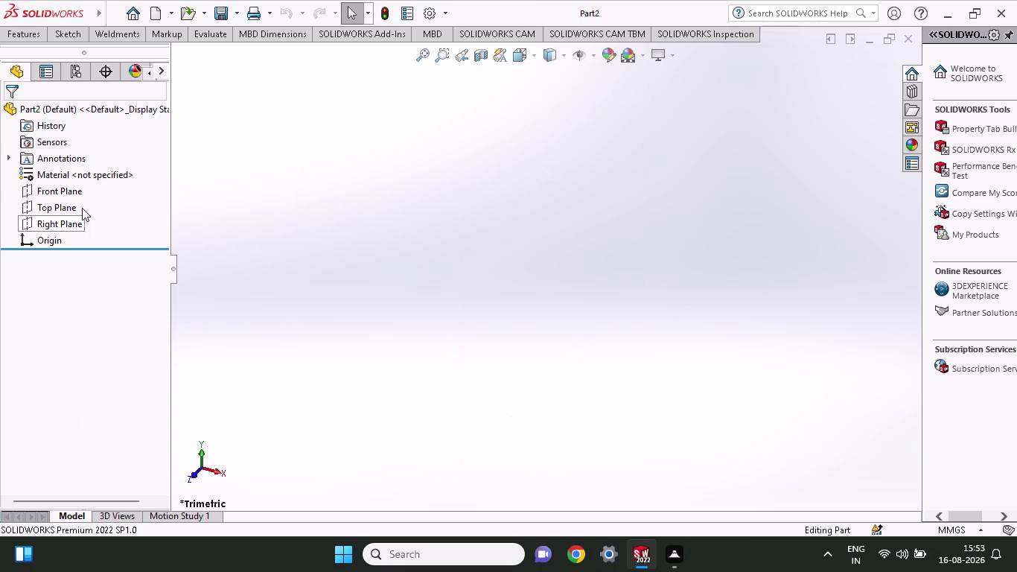
Start a new sketch on the Right Plane.
click(51, 221)
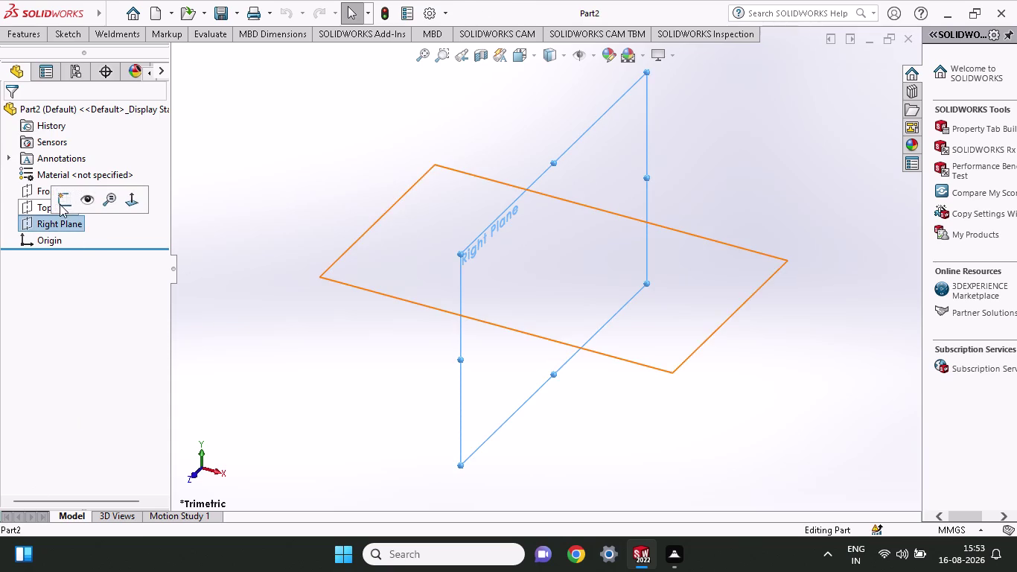
click(60, 204)
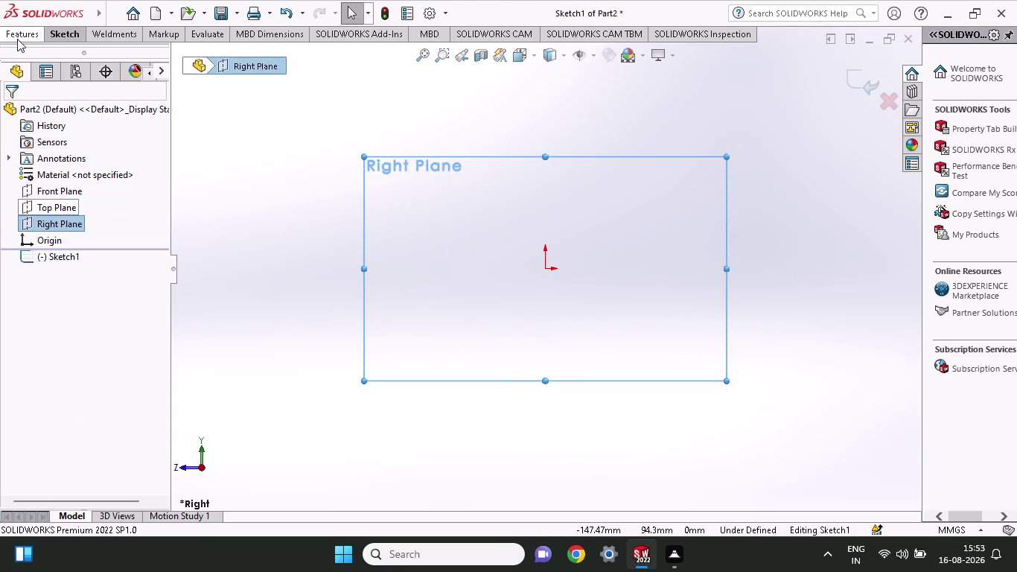
click(67, 37)
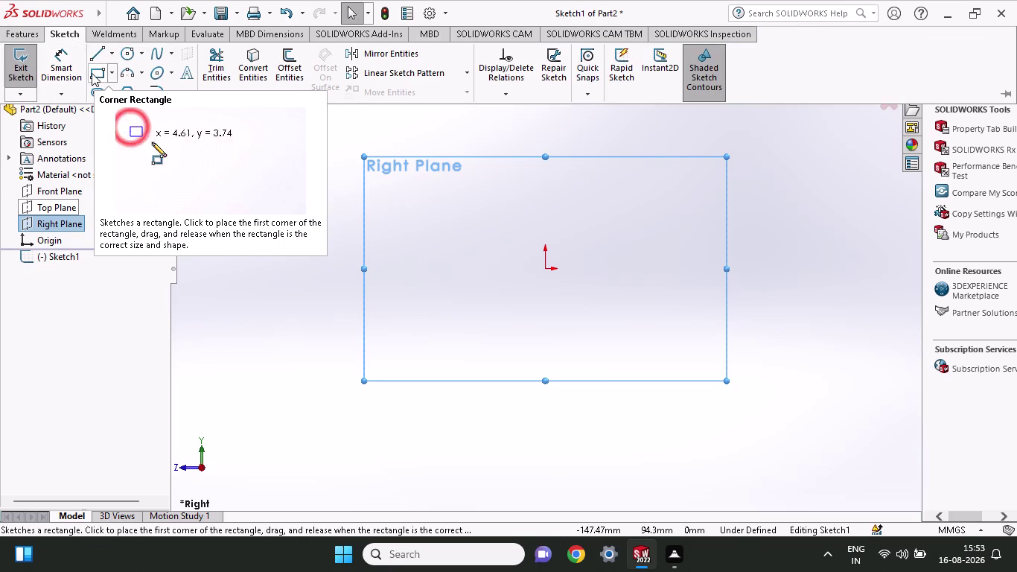
Draw a center rectangle from the origin out to a corner point.
click(91, 73)
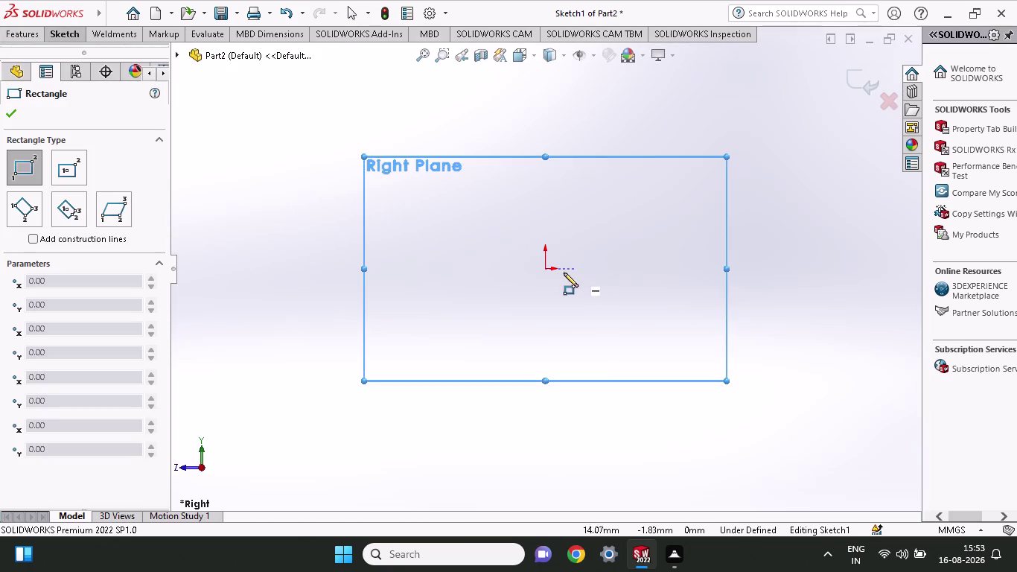
click(81, 36)
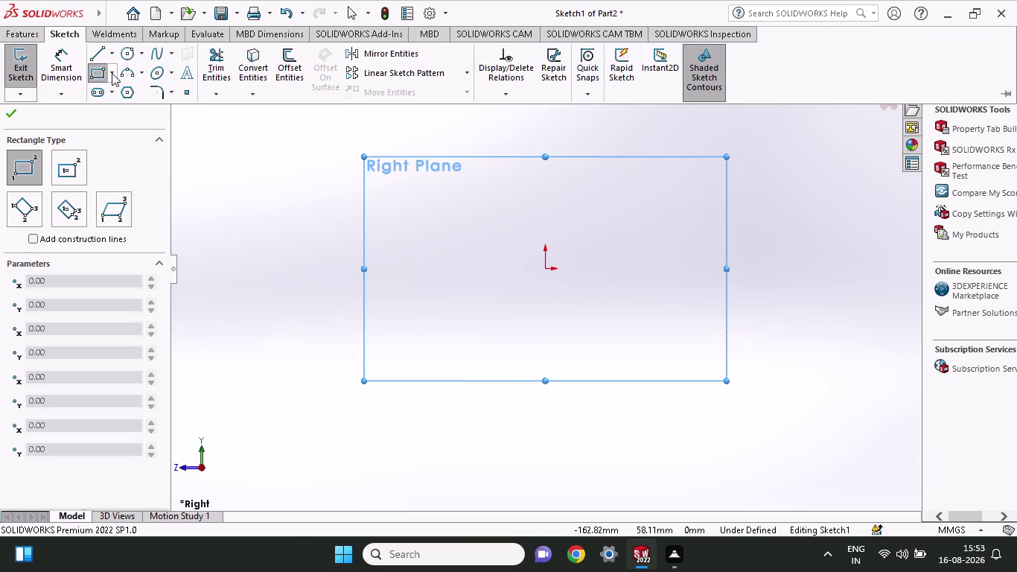
click(113, 74)
click(114, 105)
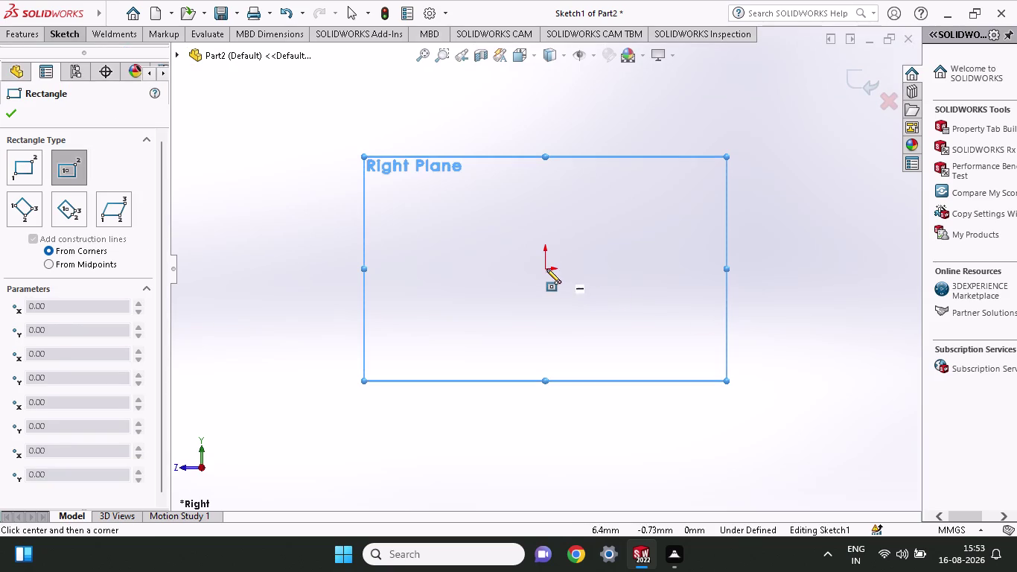
click(544, 268)
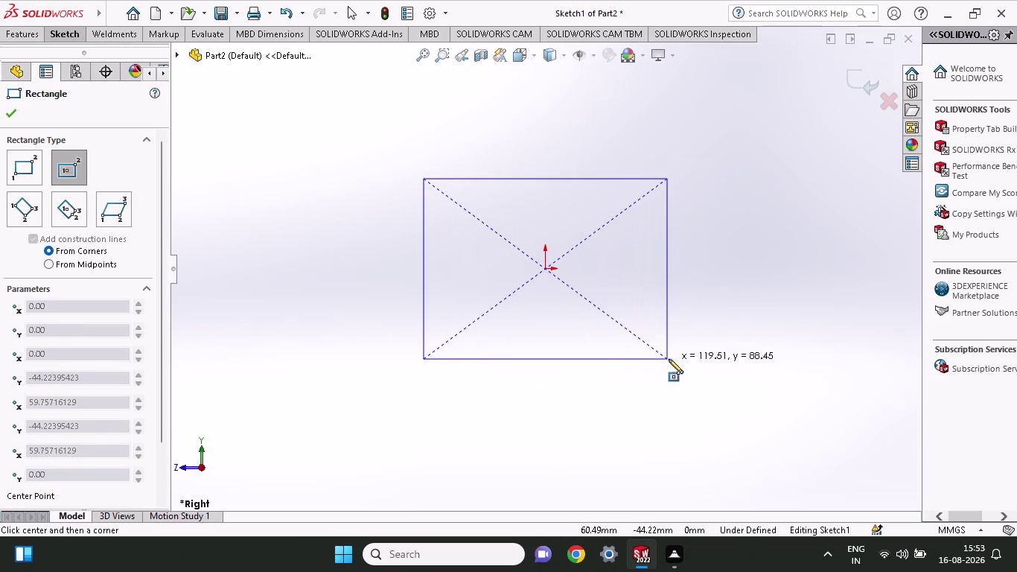
click(658, 387)
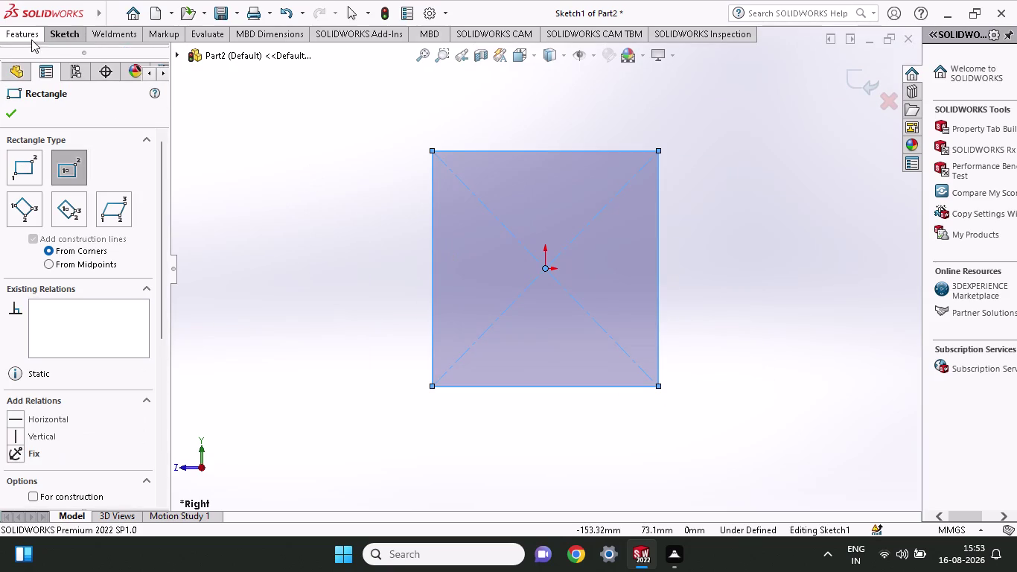
click(60, 37)
click(74, 68)
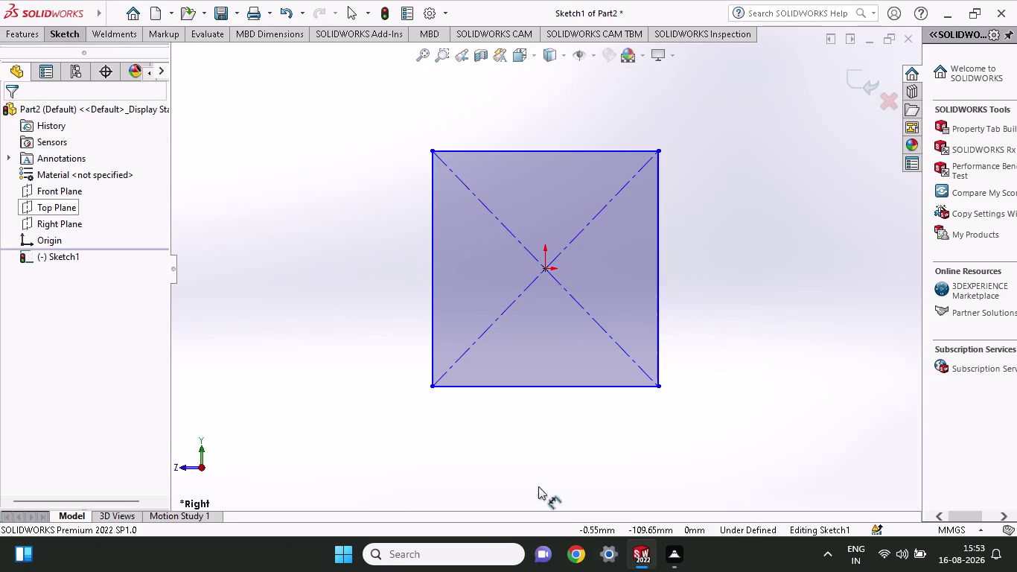
Dimension the rectangle's bottom edge to 46 mm and right edge to 54 mm.
click(542, 385)
click(543, 464)
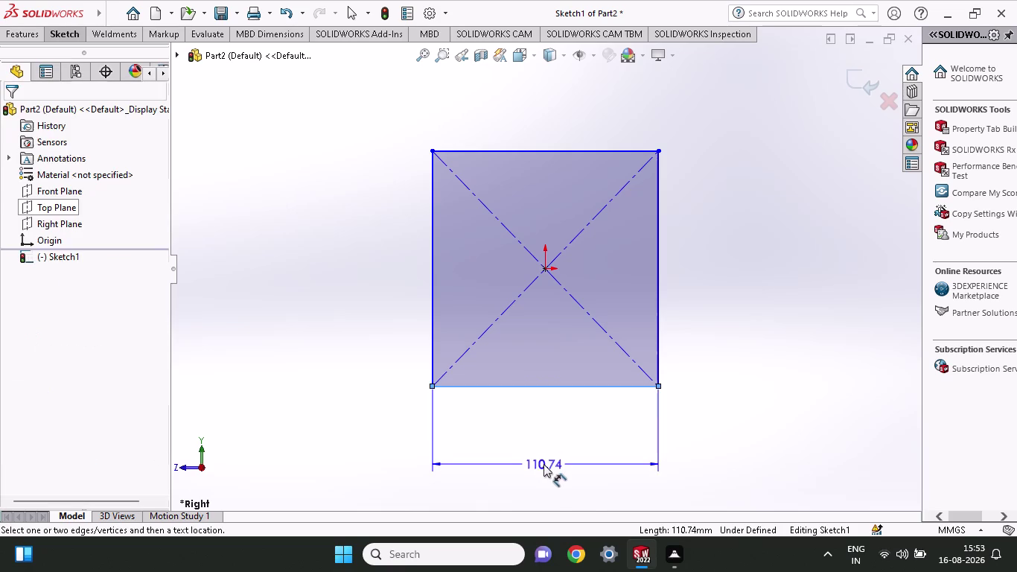
text(46)
key(Return)
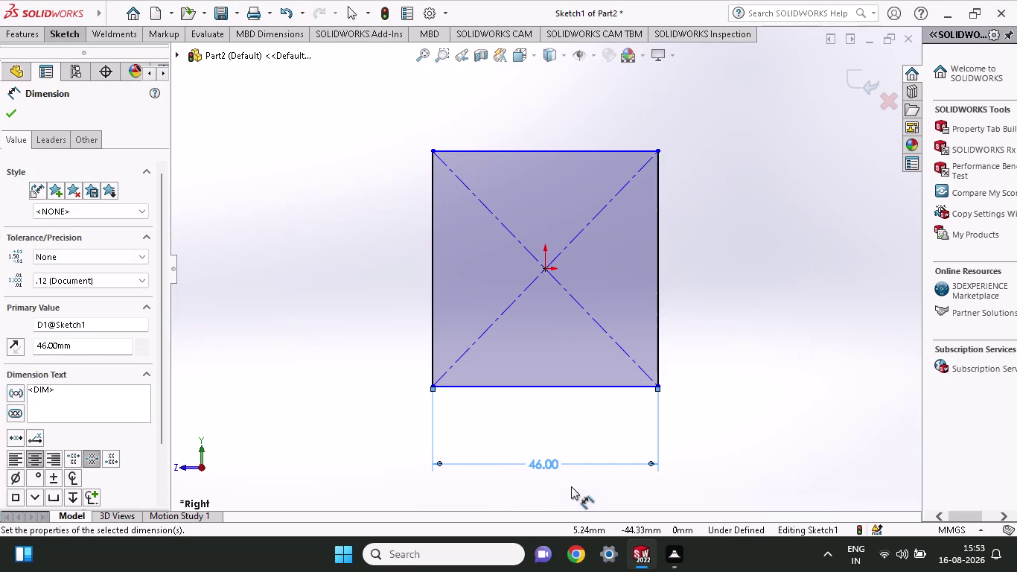
click(659, 263)
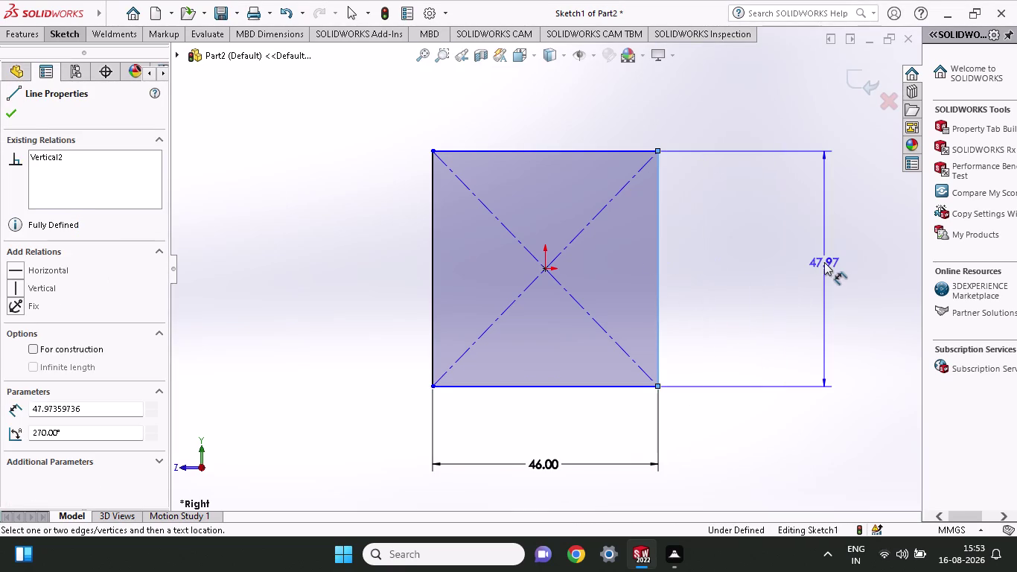
click(824, 262)
text(54)
key(Return)
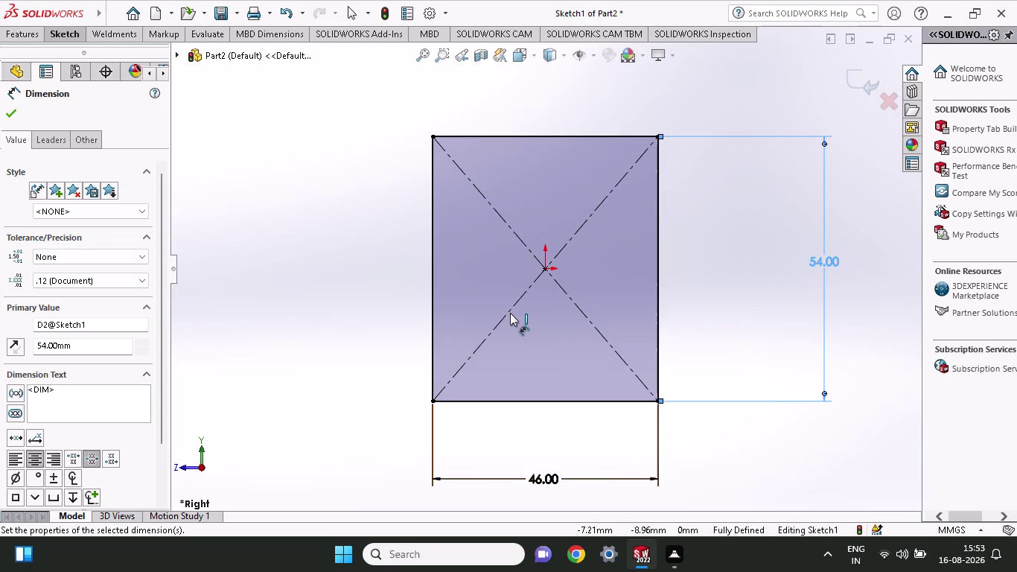
scroll(down, 3)
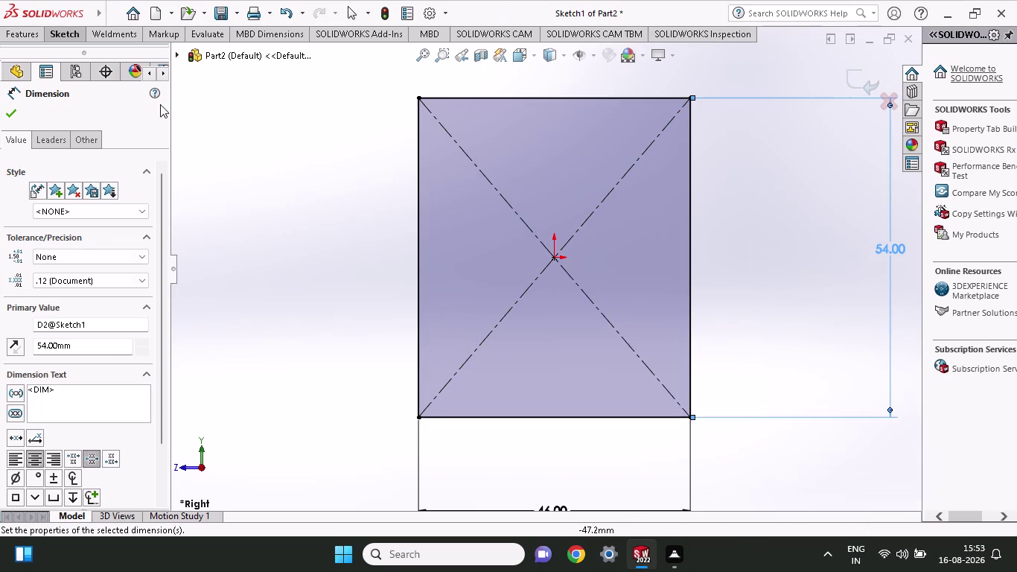
Draw a small corner rectangle from the big rectangle's bottom-left corner inward.
click(53, 30)
click(108, 73)
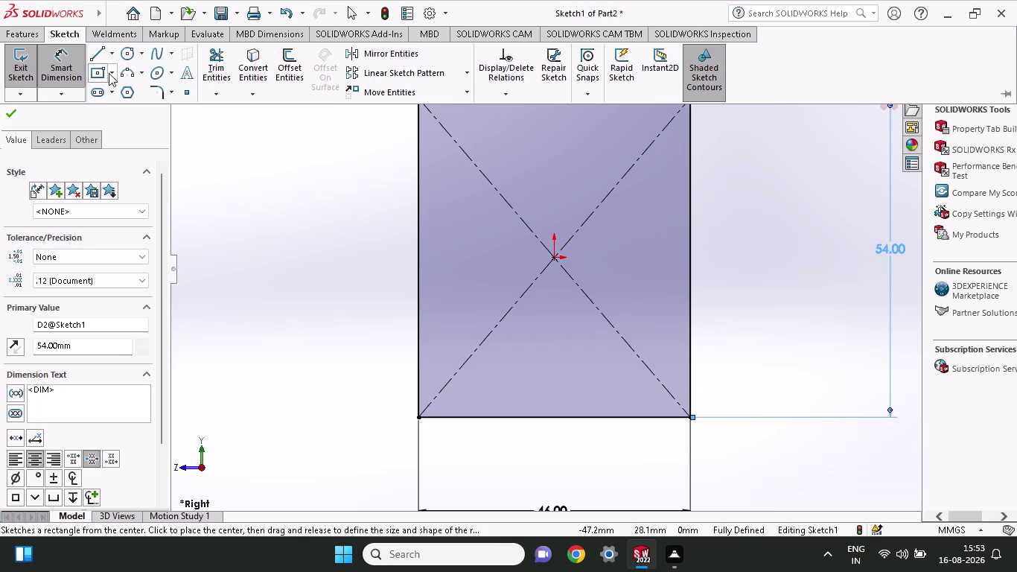
click(110, 97)
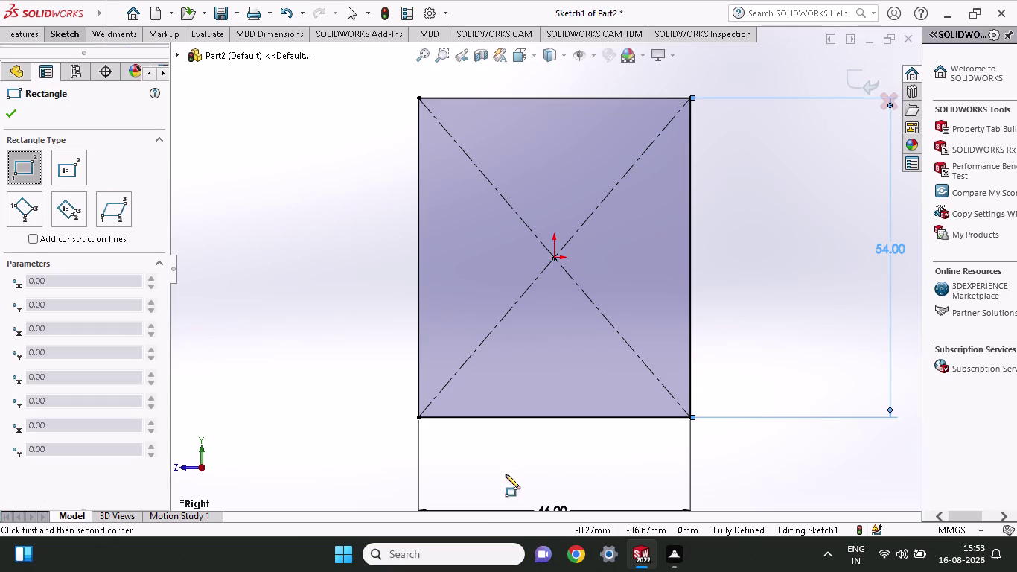
click(420, 377)
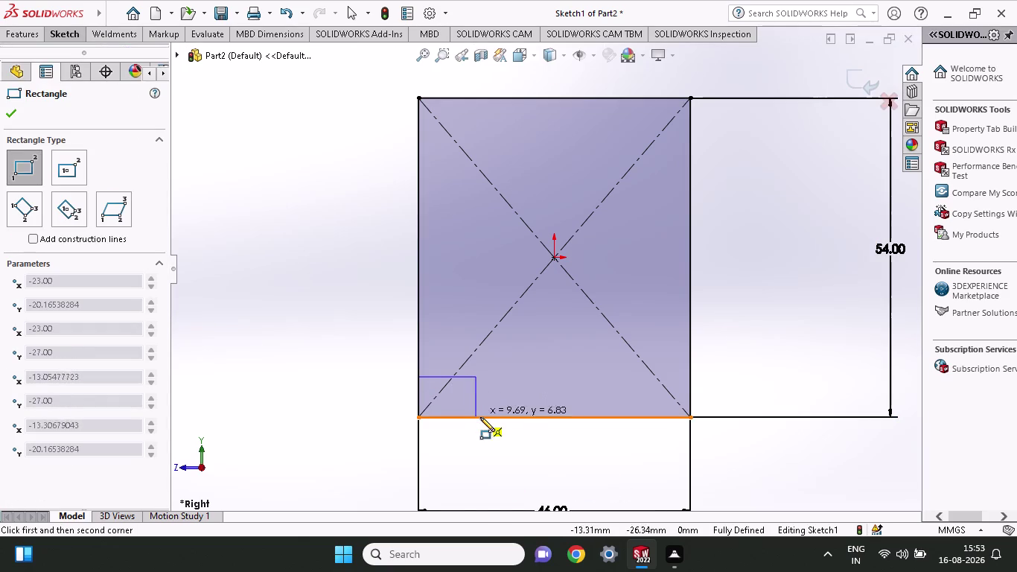
click(490, 418)
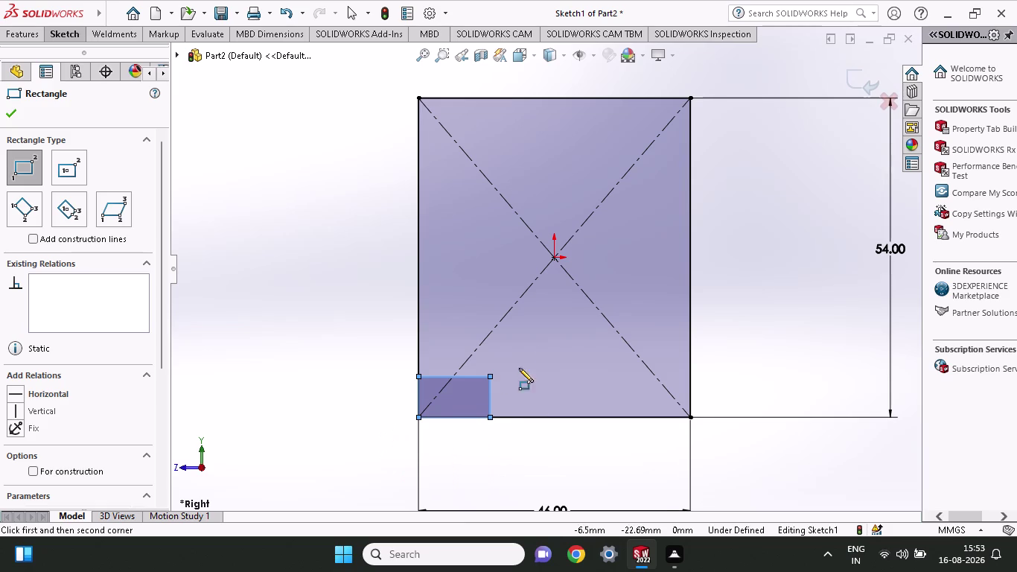
Start Smart Dimension, then cancel the unwanted stray dimension.
click(59, 34)
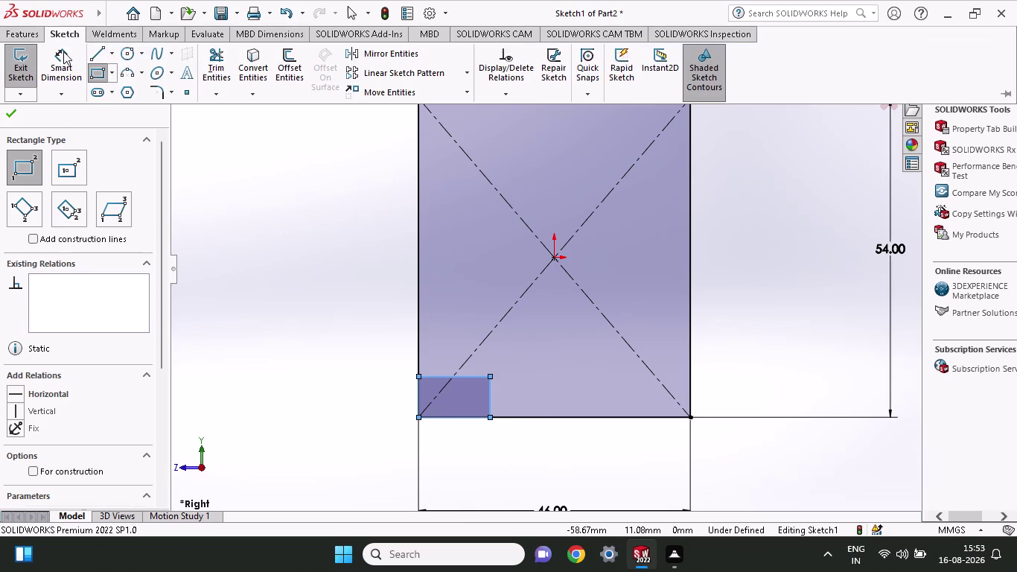
click(76, 71)
drag(465, 417, 467, 426)
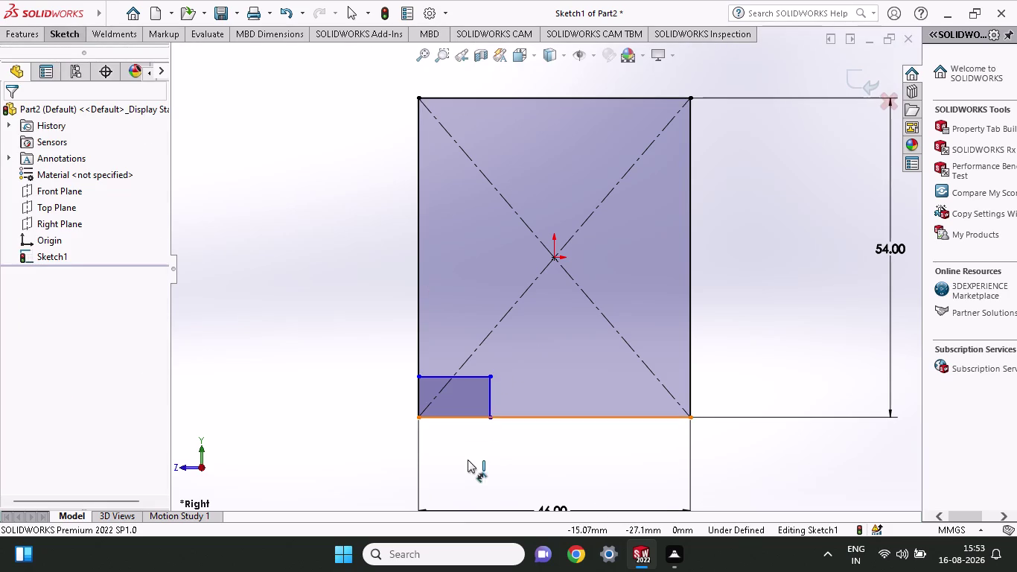
right_click(470, 447)
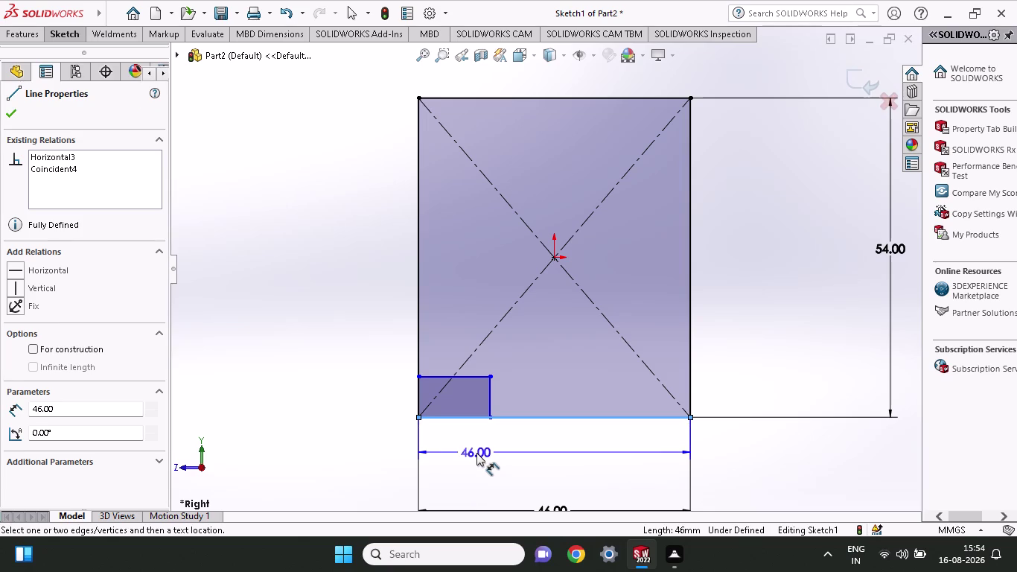
key(Escape)
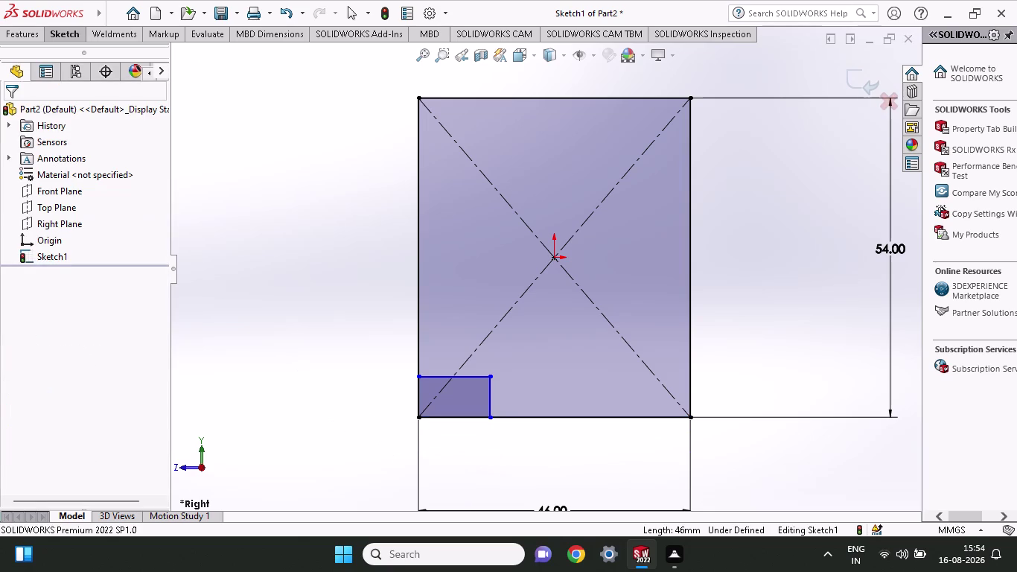
Dimension the small rectangle's width to 9 mm.
click(80, 40)
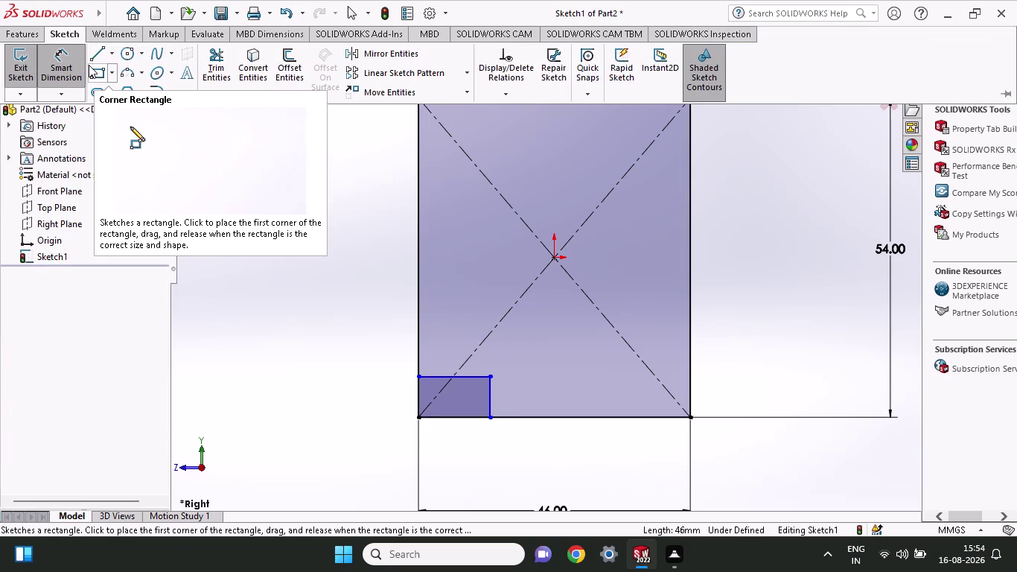
click(56, 73)
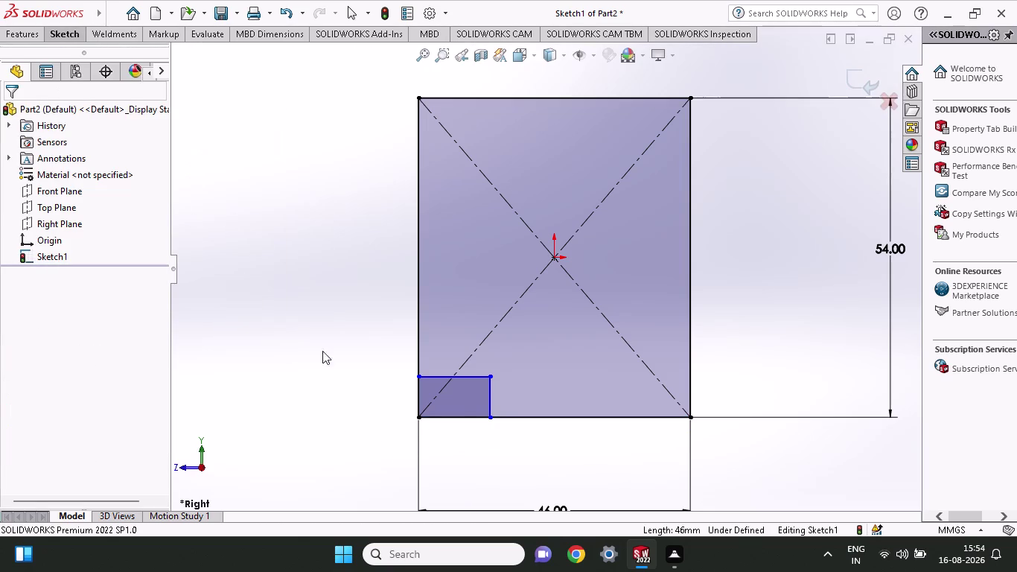
click(71, 40)
click(63, 64)
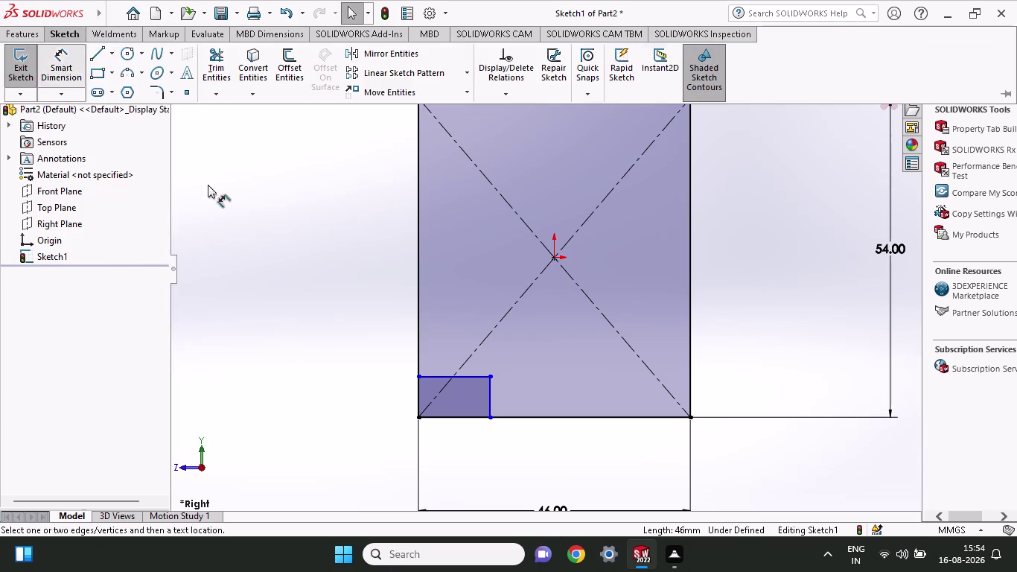
click(420, 416)
click(490, 416)
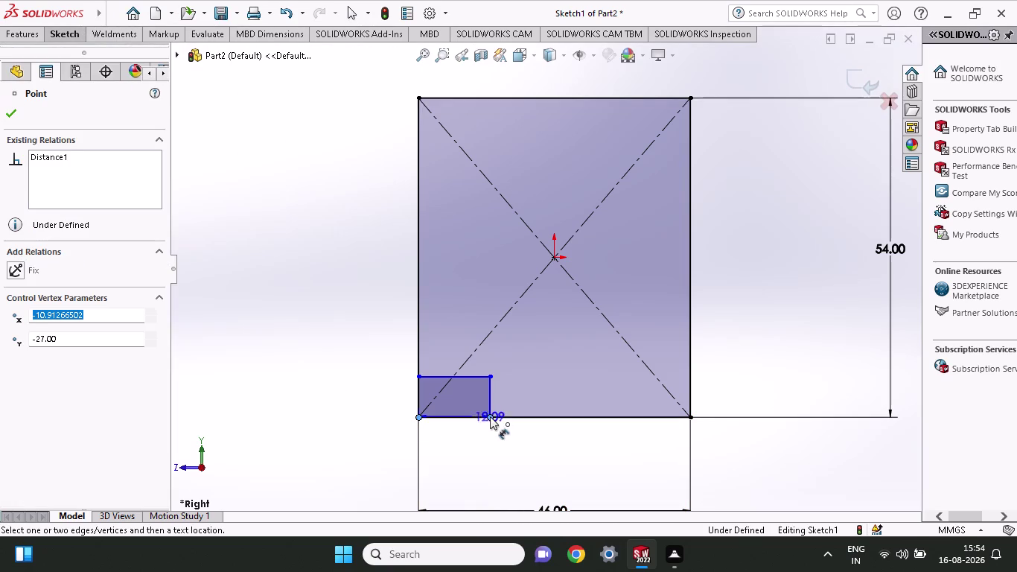
click(479, 494)
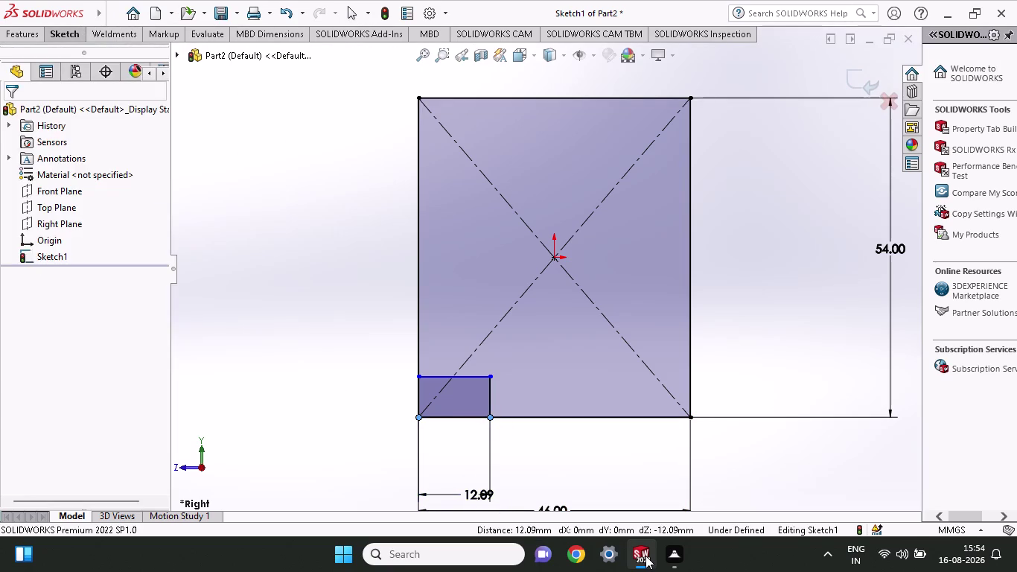
key(9)
key(Return)
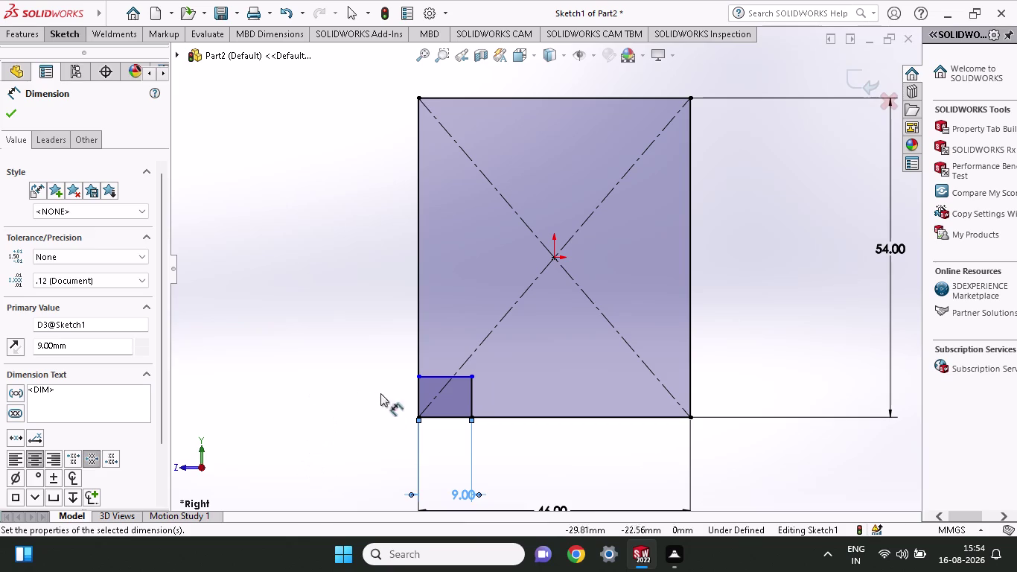
Dimension the small rectangle's height to 3 mm and zoom in on the corner.
click(416, 416)
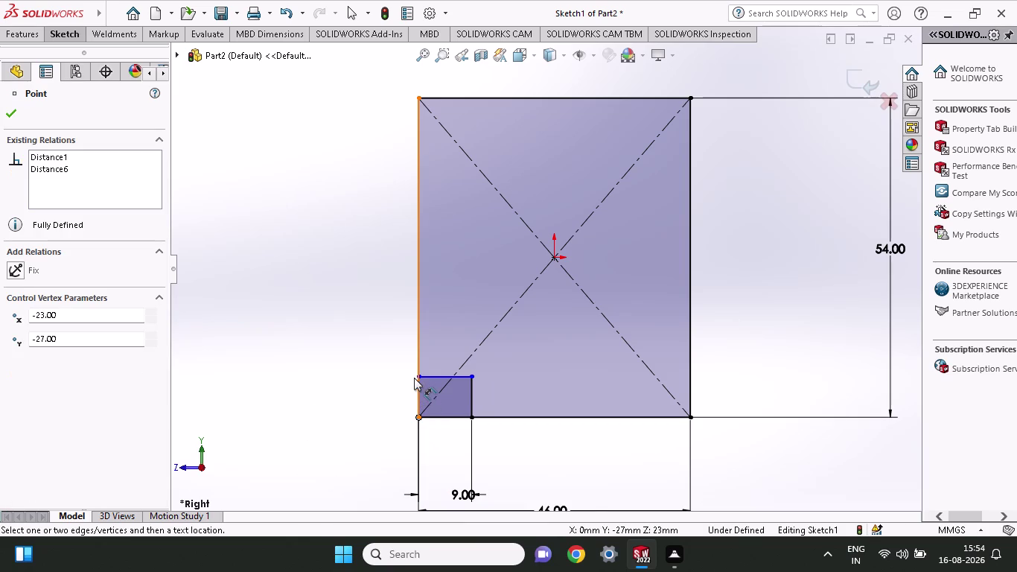
click(415, 374)
click(352, 402)
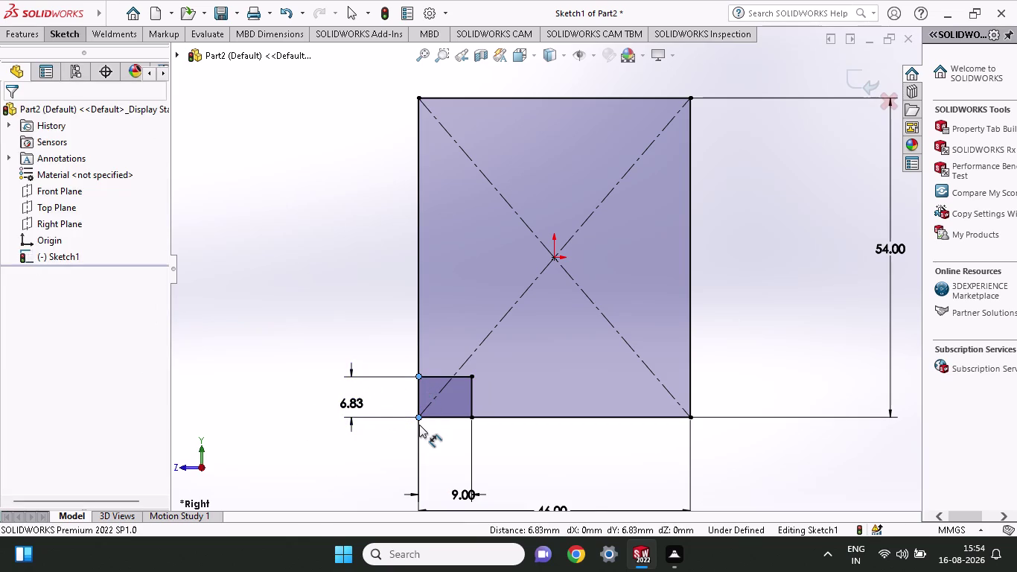
key(3)
key(Return)
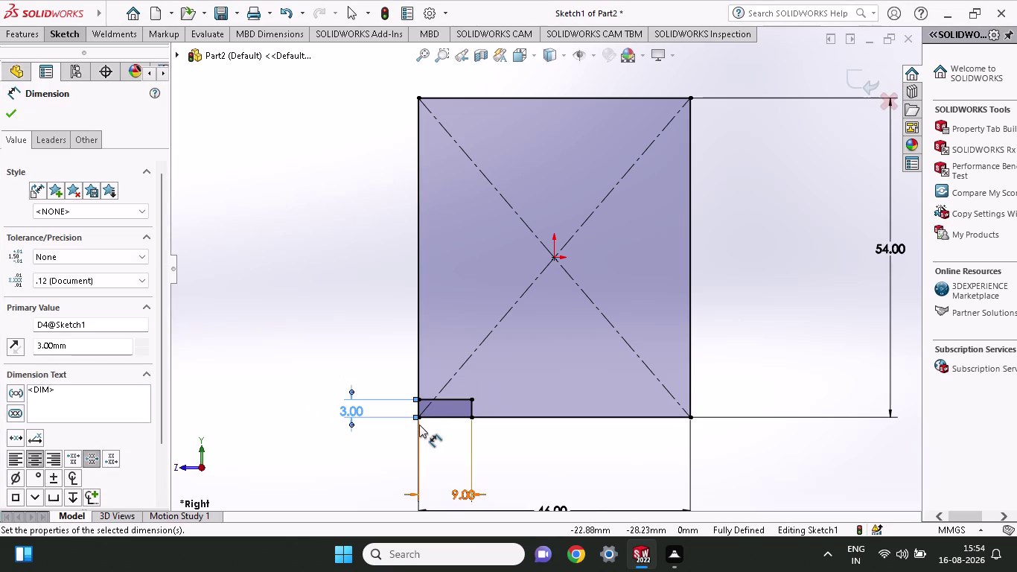
scroll(down, 3)
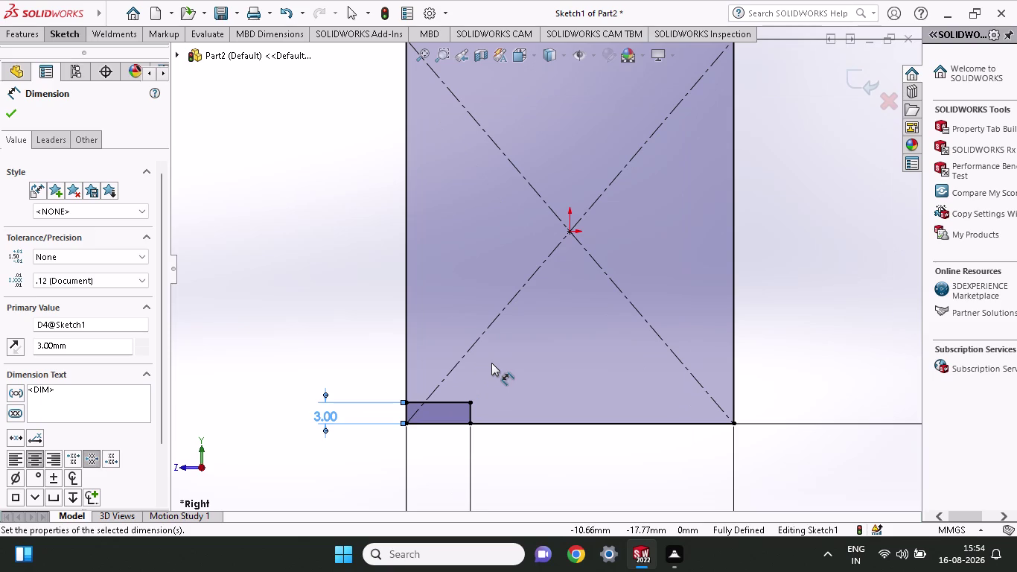
scroll(down, 3)
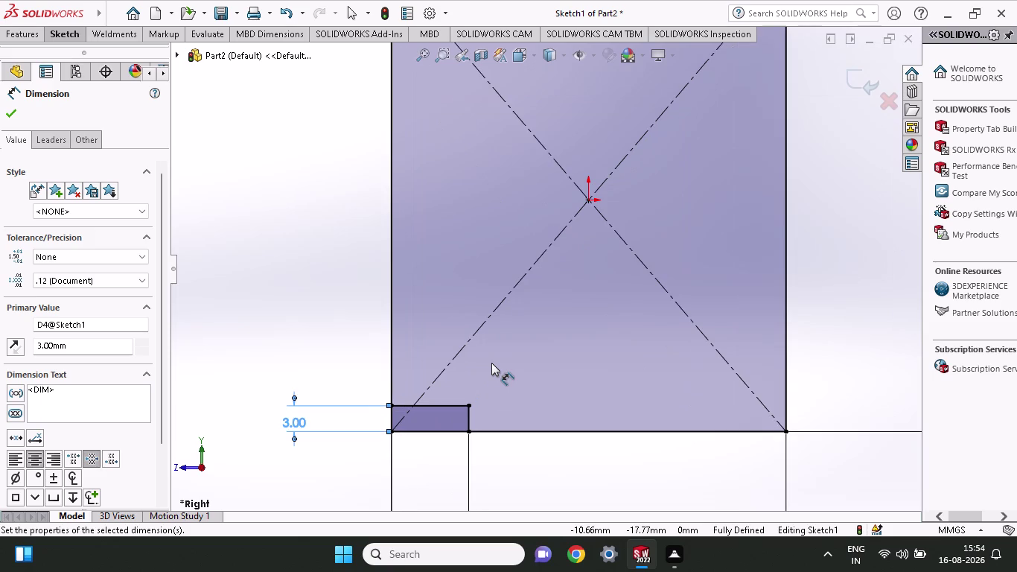
scroll(down, 3)
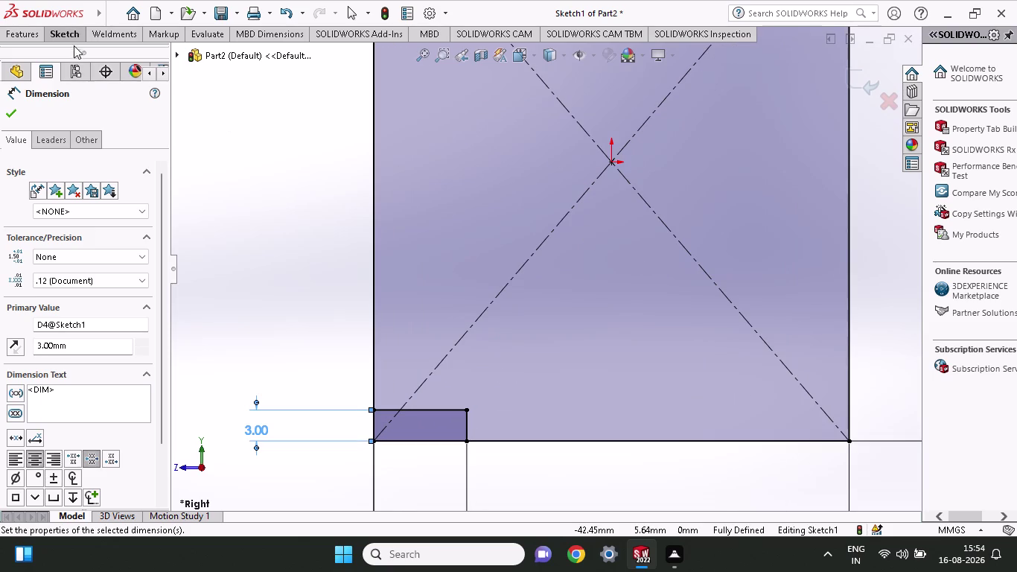
Begin a line on the small rectangle, then abandon that attempt.
click(70, 34)
click(102, 59)
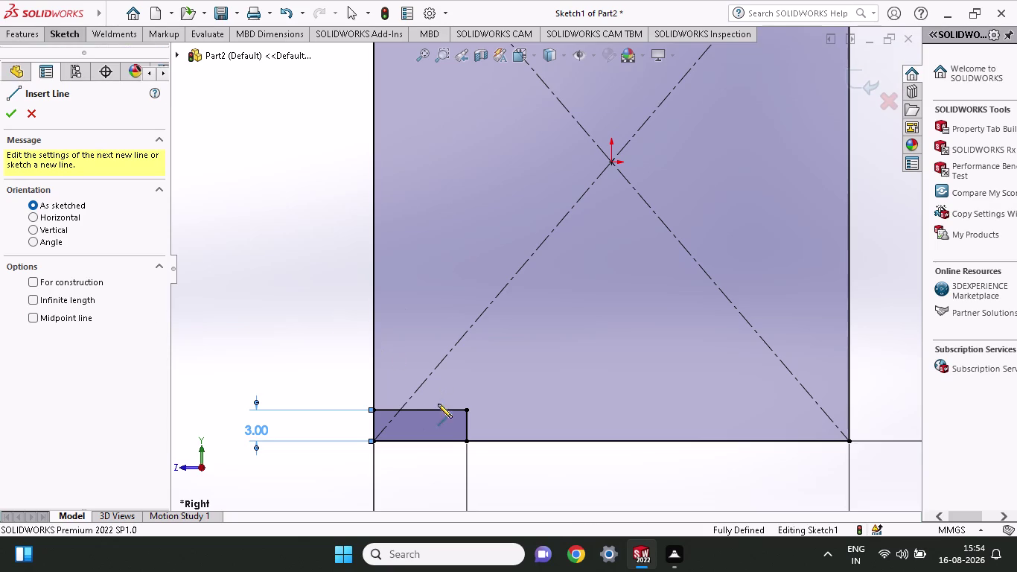
click(418, 409)
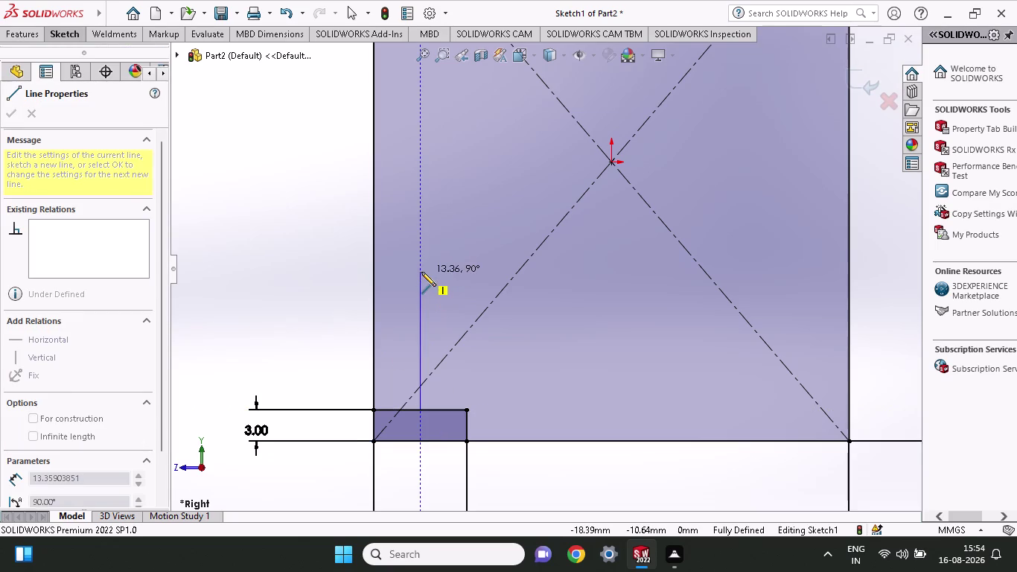
scroll(up, 3)
scroll(up, 3)
right_click(514, 198)
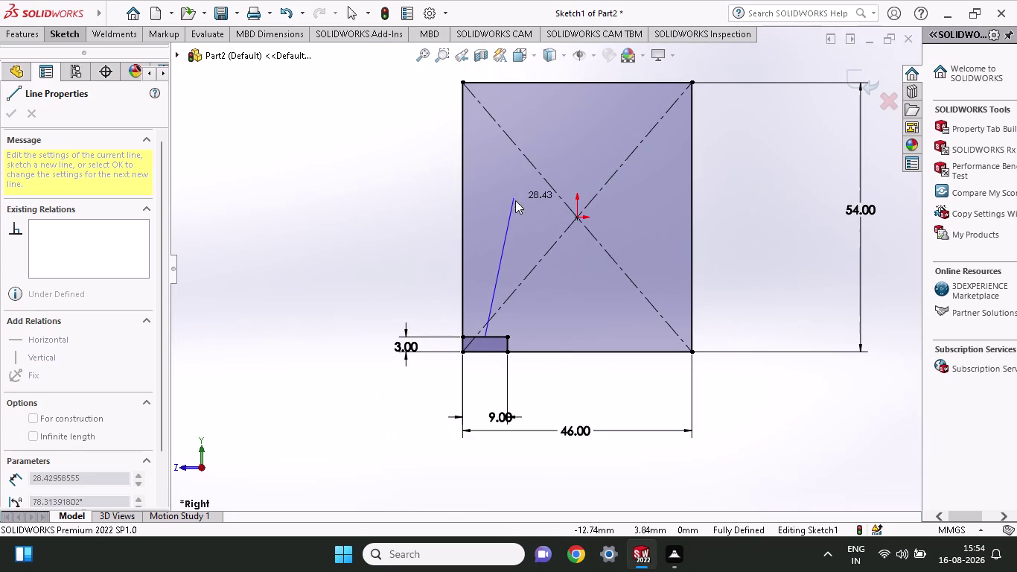
click(531, 199)
right_click(526, 228)
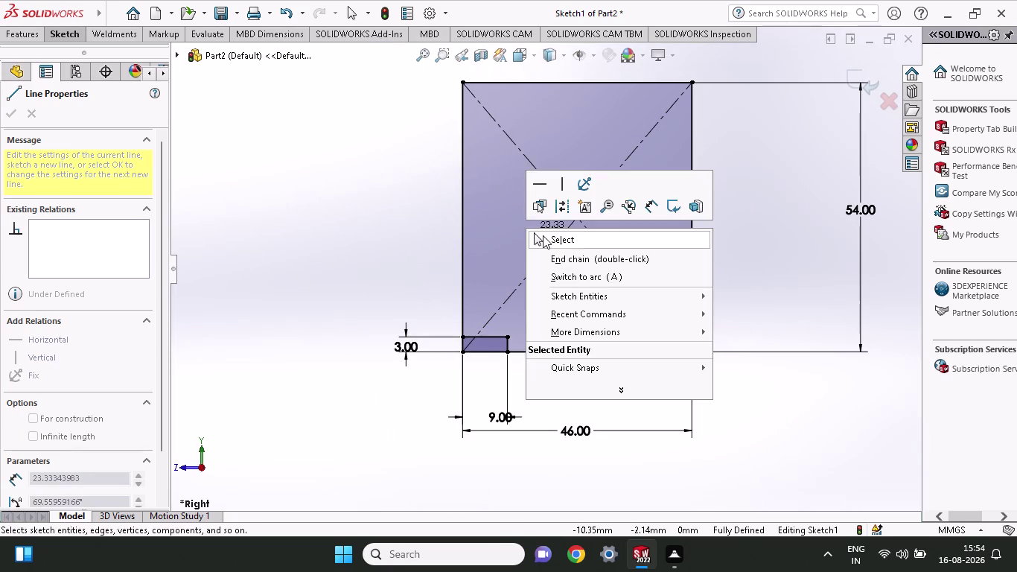
click(543, 235)
Draw a vertical shaft line up from the small rectangle and across to the head's left edge.
click(50, 29)
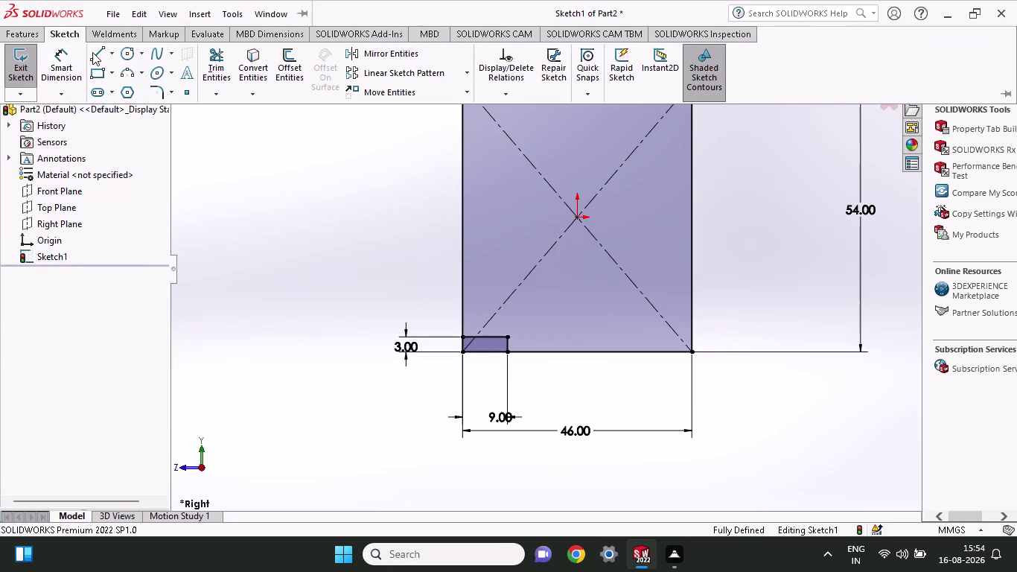
click(92, 52)
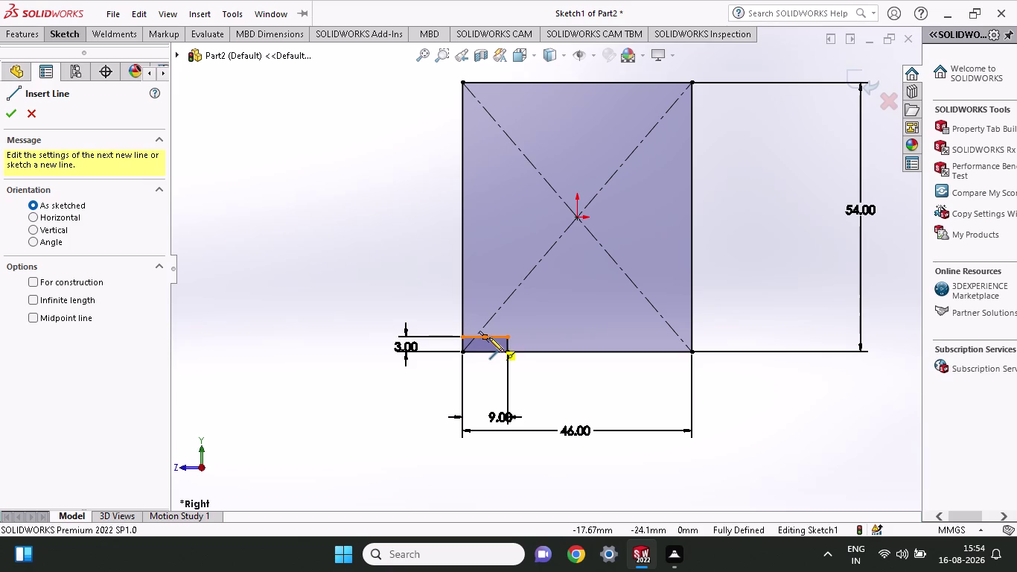
click(491, 336)
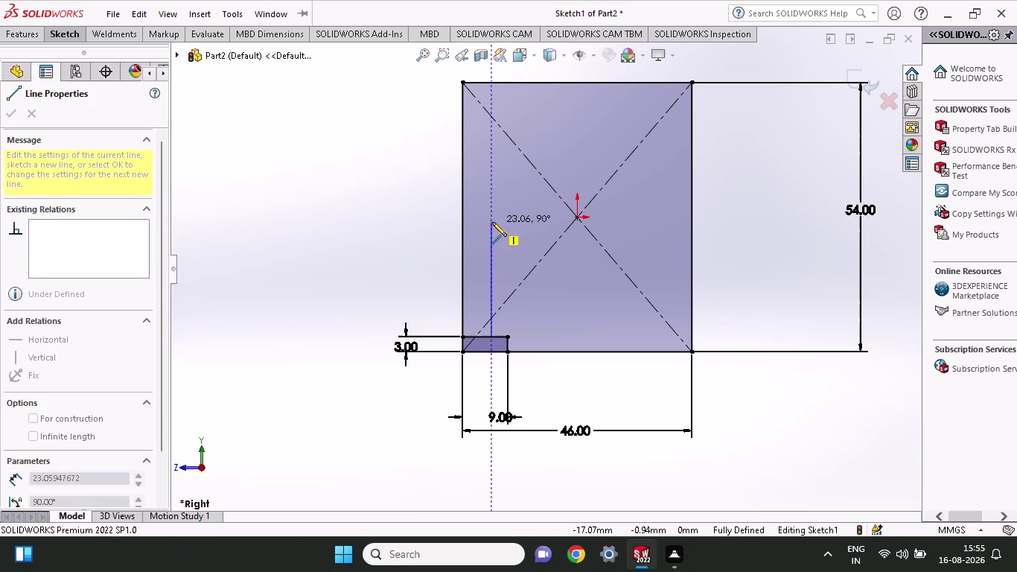
click(492, 221)
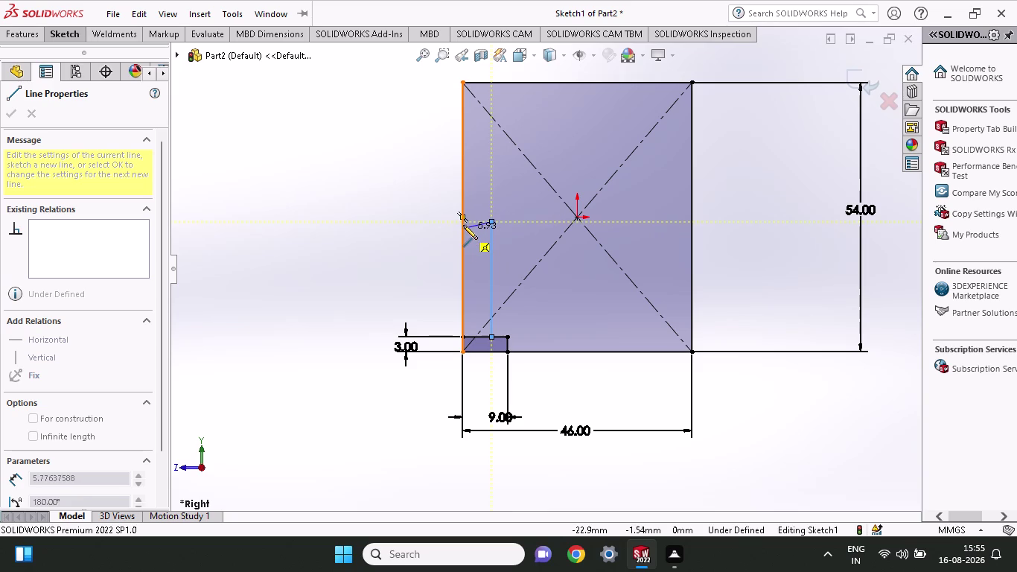
click(463, 225)
right_click(387, 232)
click(416, 244)
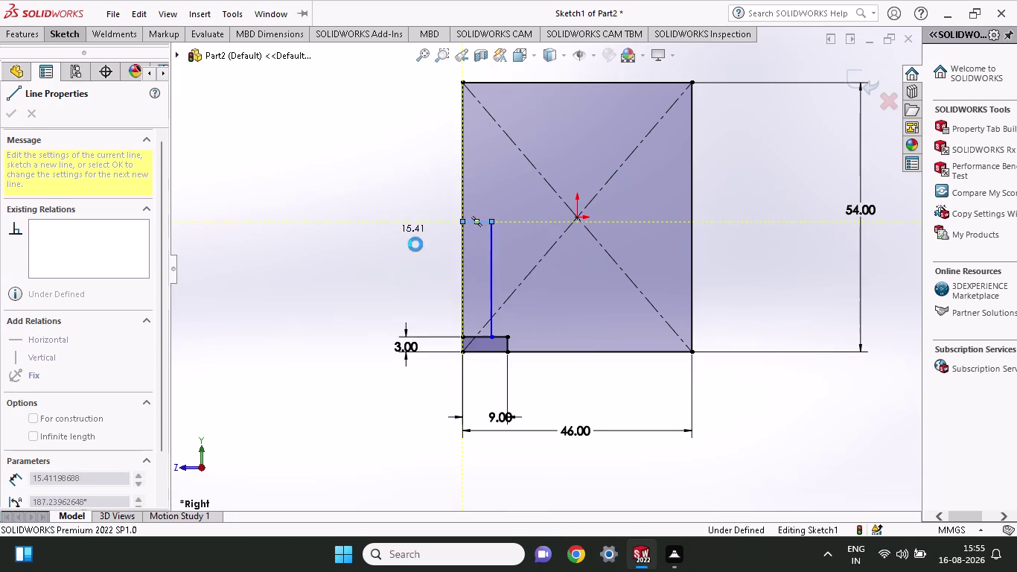
scroll(down, 3)
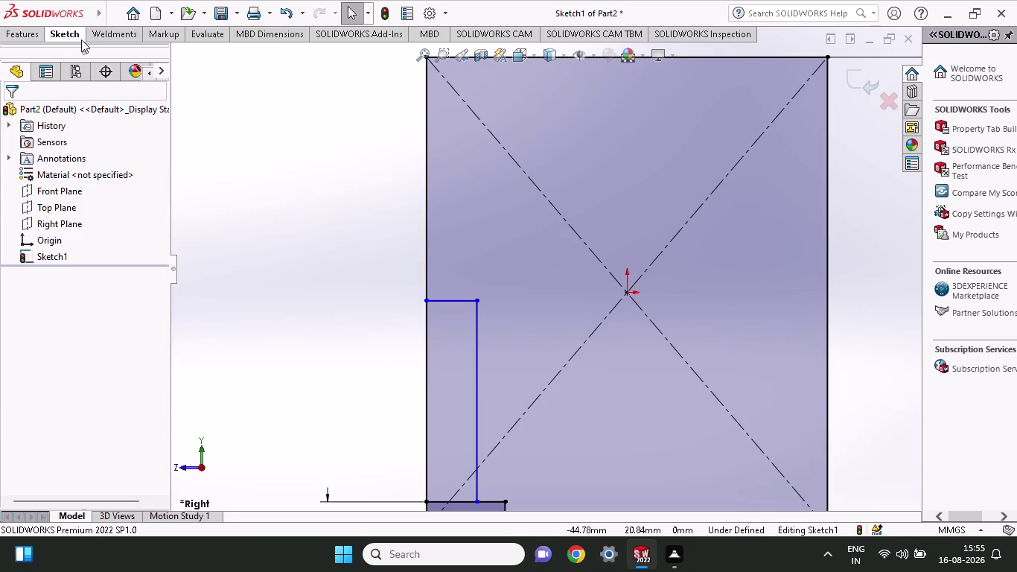
Trim away the excess head edge above the shaft.
click(81, 40)
click(209, 49)
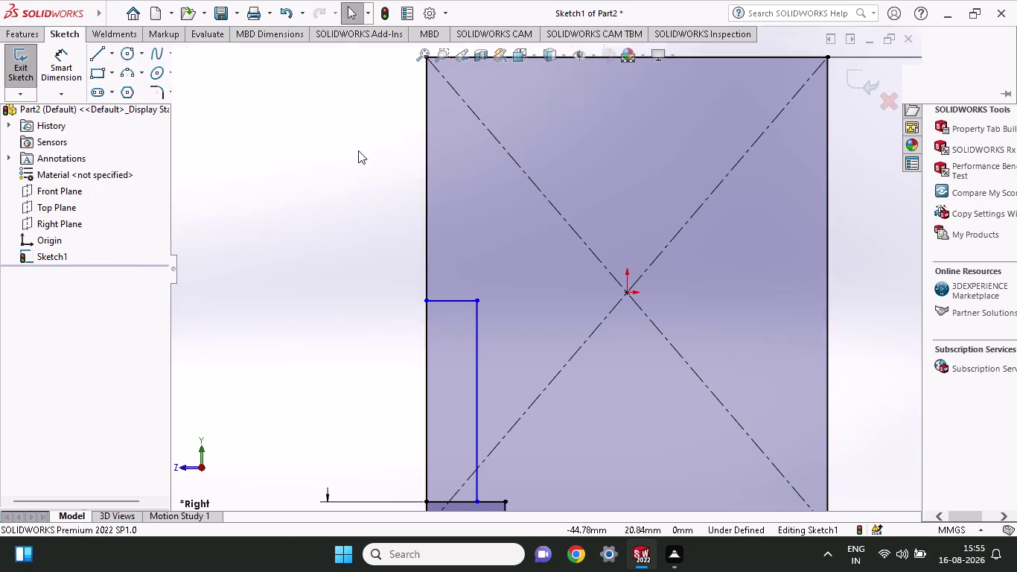
click(429, 214)
scroll(up, 3)
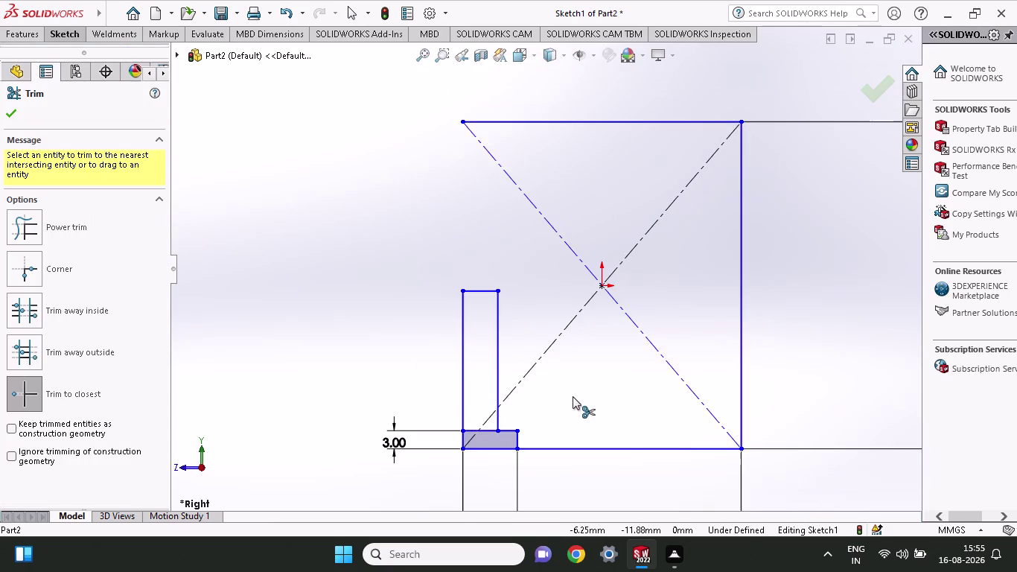
scroll(up, 3)
scroll(down, 3)
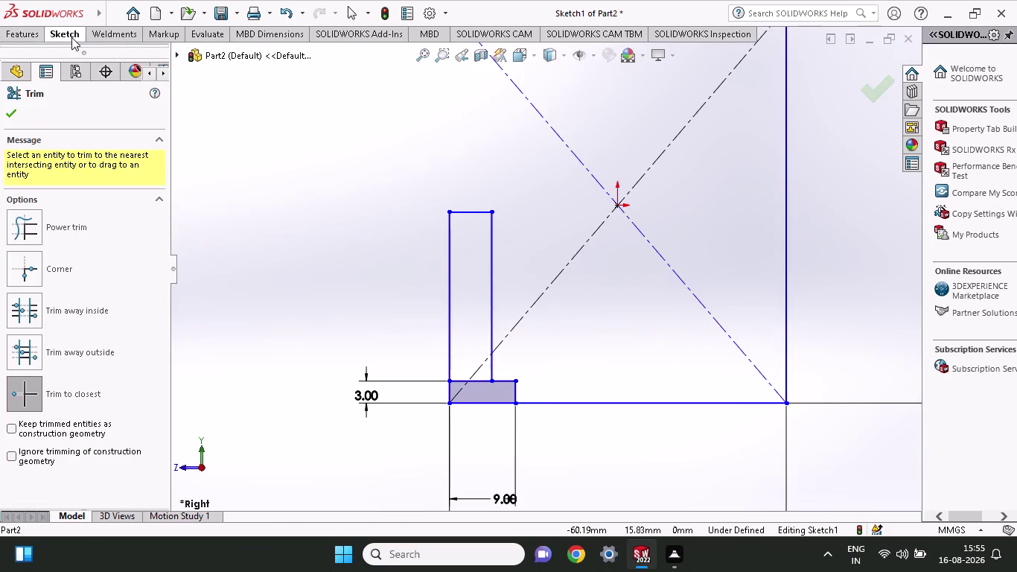
click(71, 37)
Dimension the gap between the shaft's right side and the small rectangle's end to 4 mm.
click(75, 68)
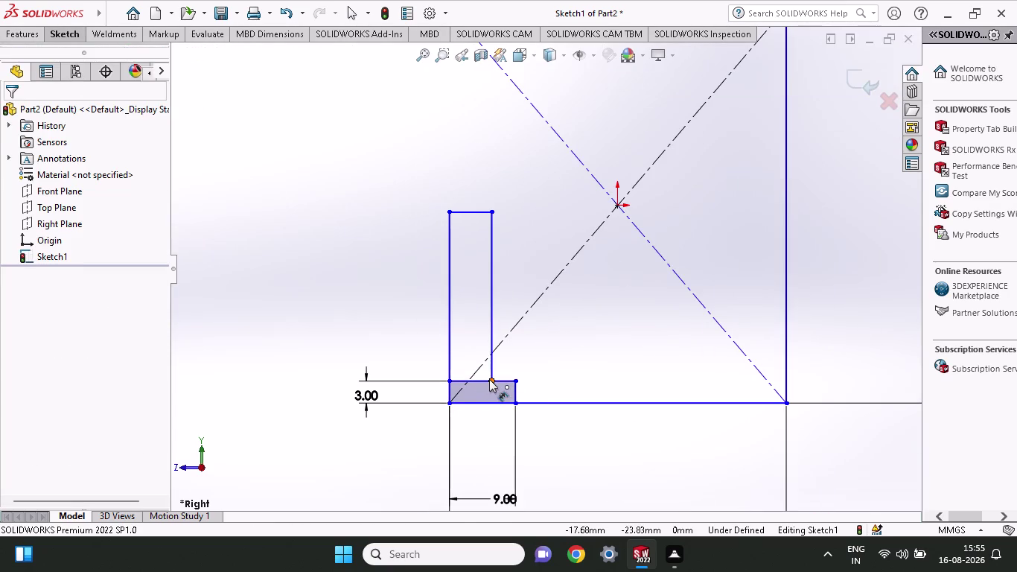
click(489, 379)
click(512, 379)
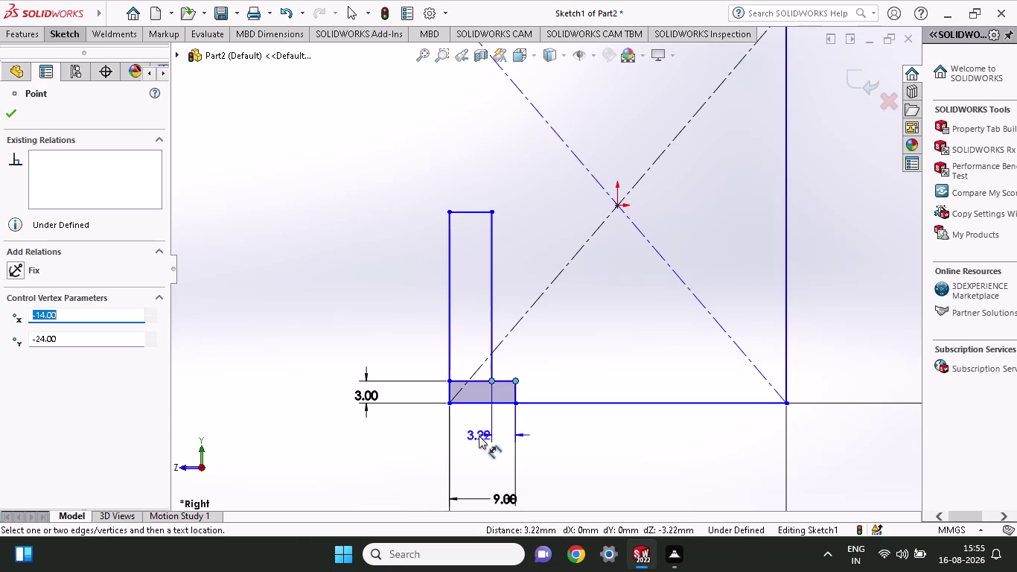
click(479, 435)
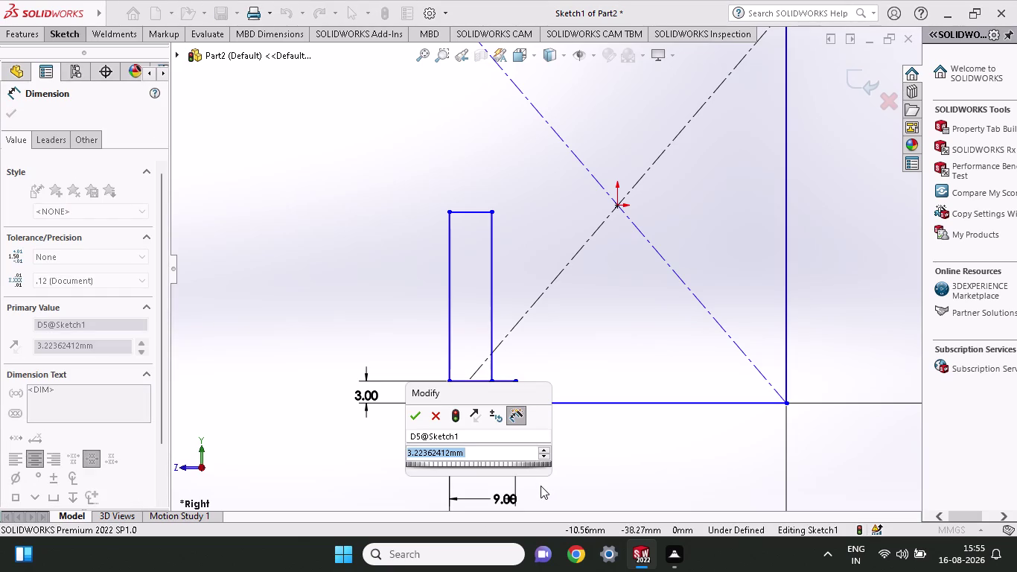
key(4)
key(Return)
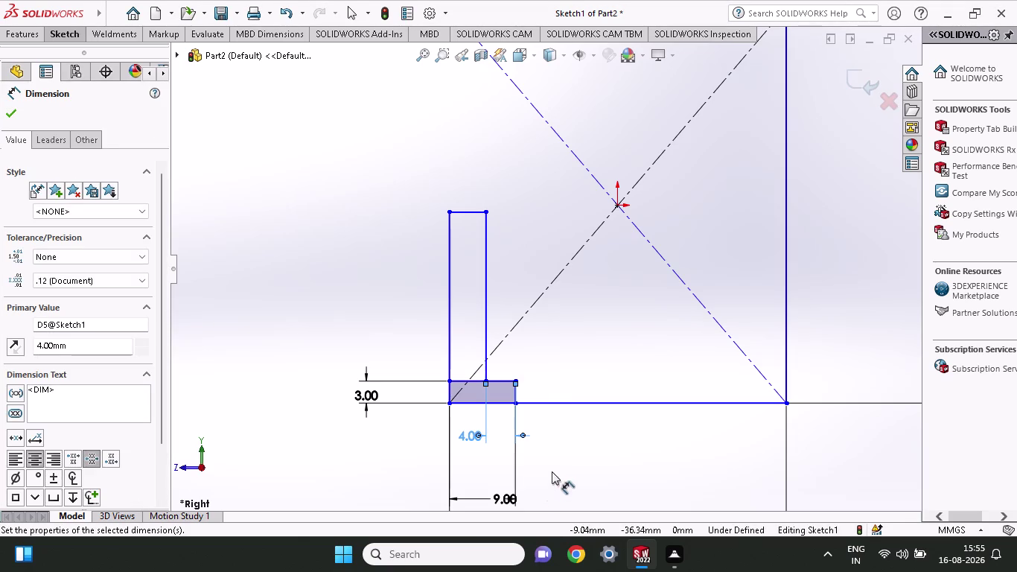
Zoom out to view the whole sketch and select the Rectangle tool.
scroll(up, 3)
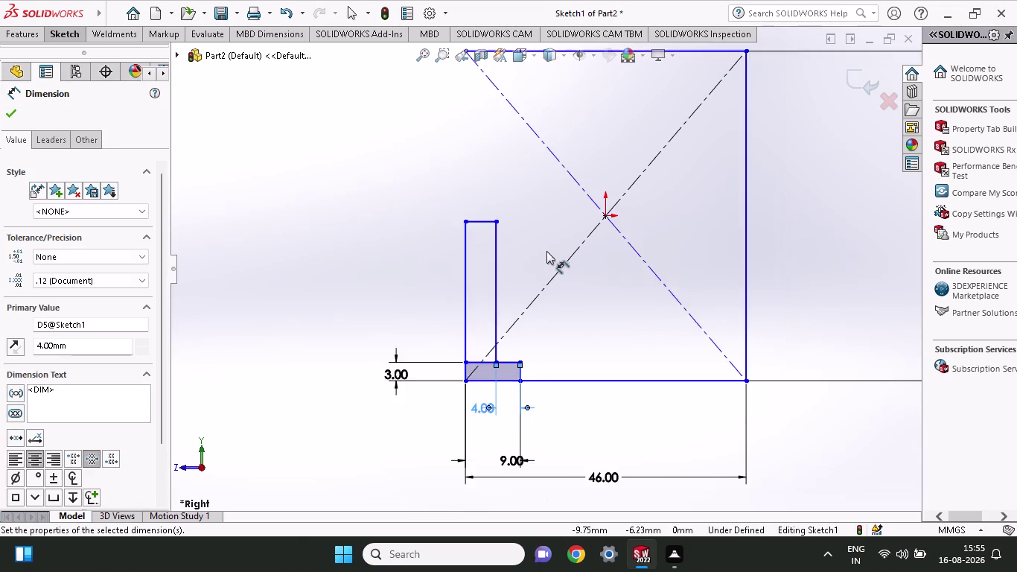
scroll(up, 3)
scroll(down, 3)
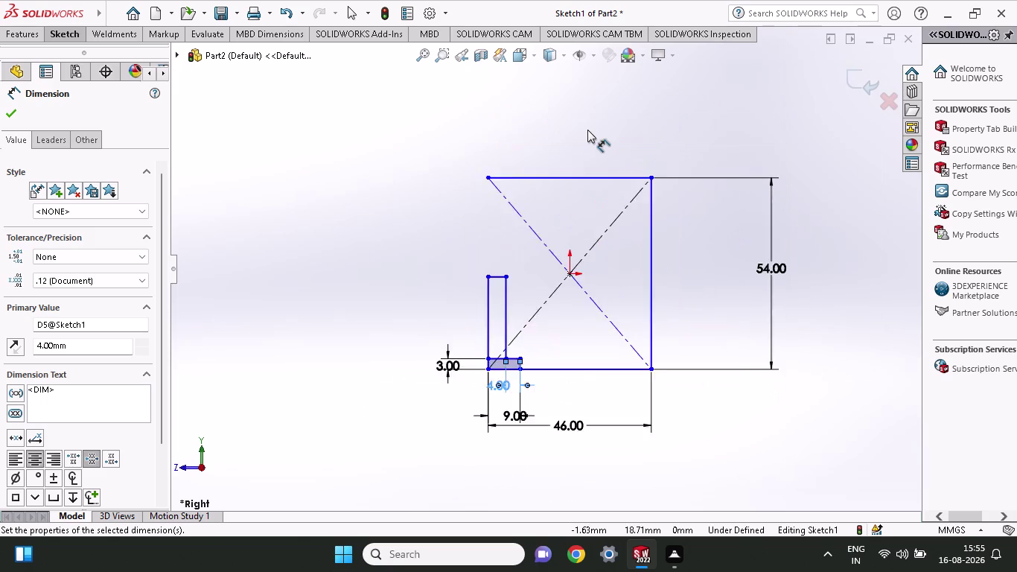
scroll(down, 3)
scroll(down, 3)
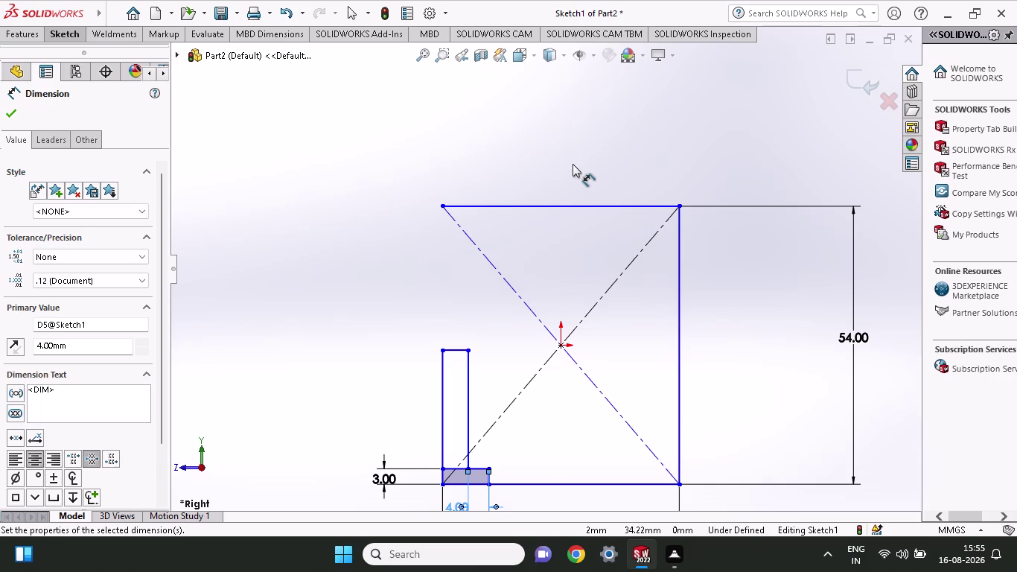
click(81, 34)
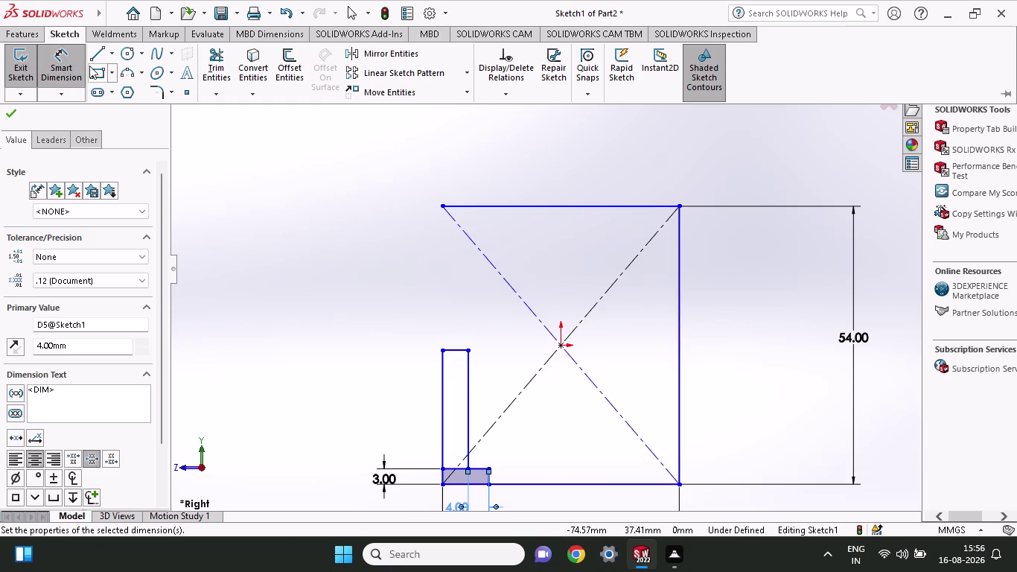
click(104, 80)
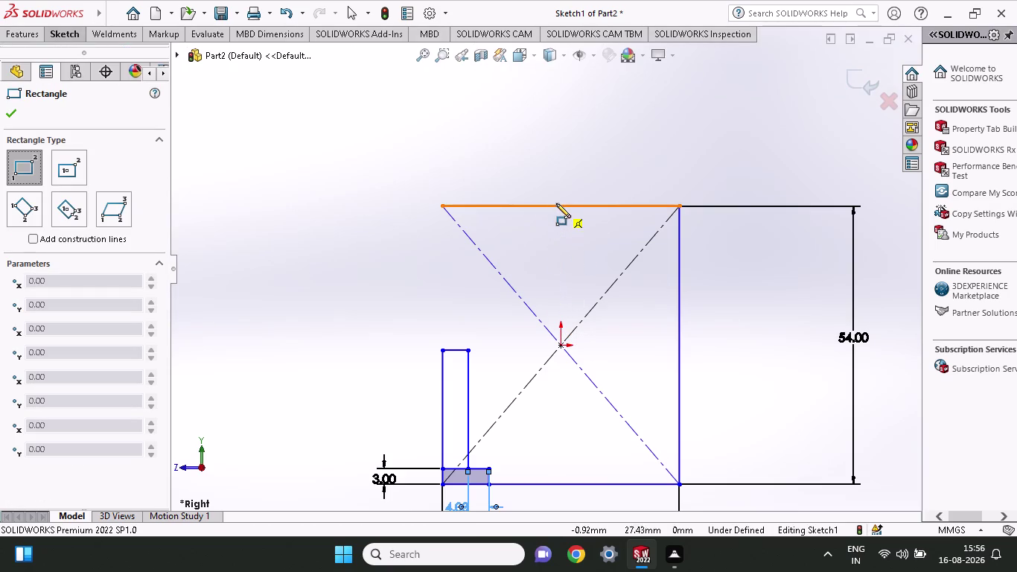
Sketch a small rectangle hanging from the head's top edge and close the Rectangle tool.
click(537, 206)
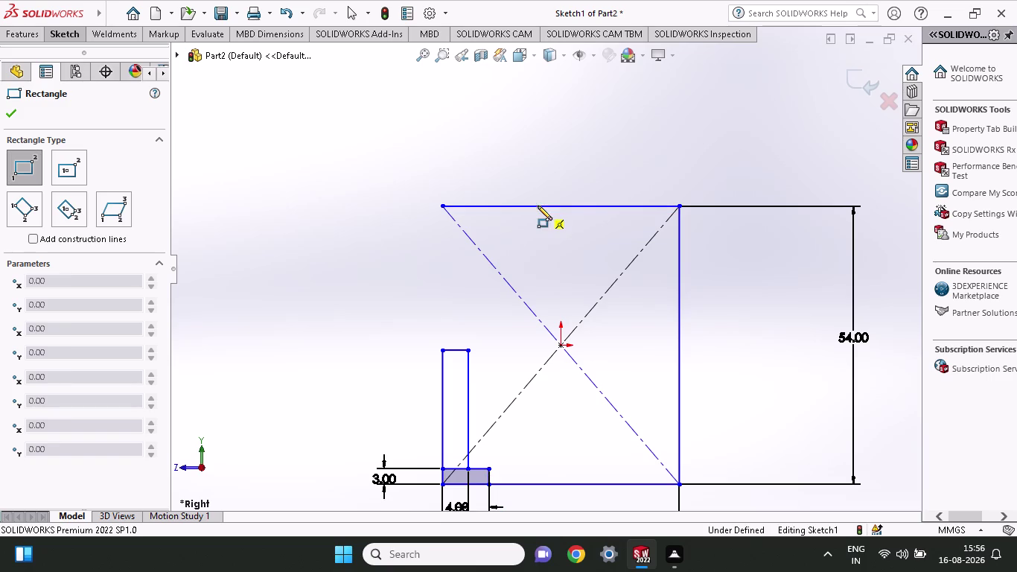
click(585, 233)
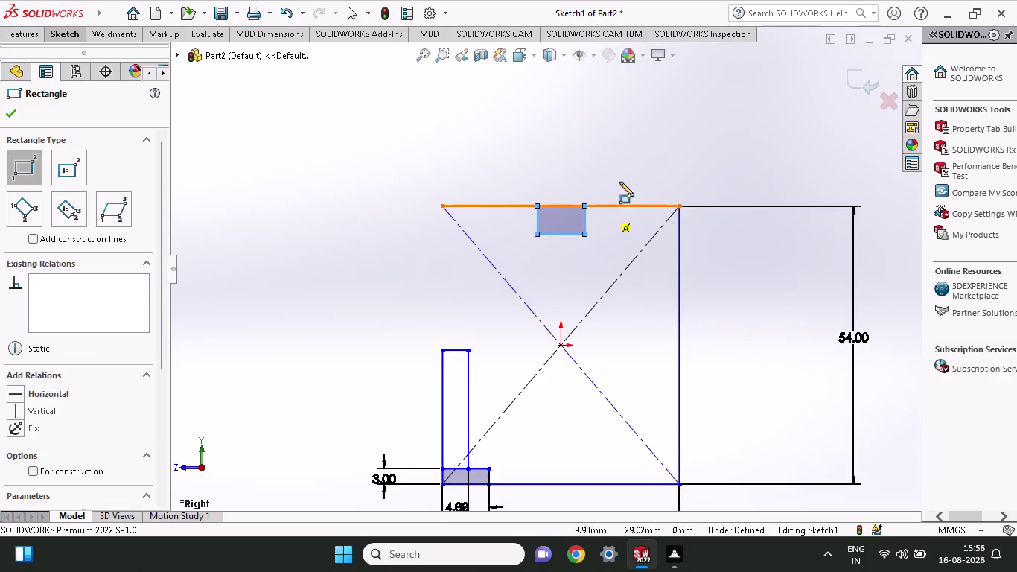
click(57, 39)
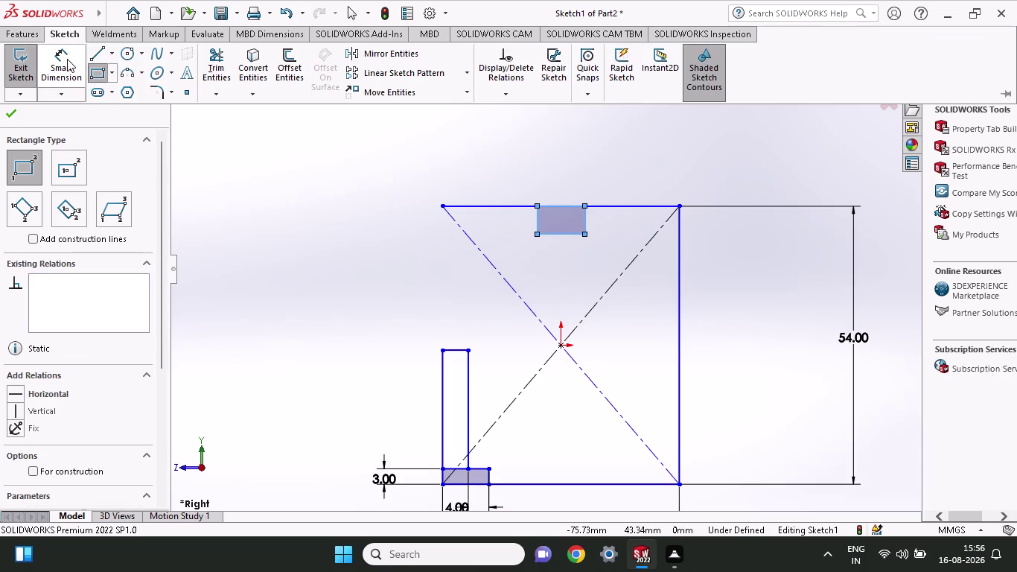
click(78, 64)
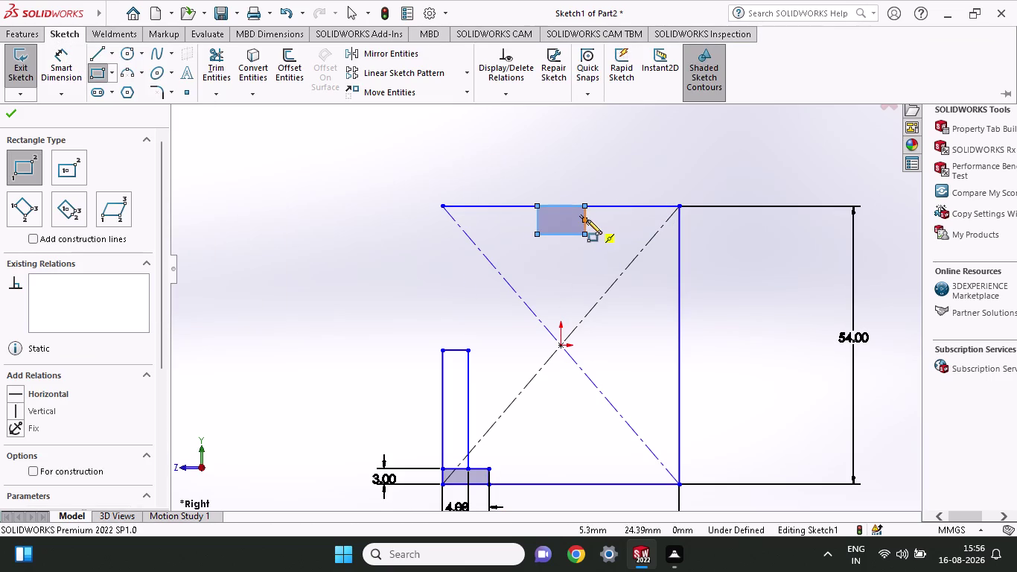
click(585, 237)
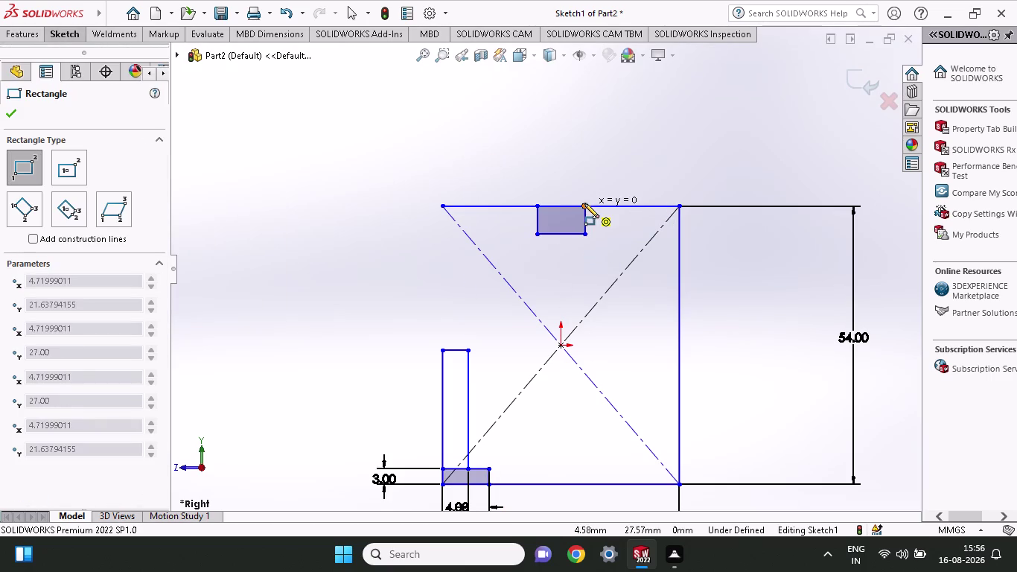
click(585, 204)
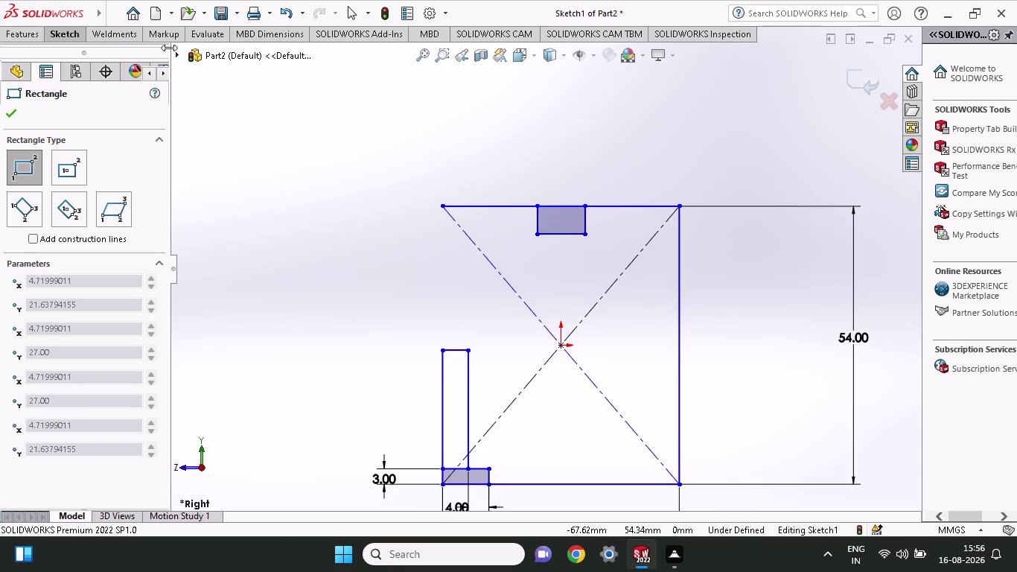
click(56, 38)
click(58, 60)
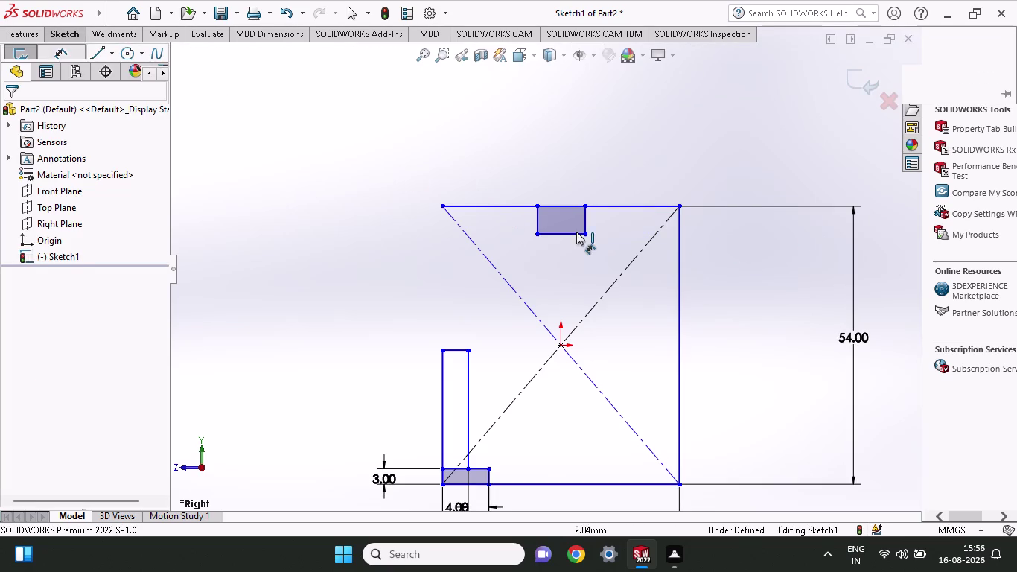
click(584, 224)
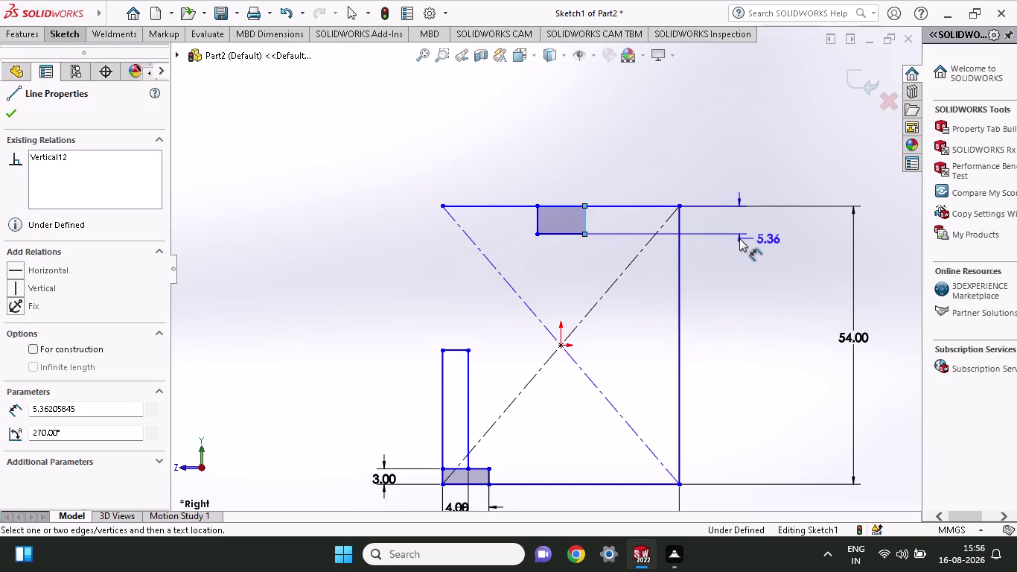
Set the top rectangle's depth to 4 mm.
click(740, 238)
key(4)
key(Return)
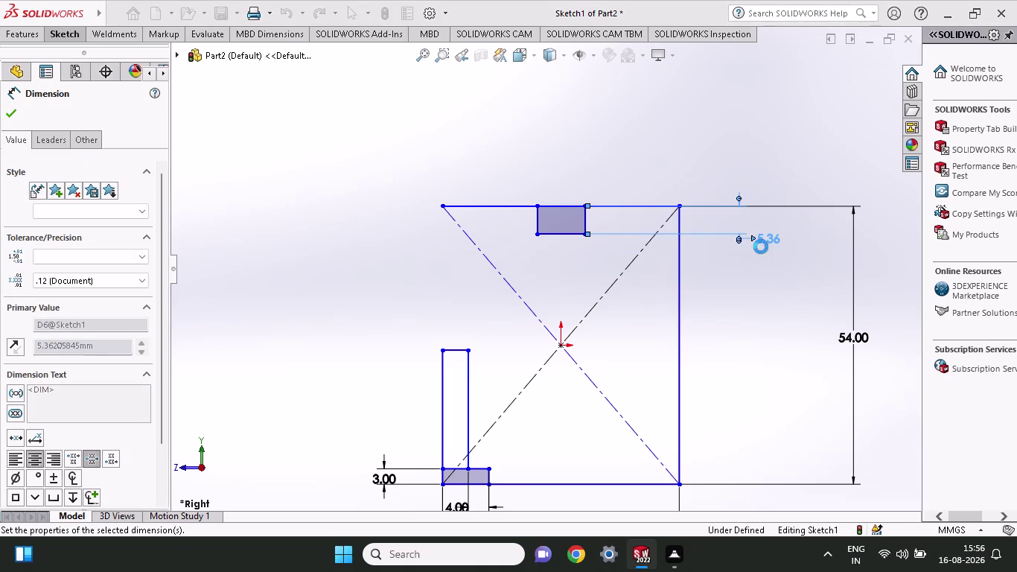
scroll(down, 3)
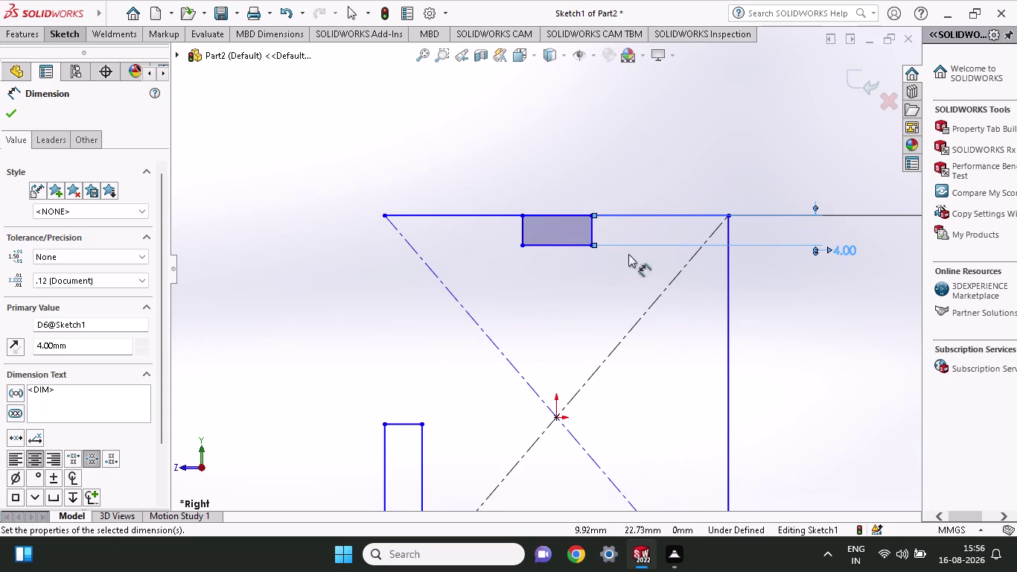
Dimension the right and left half-widths from the top centre point to 5 mm each.
click(557, 214)
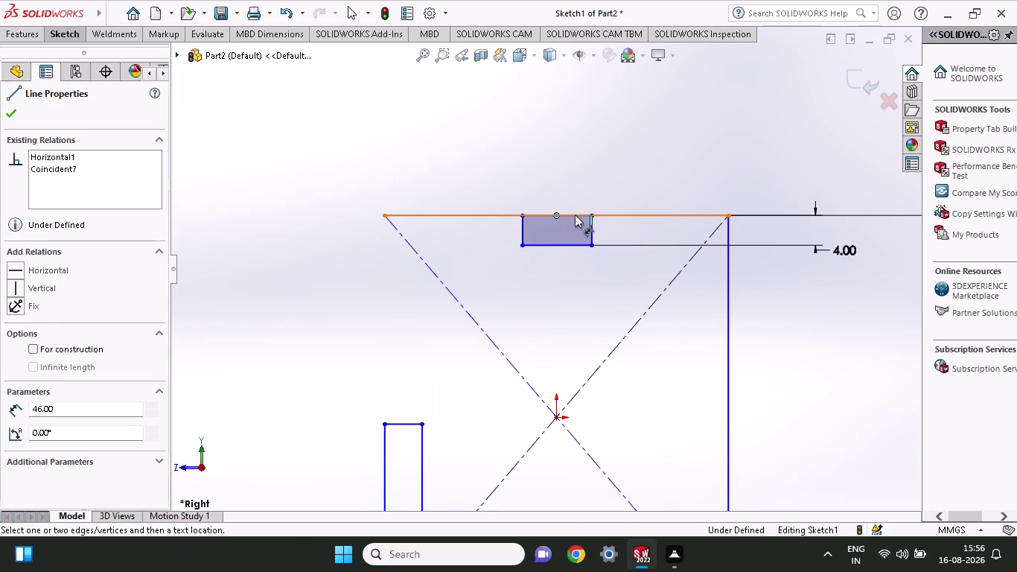
click(591, 214)
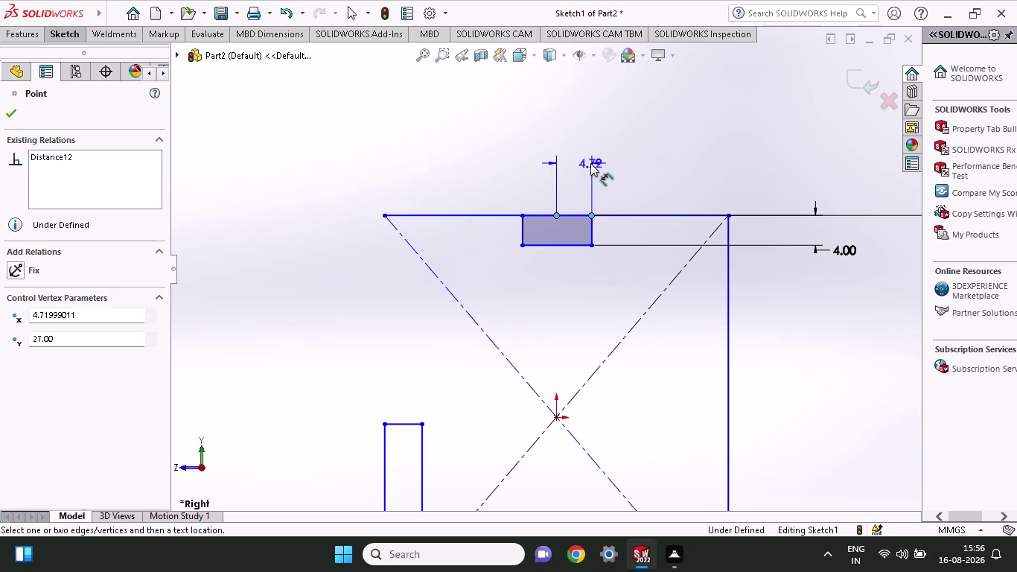
click(590, 155)
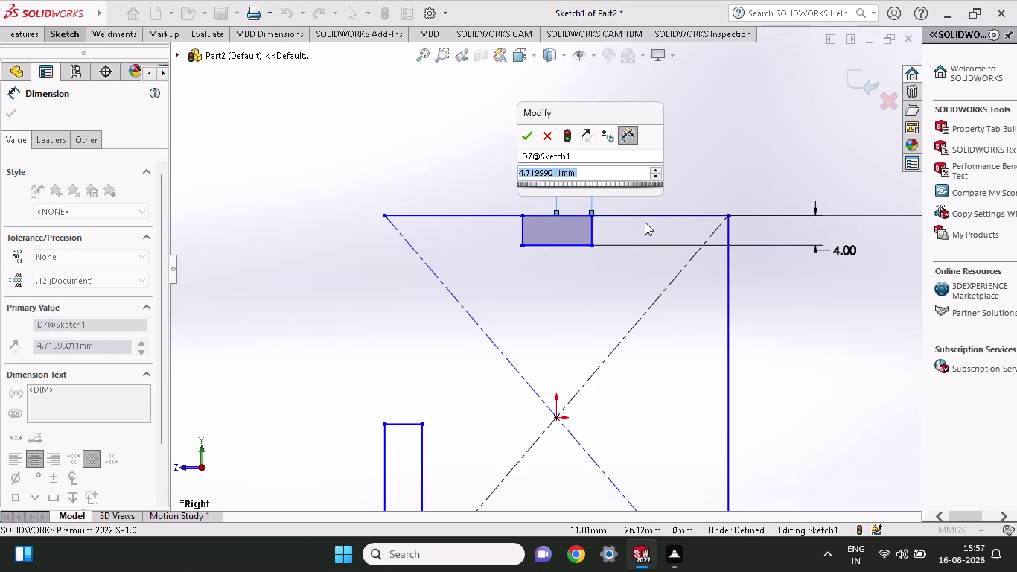
key(5)
key(Return)
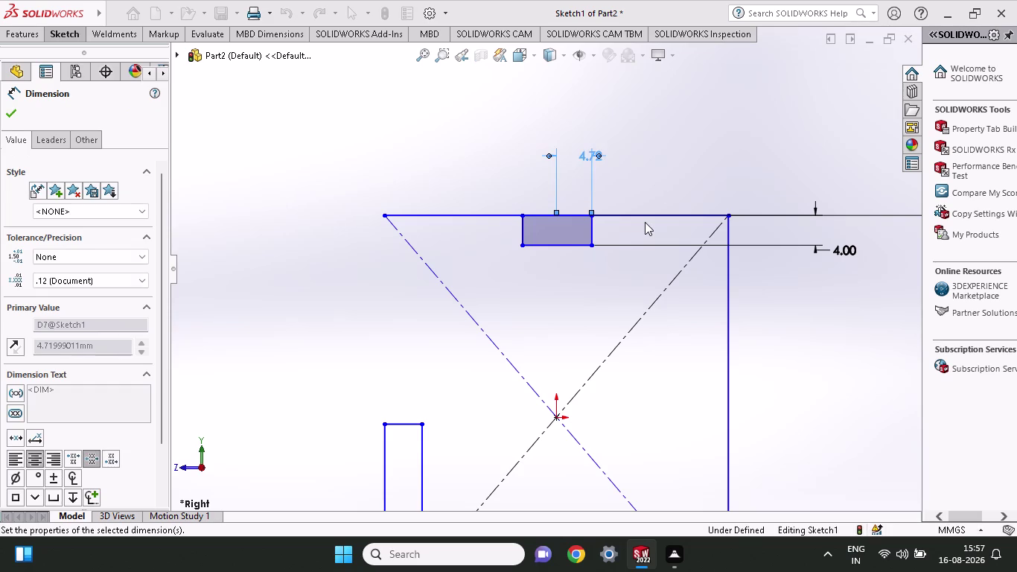
click(522, 215)
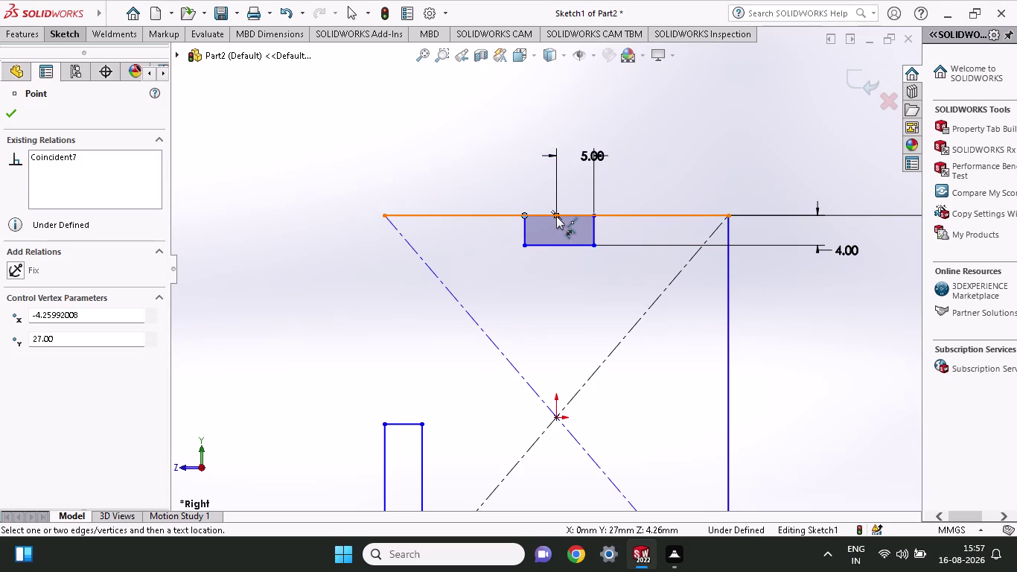
click(556, 215)
click(490, 152)
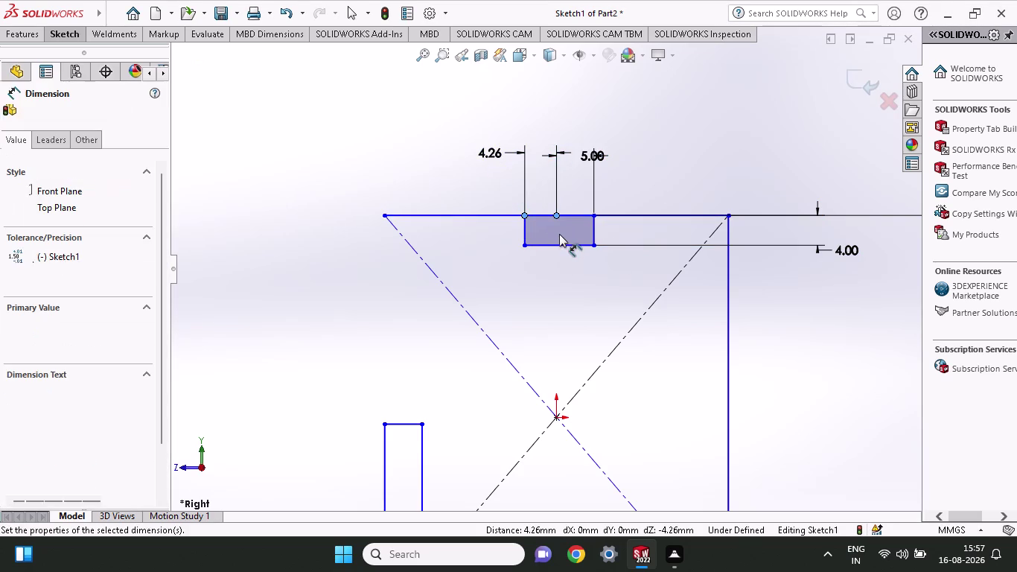
key(5)
key(Return)
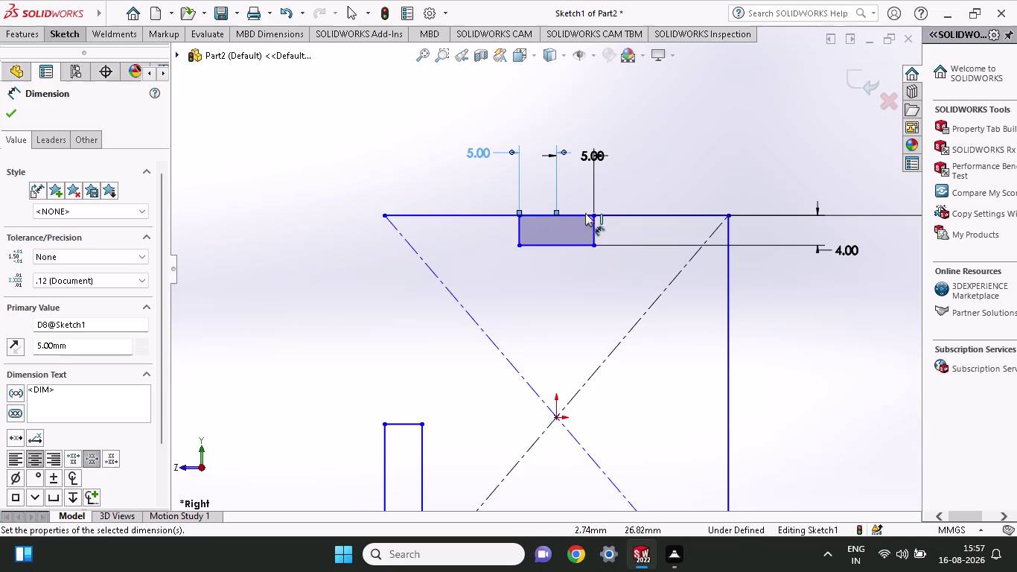
scroll(down, 3)
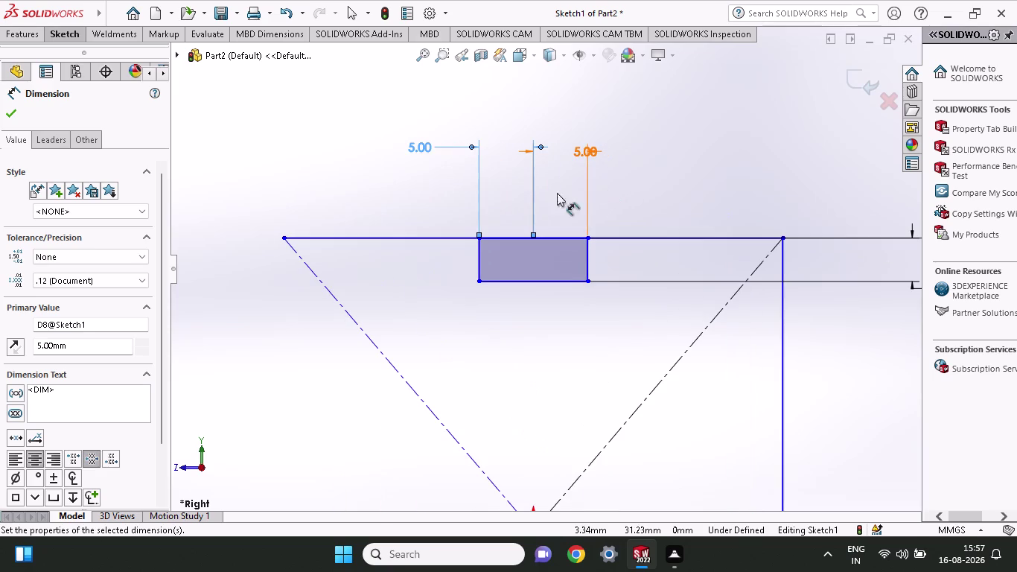
click(56, 35)
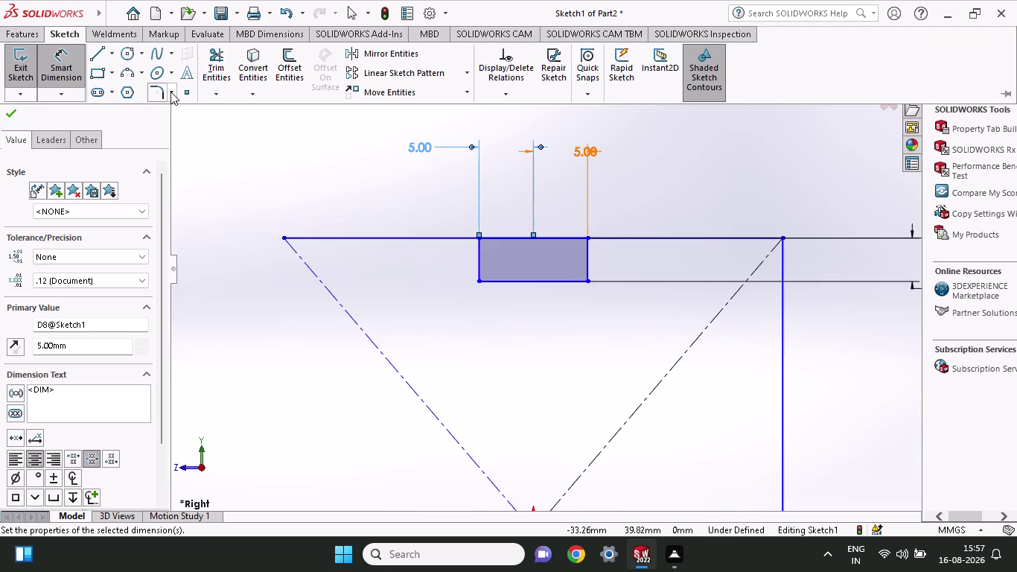
click(162, 96)
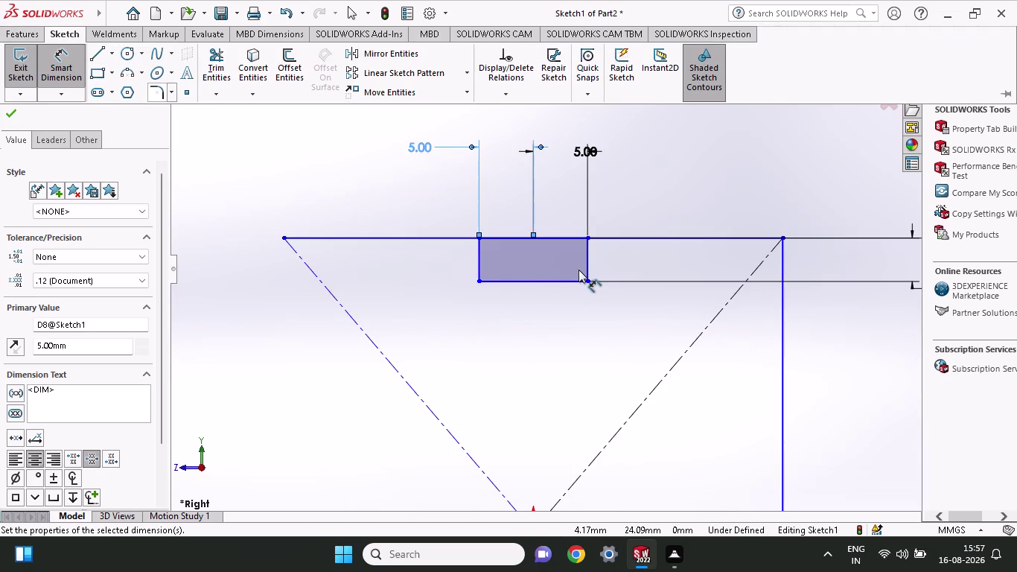
click(162, 92)
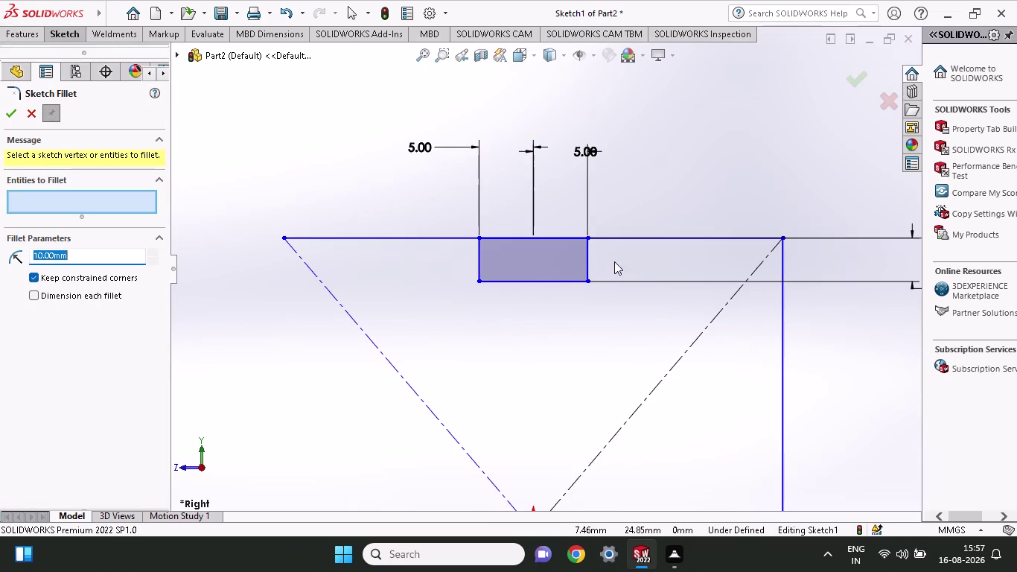
click(577, 248)
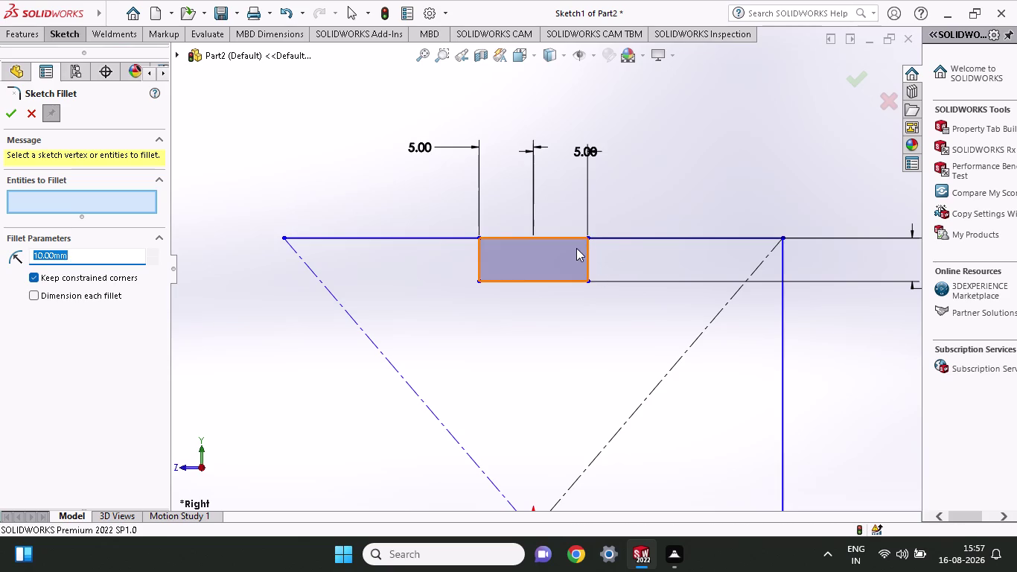
click(587, 240)
click(588, 246)
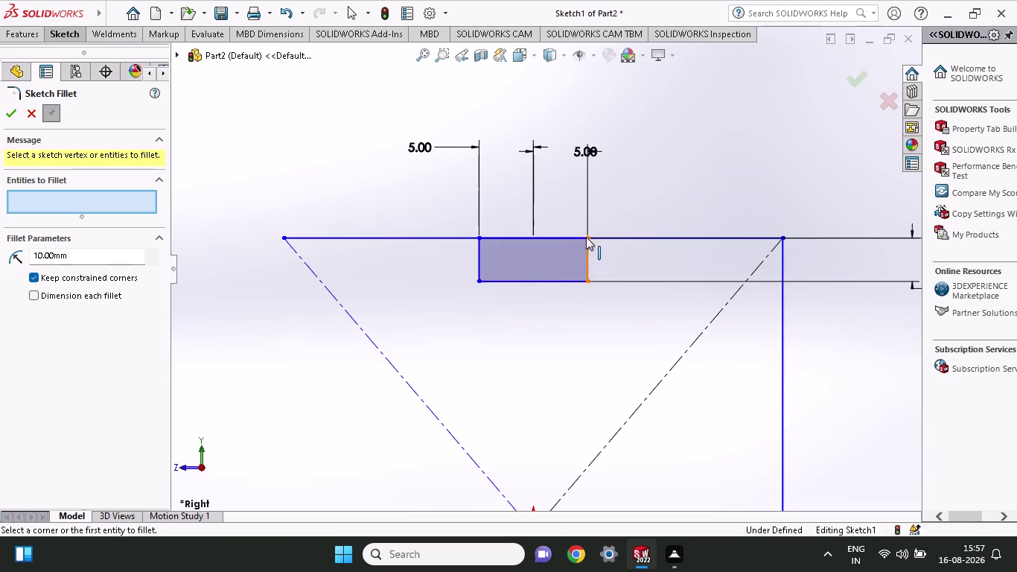
click(578, 240)
click(577, 239)
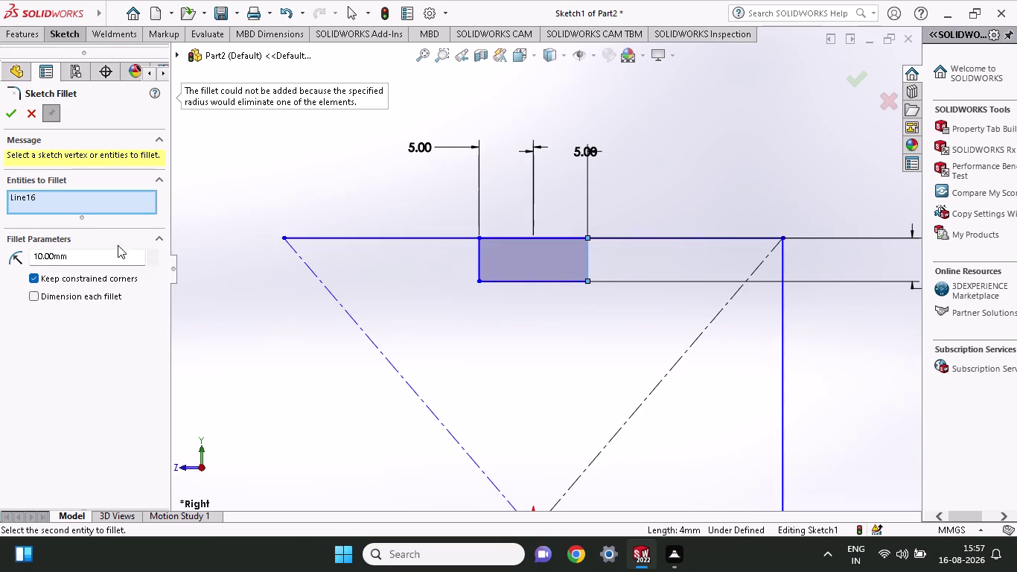
drag(93, 253, 0, 264)
key(3)
key(Return)
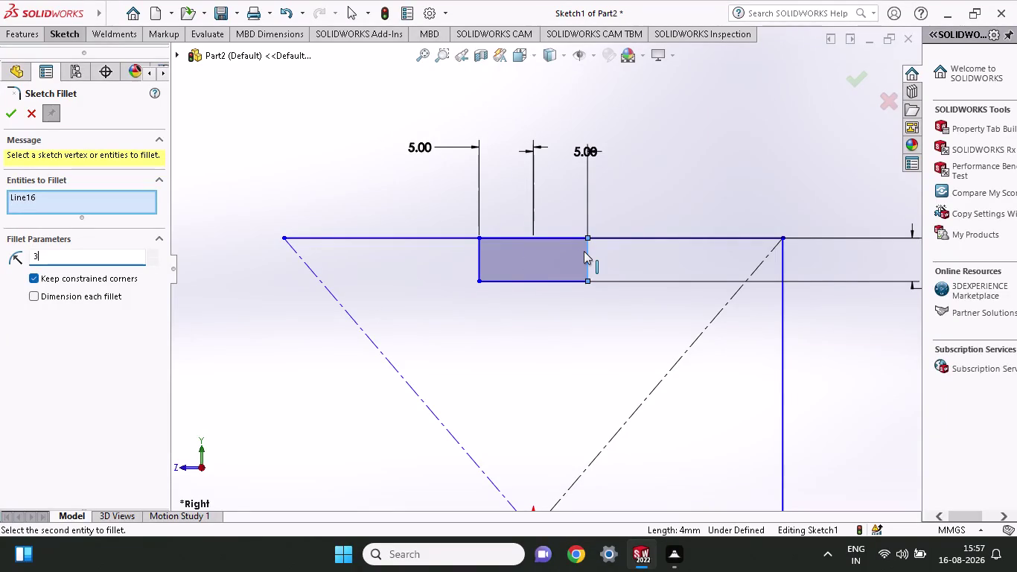
click(589, 254)
click(584, 238)
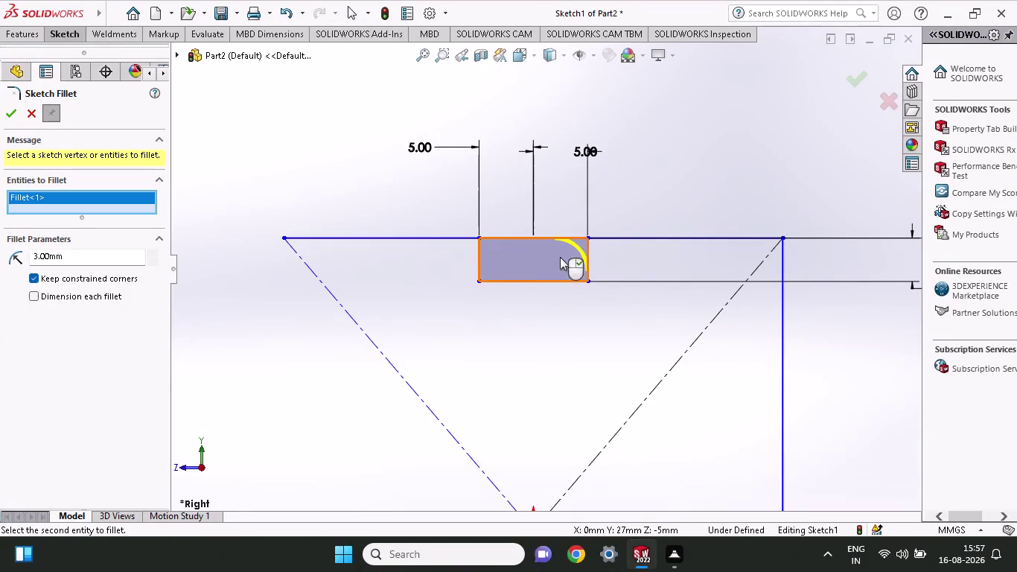
click(480, 252)
click(493, 236)
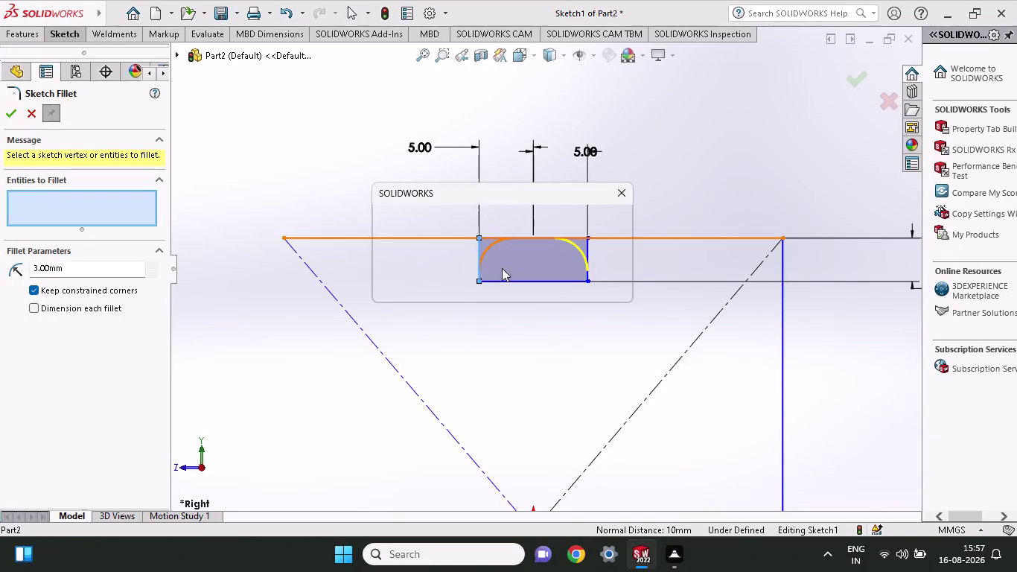
click(535, 285)
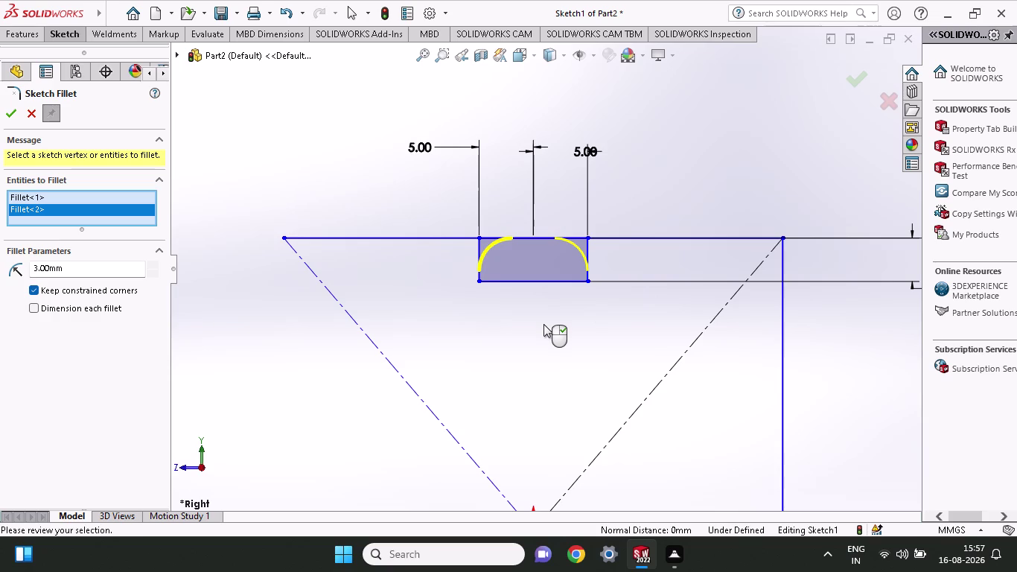
scroll(down, 3)
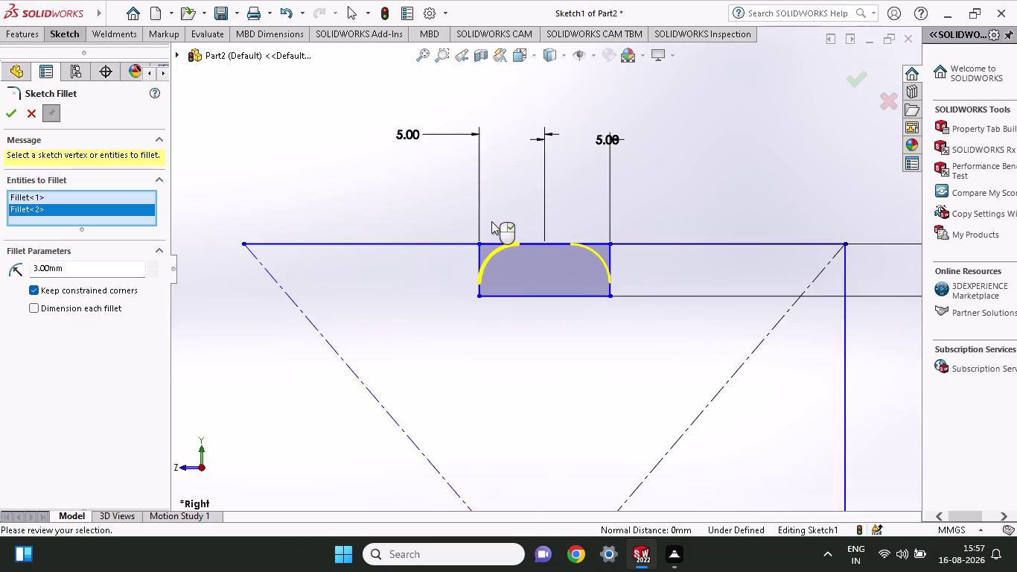
click(65, 39)
click(209, 60)
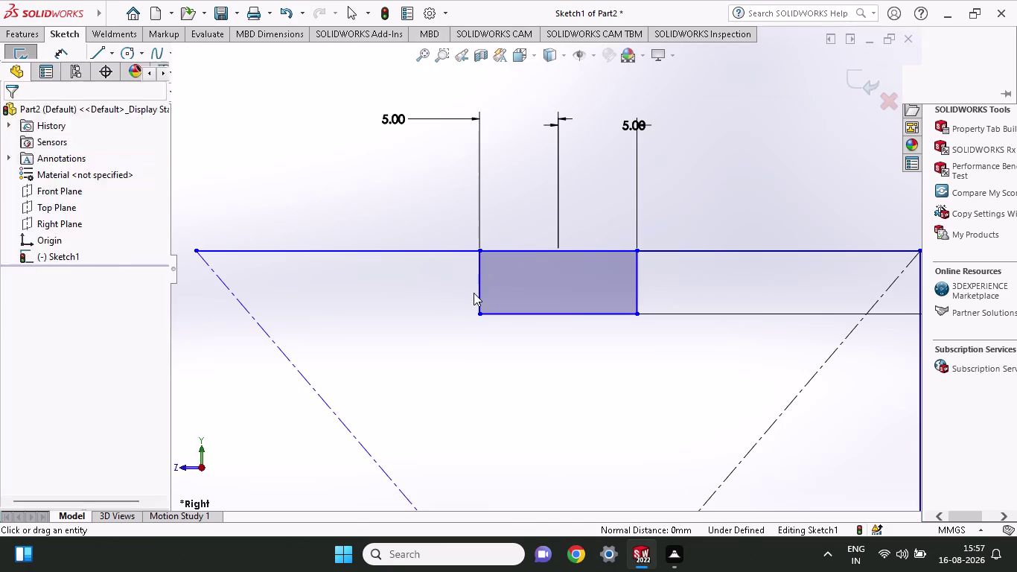
Round the top rectangle's two upper corners with 3 mm sketch fillets.
click(3, 119)
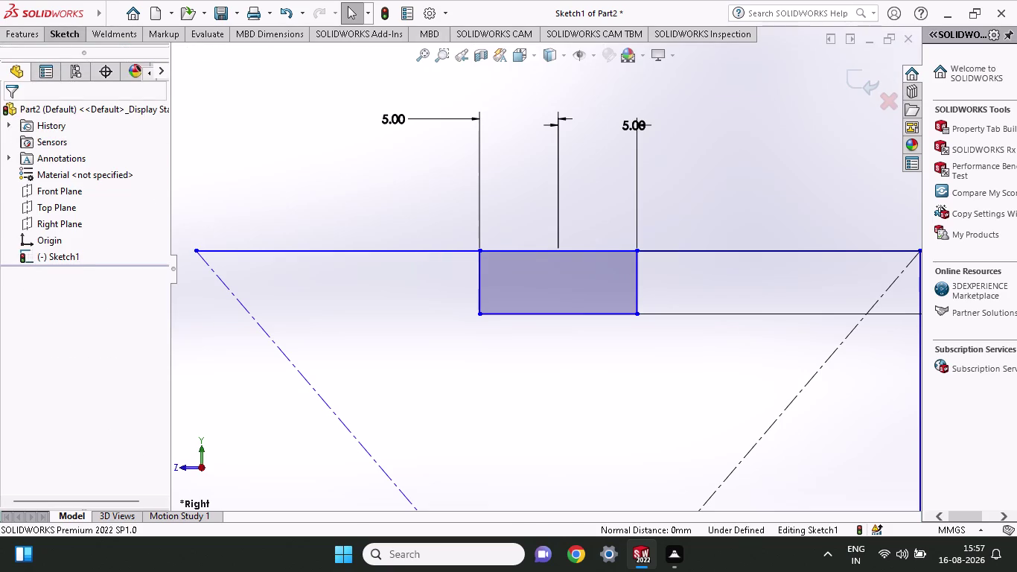
click(77, 40)
click(158, 90)
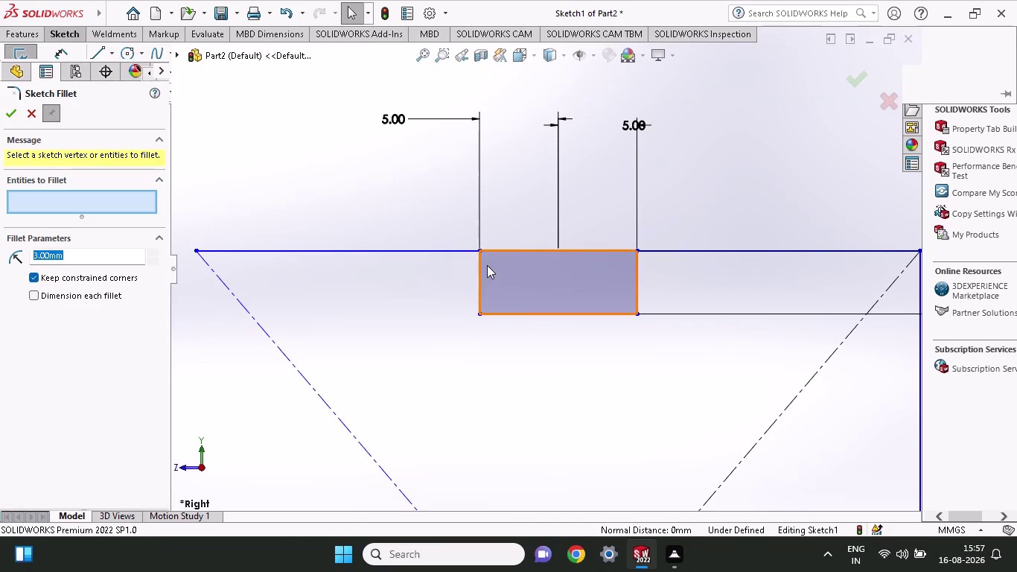
click(478, 274)
click(493, 248)
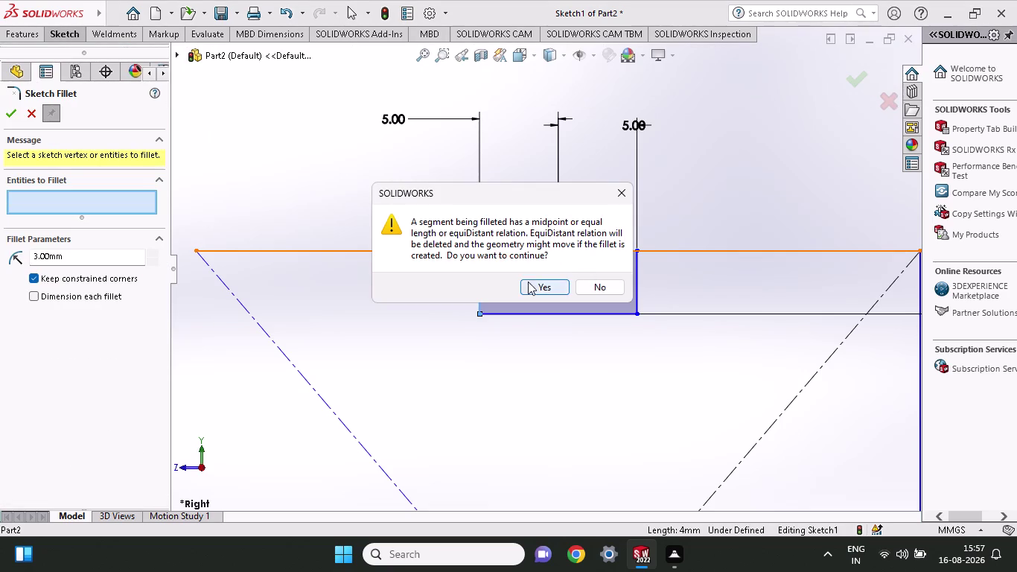
click(533, 284)
click(639, 278)
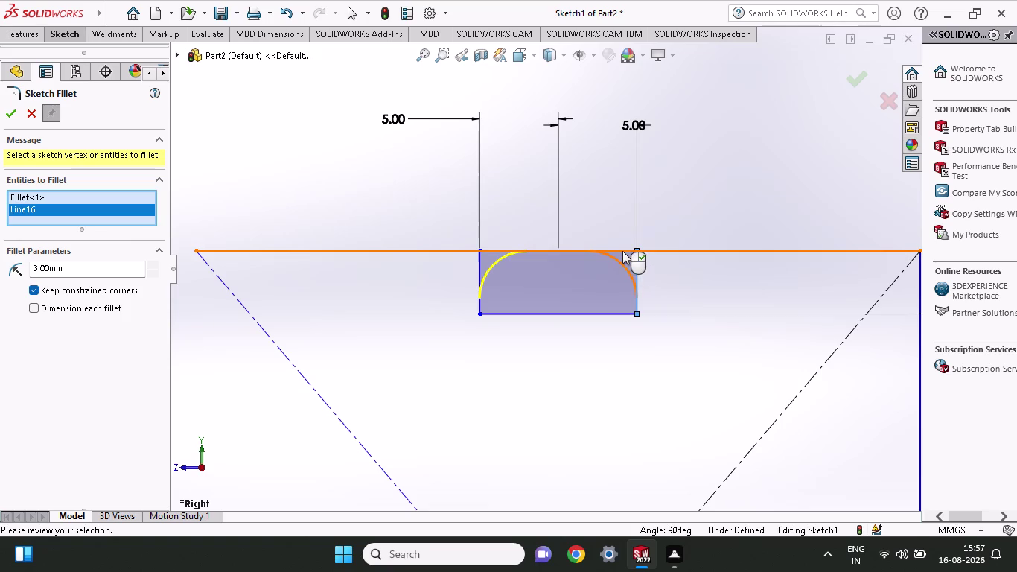
click(622, 251)
click(562, 286)
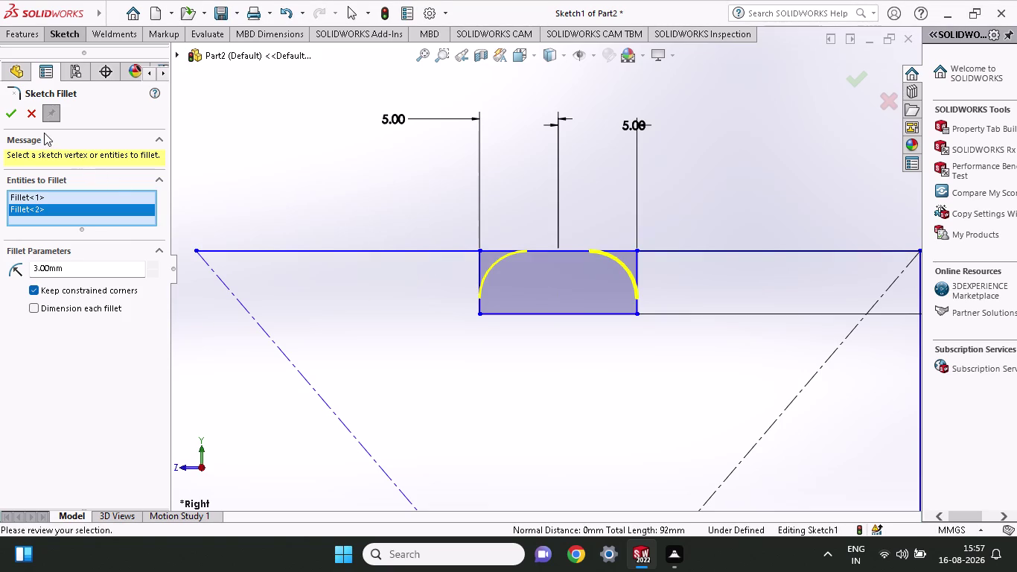
click(13, 117)
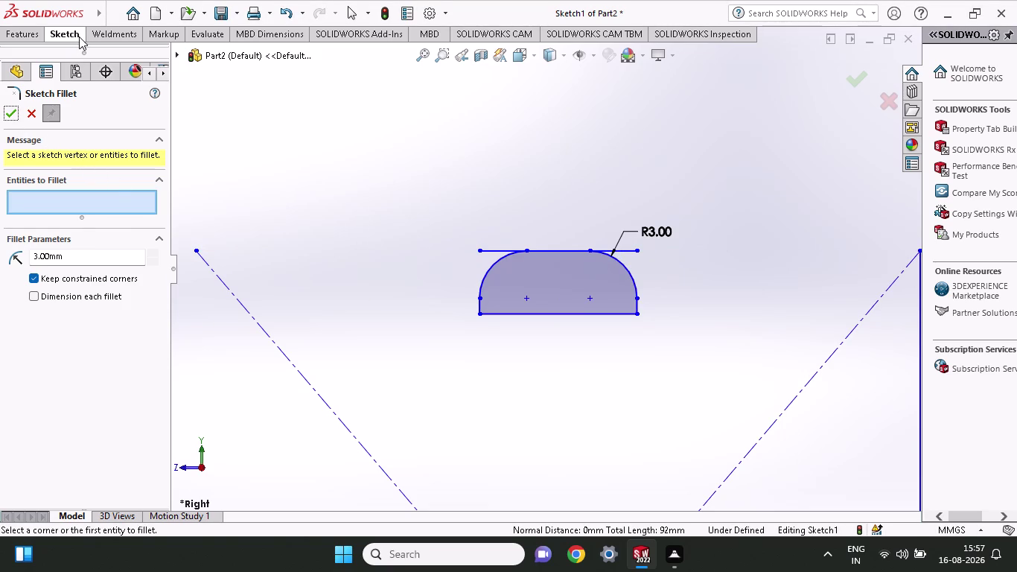
Draw a three-point arc from the head's lower-left corner to the shaft's top.
click(79, 36)
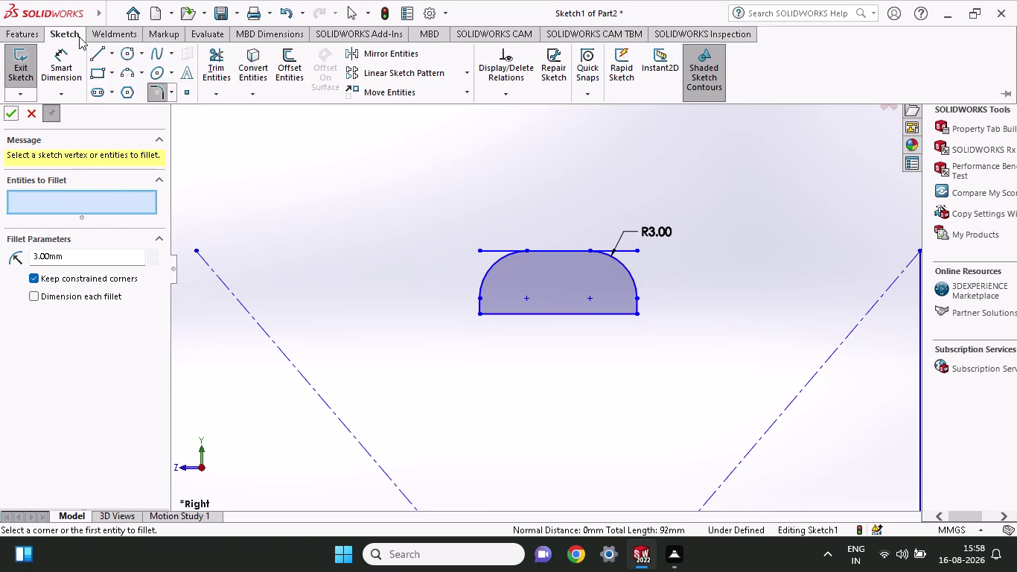
click(129, 76)
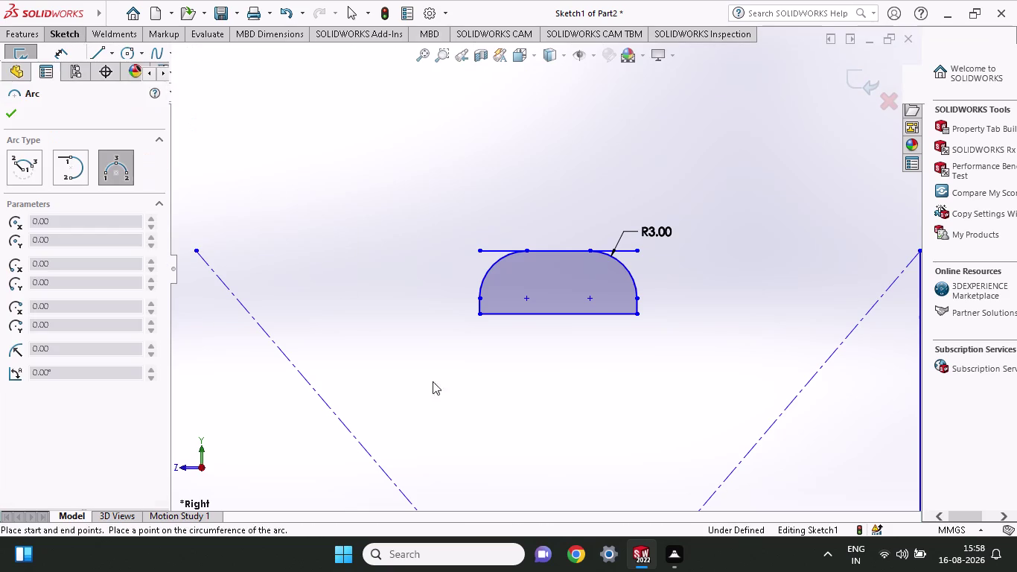
scroll(up, 3)
scroll(up, 3)
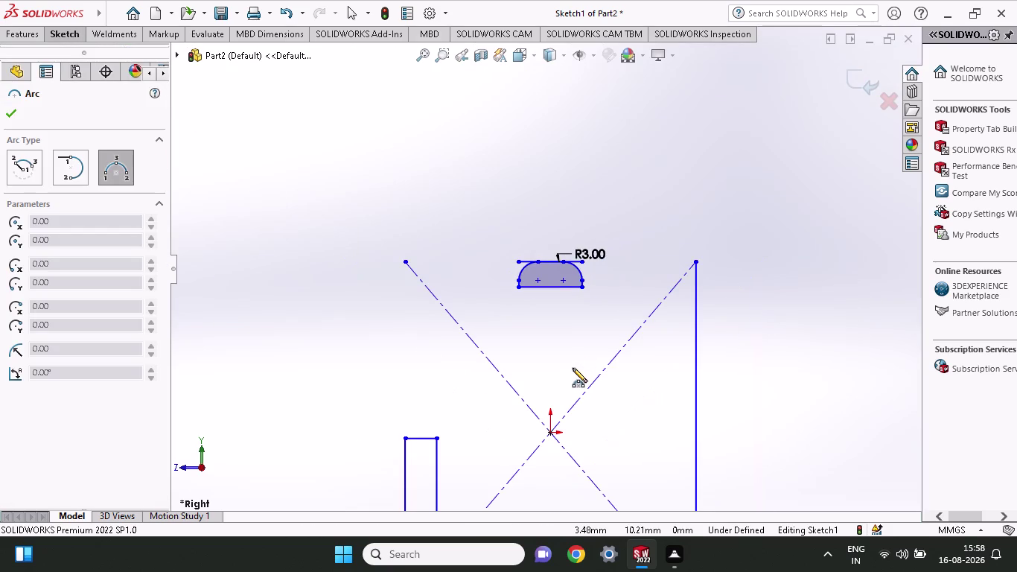
click(516, 286)
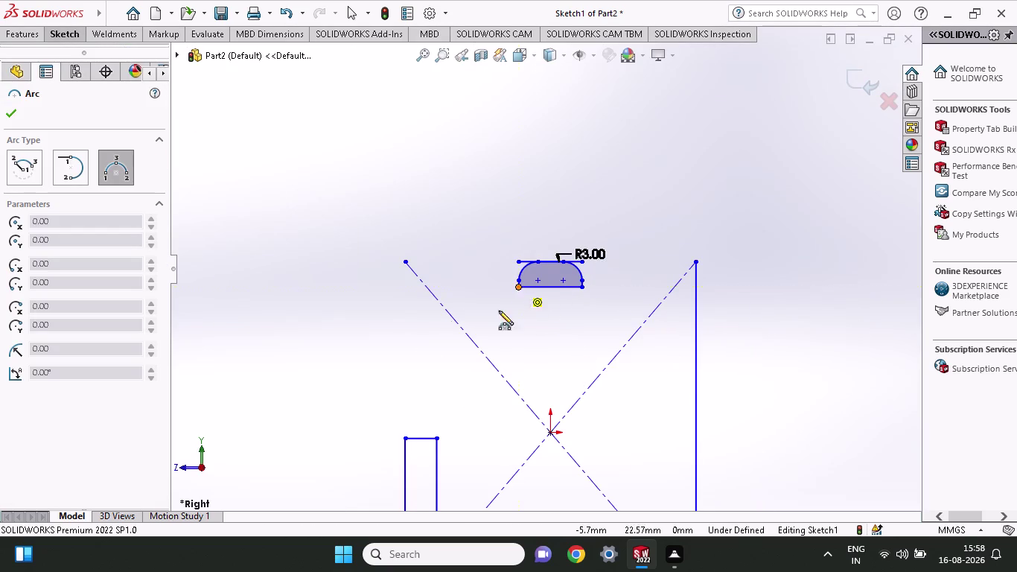
click(407, 438)
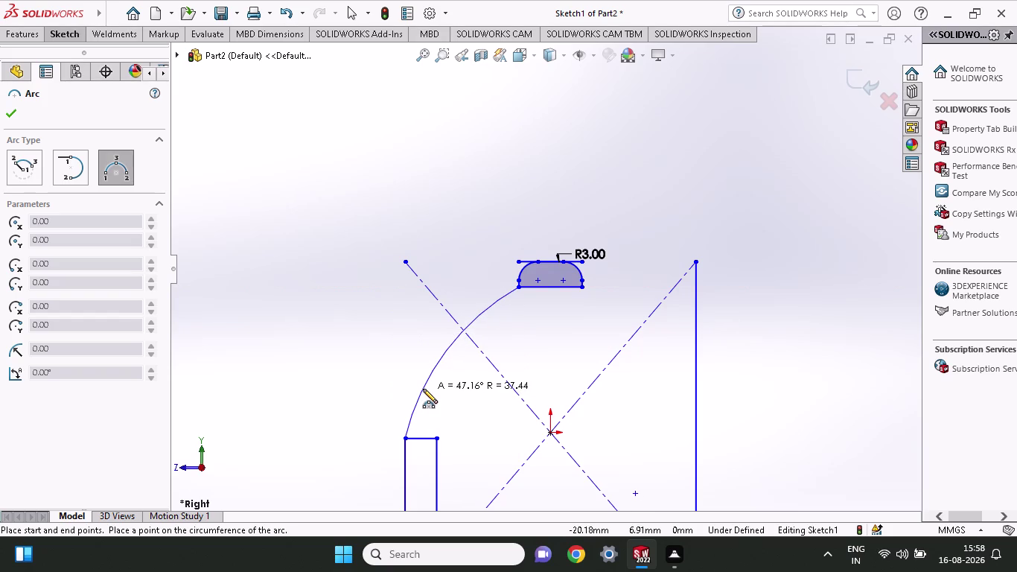
click(426, 392)
Set the arc radius to 23 mm, then undo the last arc change.
scroll(down, 3)
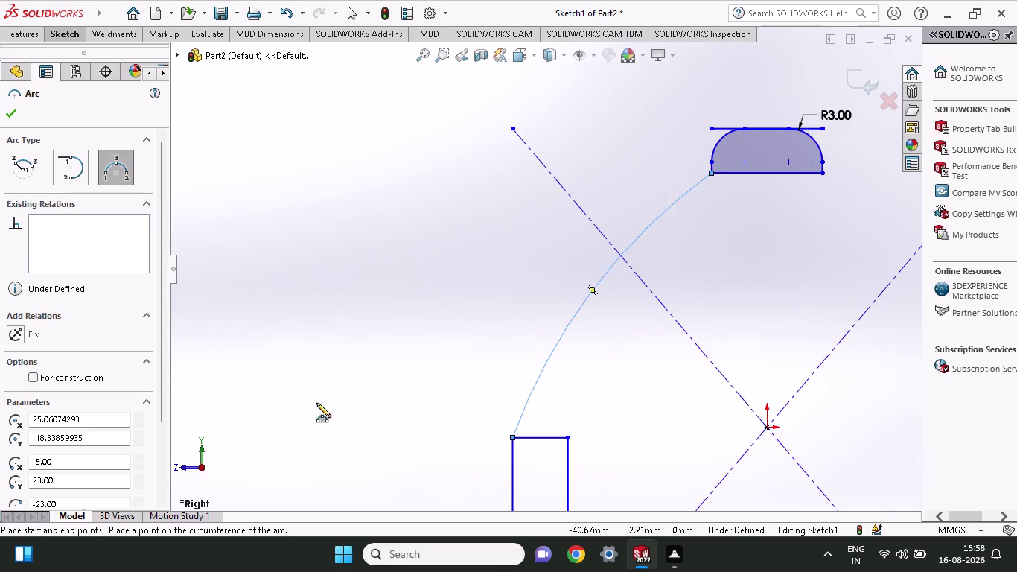
scroll(down, 3)
drag(88, 450, 6, 459)
text(23)
key(Return)
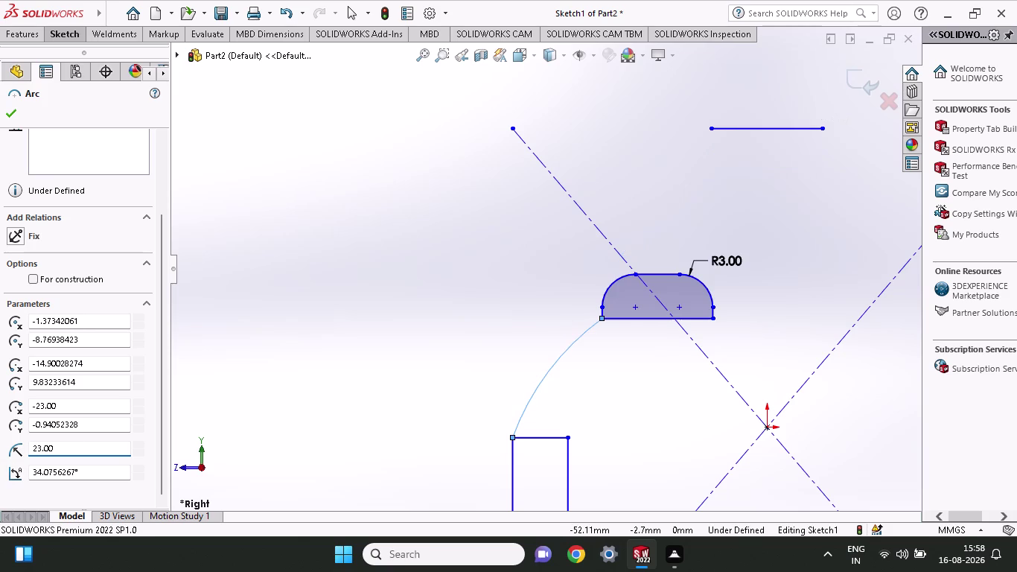
click(9, 121)
scroll(up, 3)
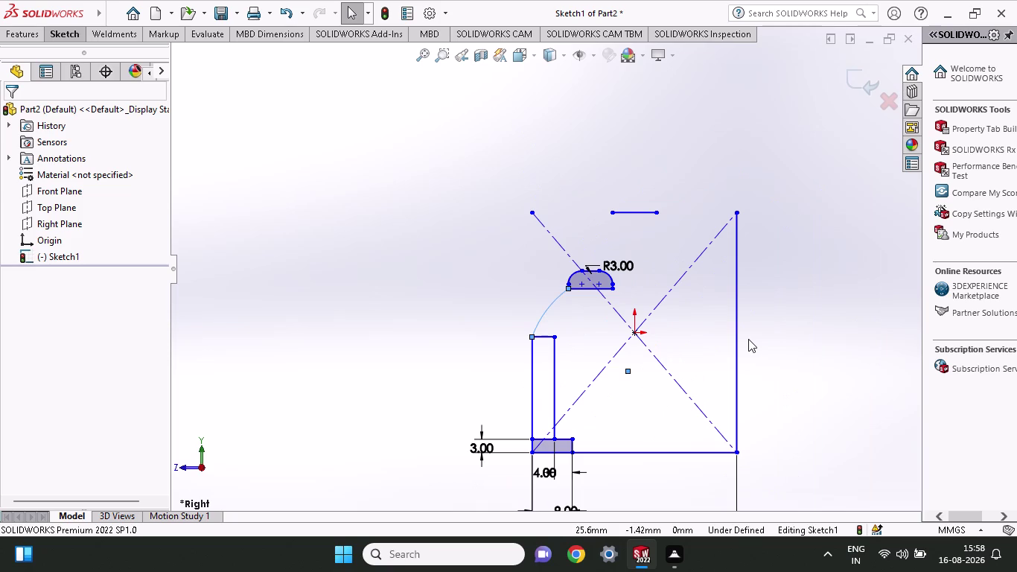
key(ctrl+z)
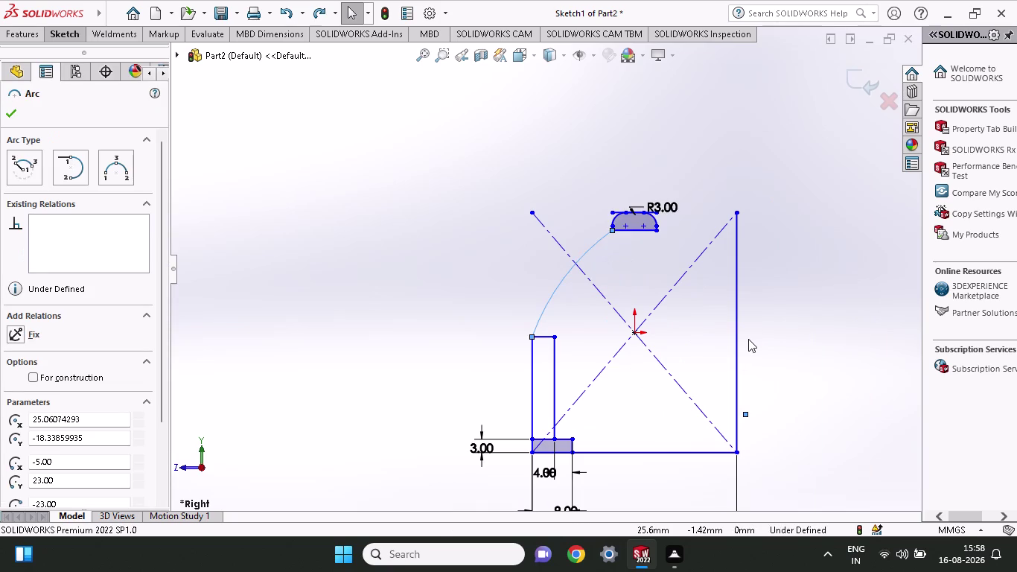
Back out of the radius edit on the connecting arc and deselect it.
click(467, 246)
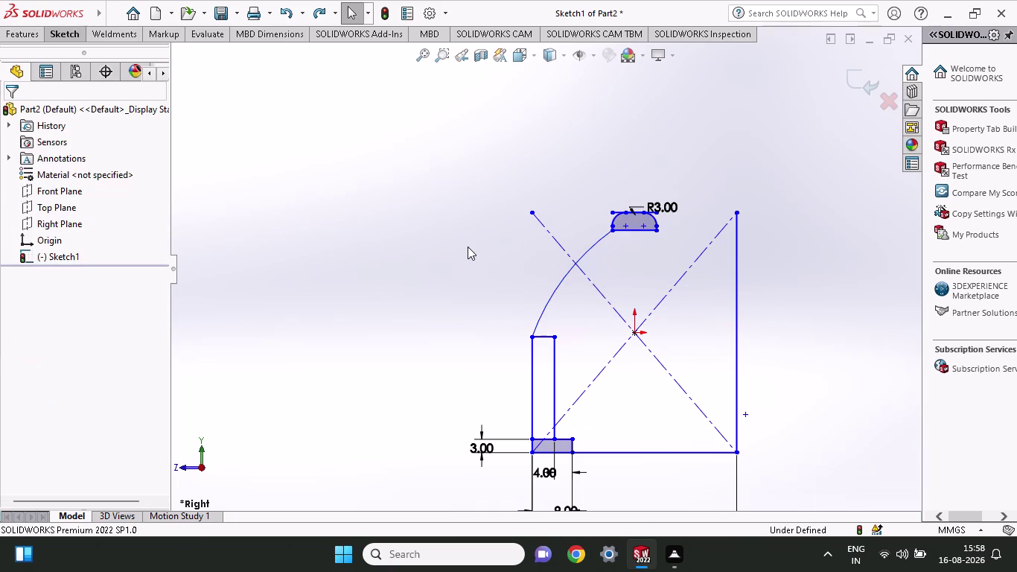
click(544, 304)
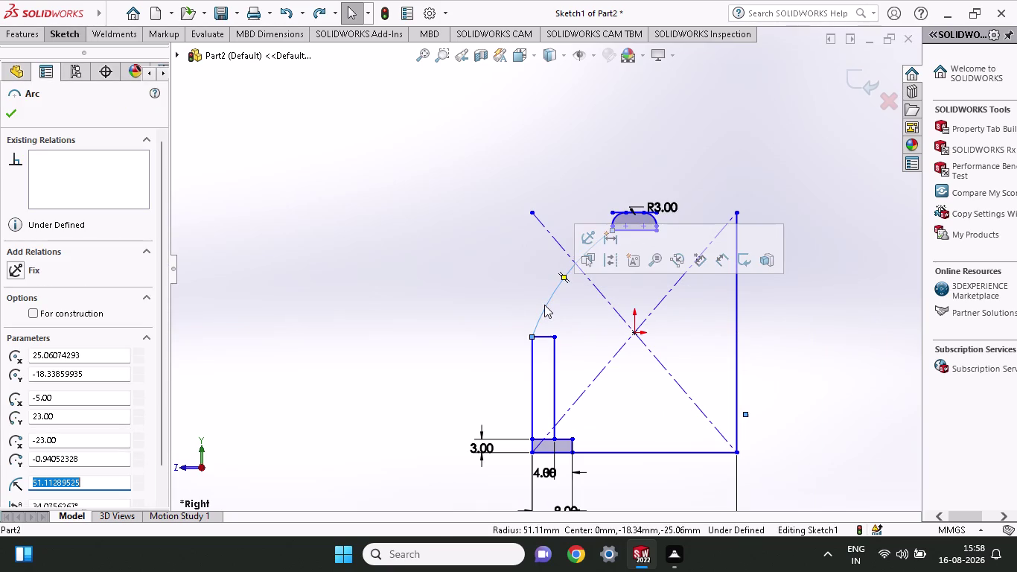
key(BackSpace)
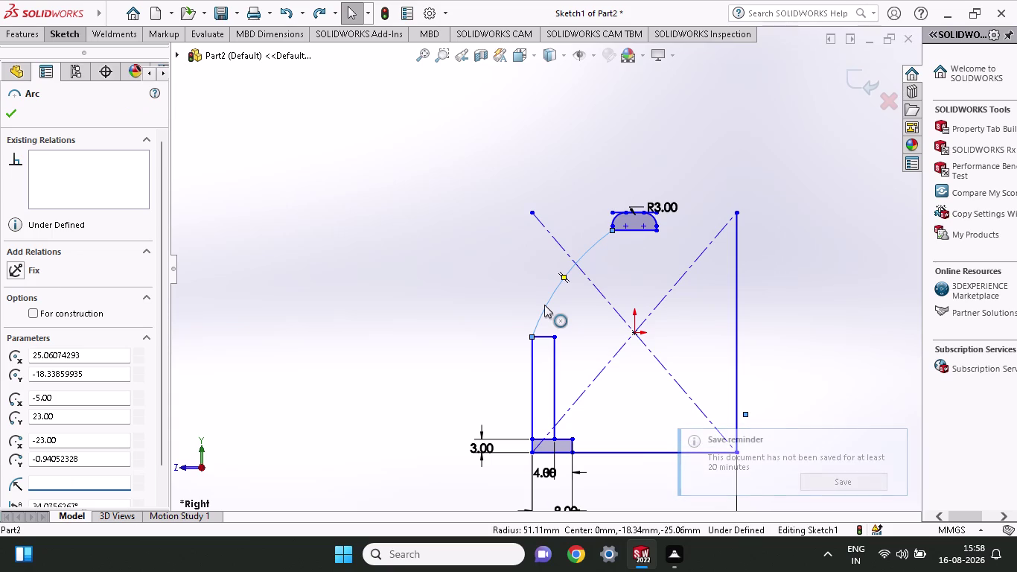
key(Escape)
click(557, 286)
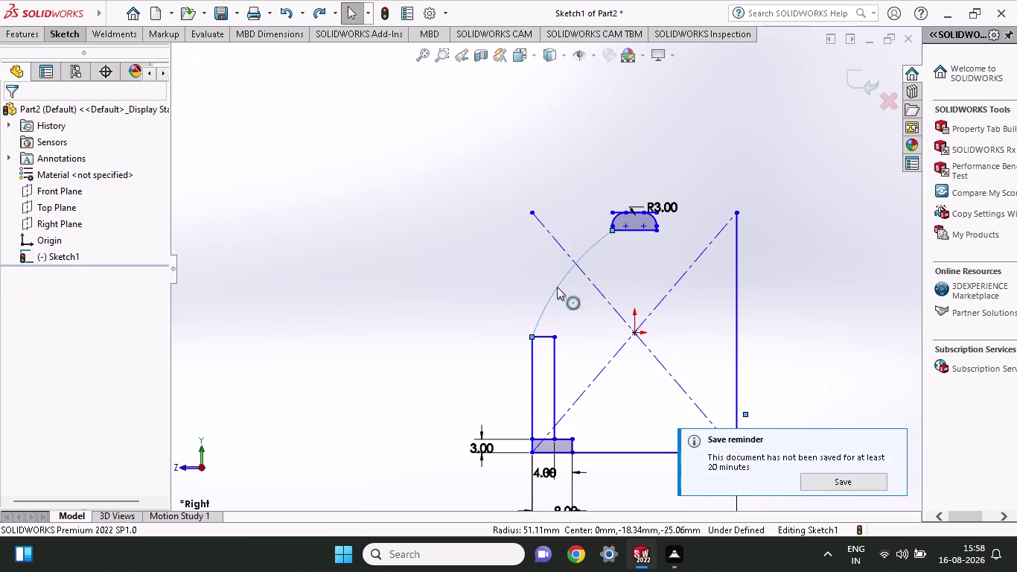
key(Escape)
Delete the arc between the rounded top shape and the narrow strip.
right_click(547, 286)
key(Escape)
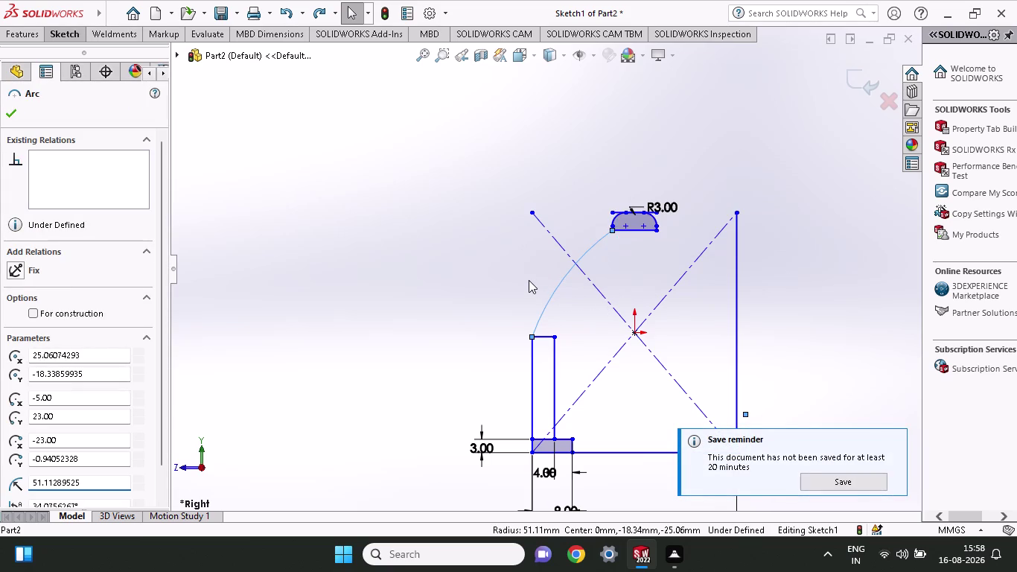
click(543, 311)
right_click(543, 310)
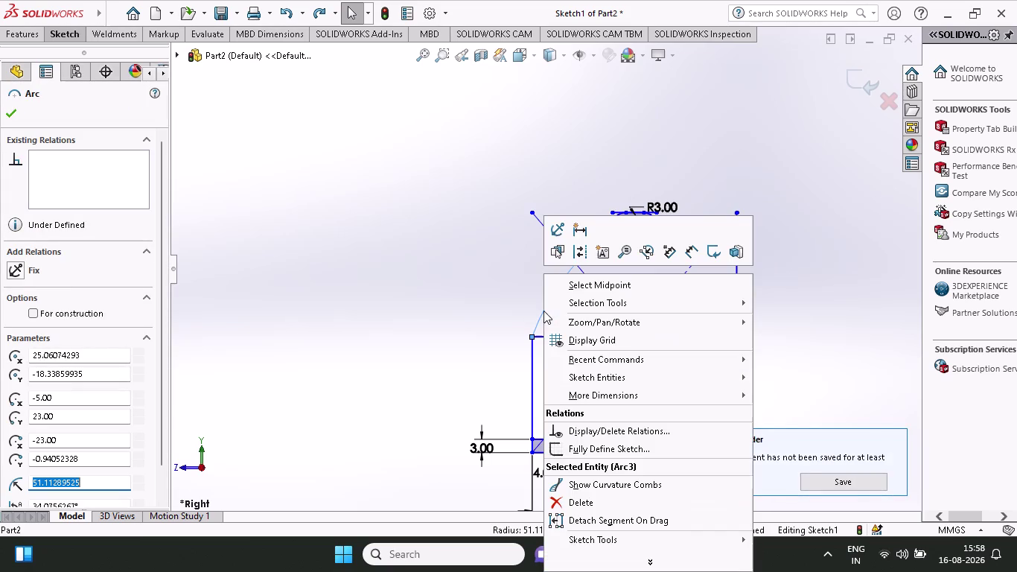
click(590, 500)
scroll(up, 3)
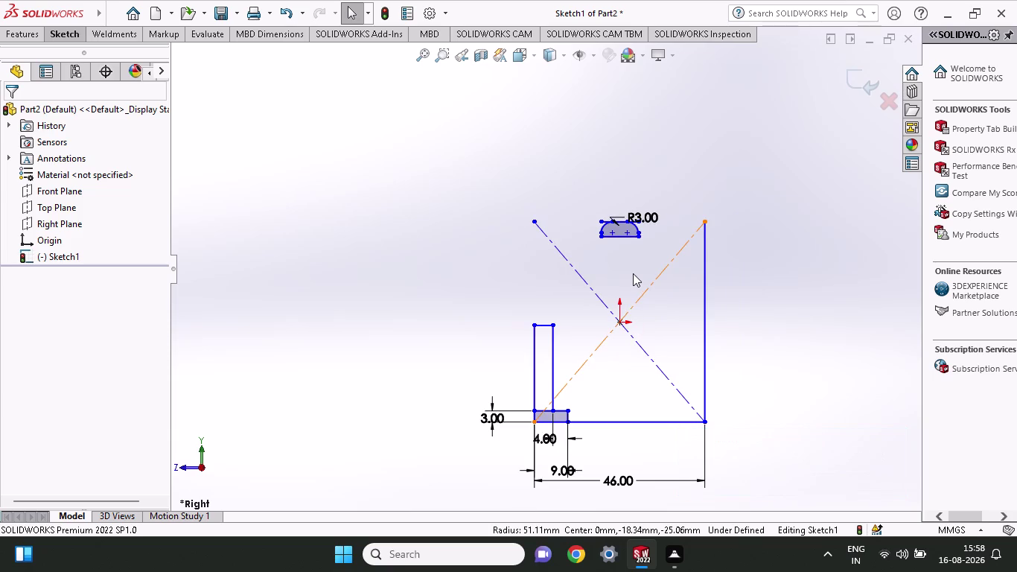
scroll(down, 3)
scroll(down, 3)
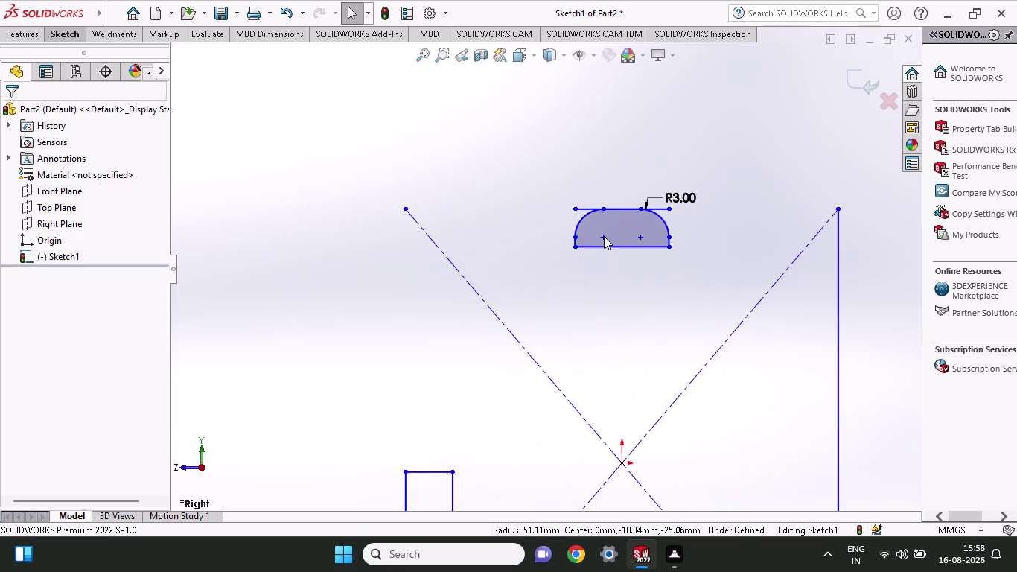
Draw a vertical line up from the shaft and an 18 mm horizontal line to the head corner.
click(58, 38)
click(99, 56)
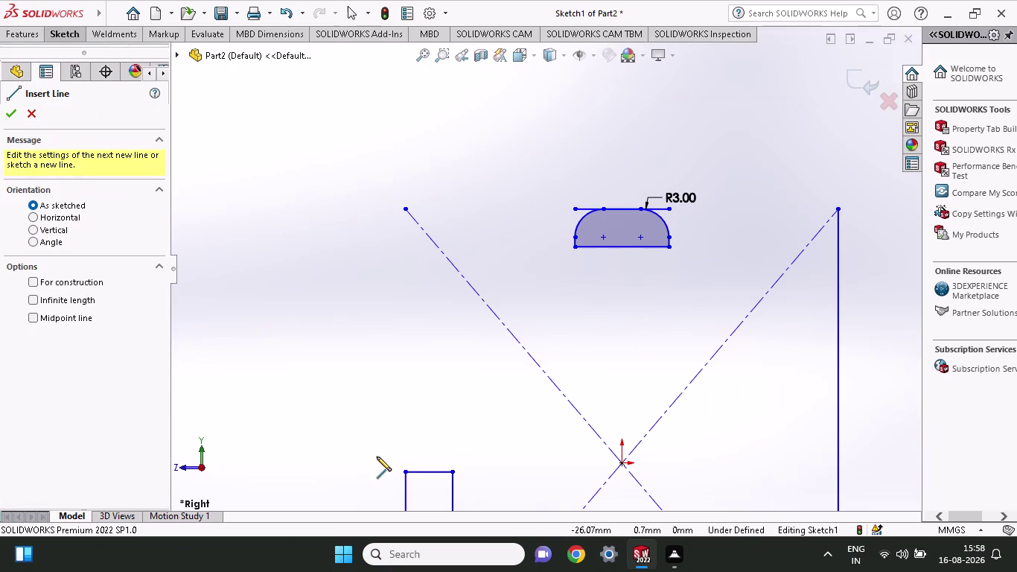
click(406, 471)
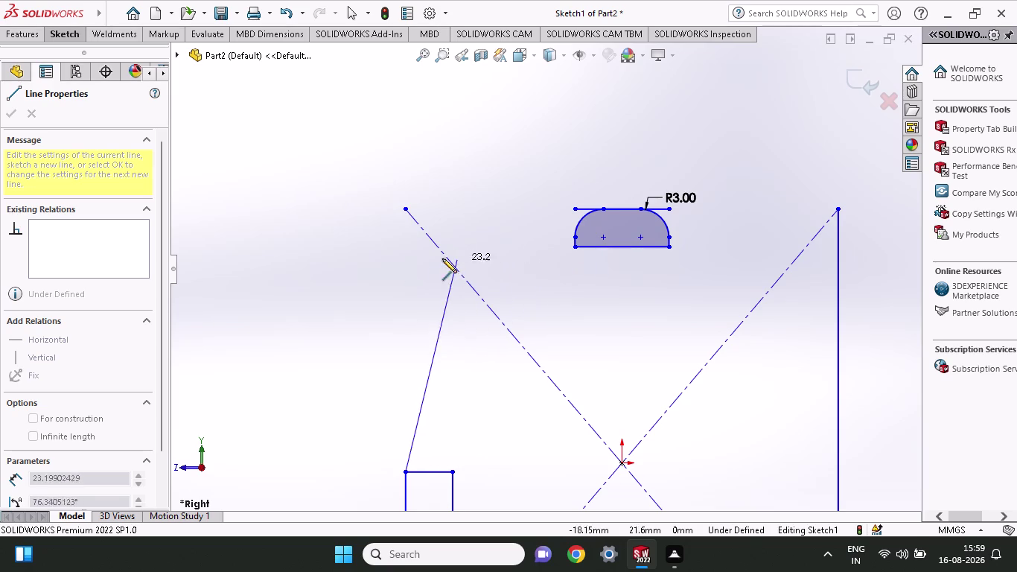
click(408, 247)
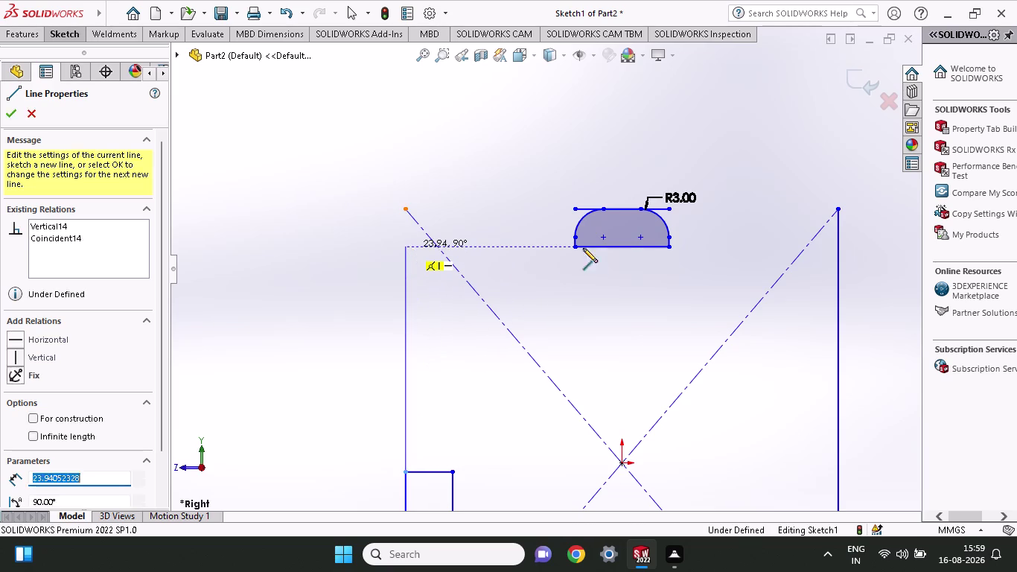
click(573, 247)
right_click(568, 313)
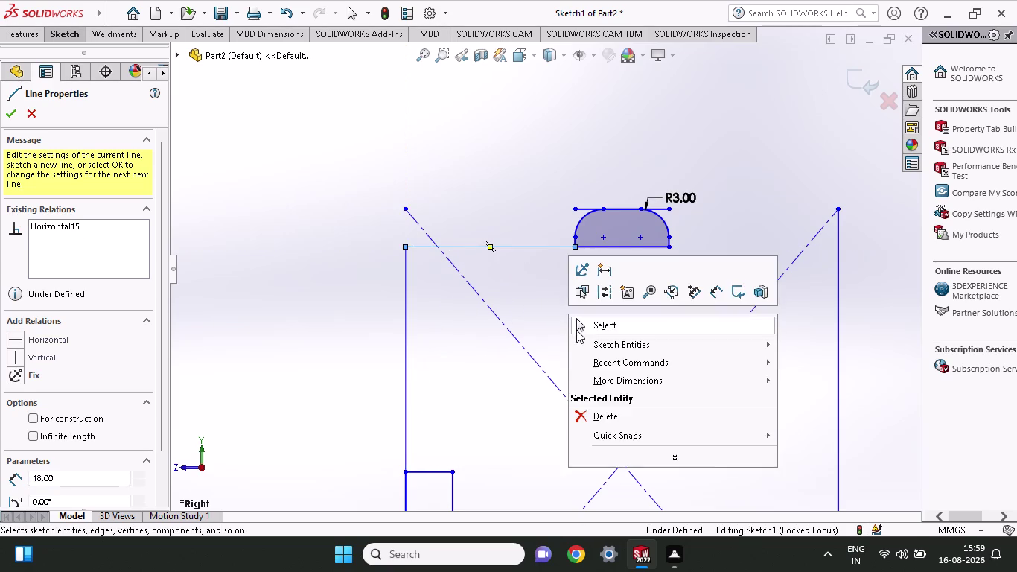
click(577, 330)
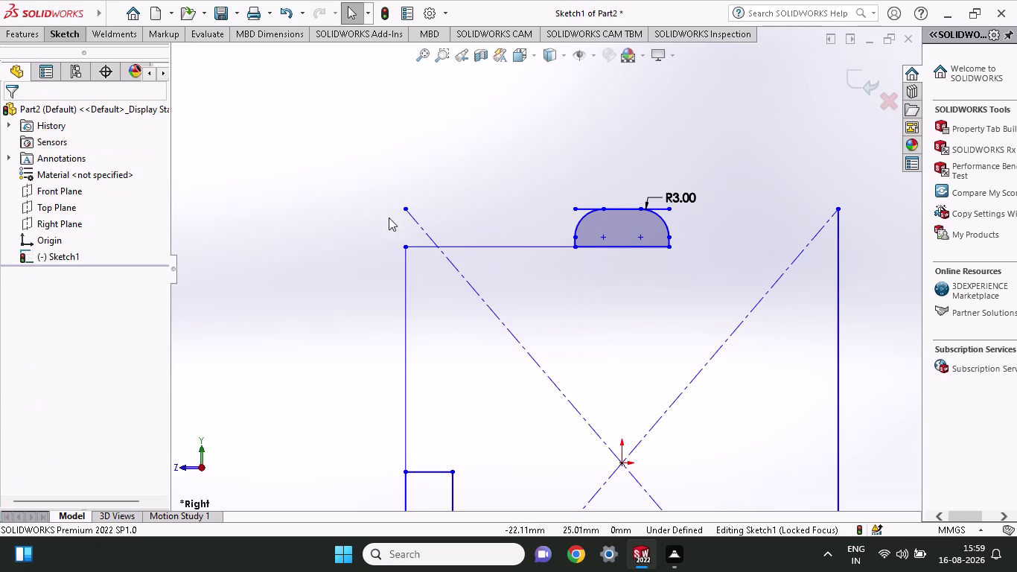
click(62, 32)
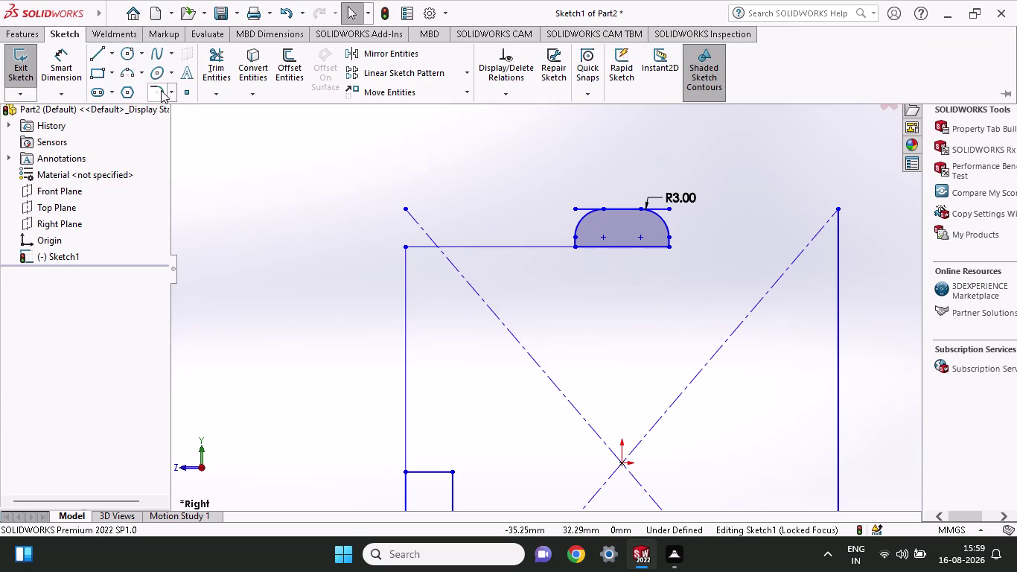
click(161, 90)
drag(87, 254, 17, 268)
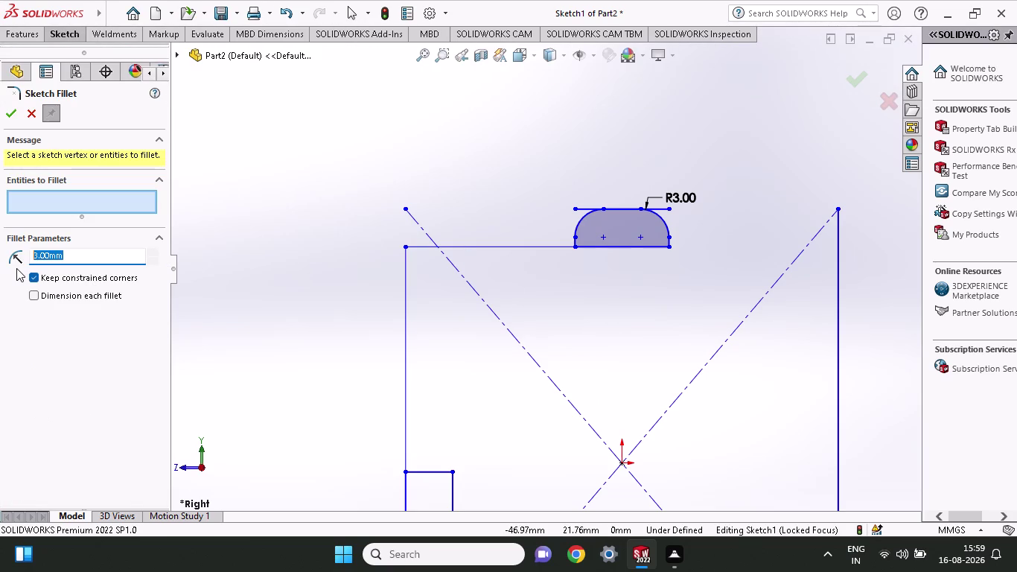
text(23)
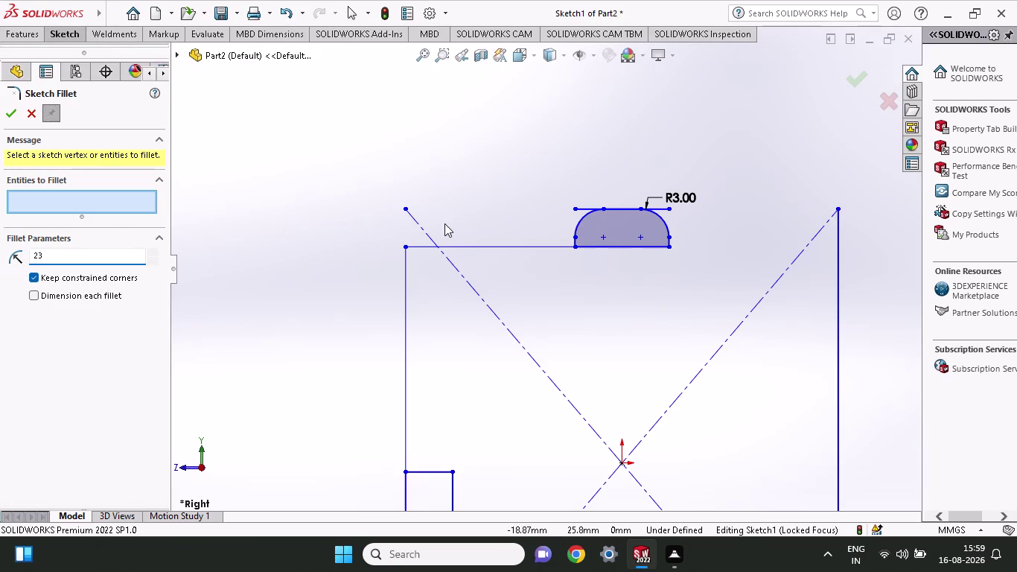
click(450, 244)
click(405, 304)
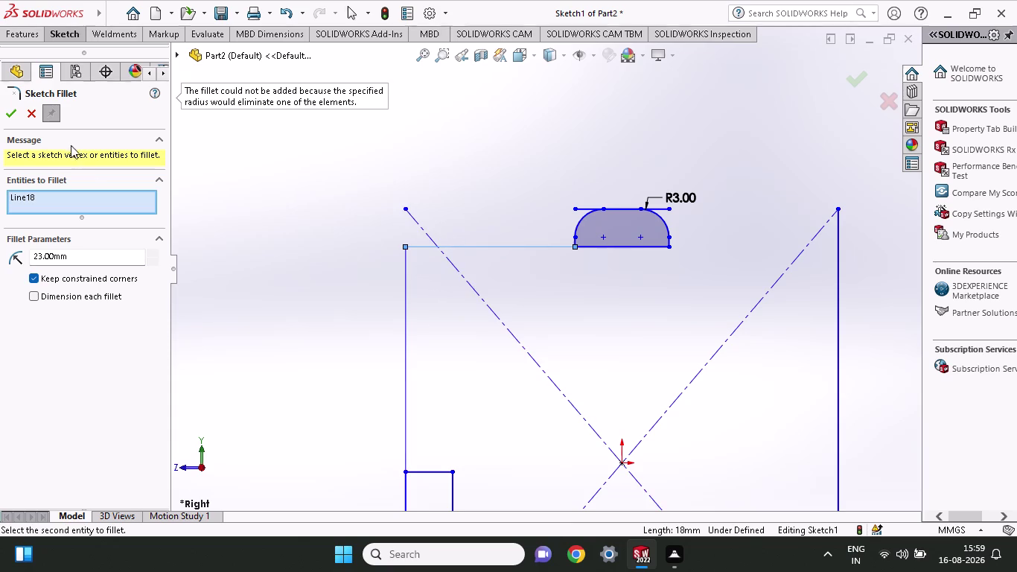
click(26, 116)
click(62, 35)
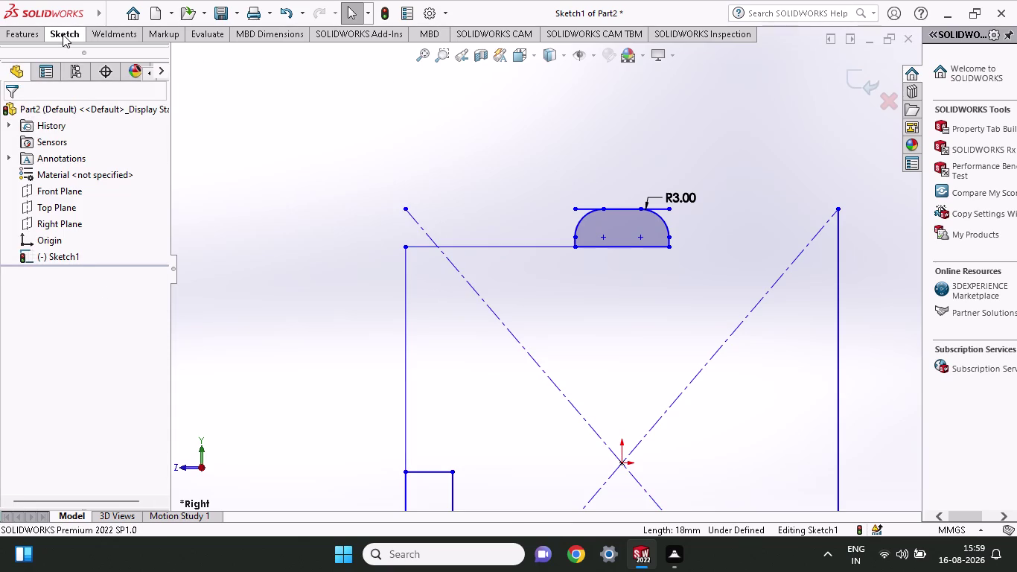
click(126, 51)
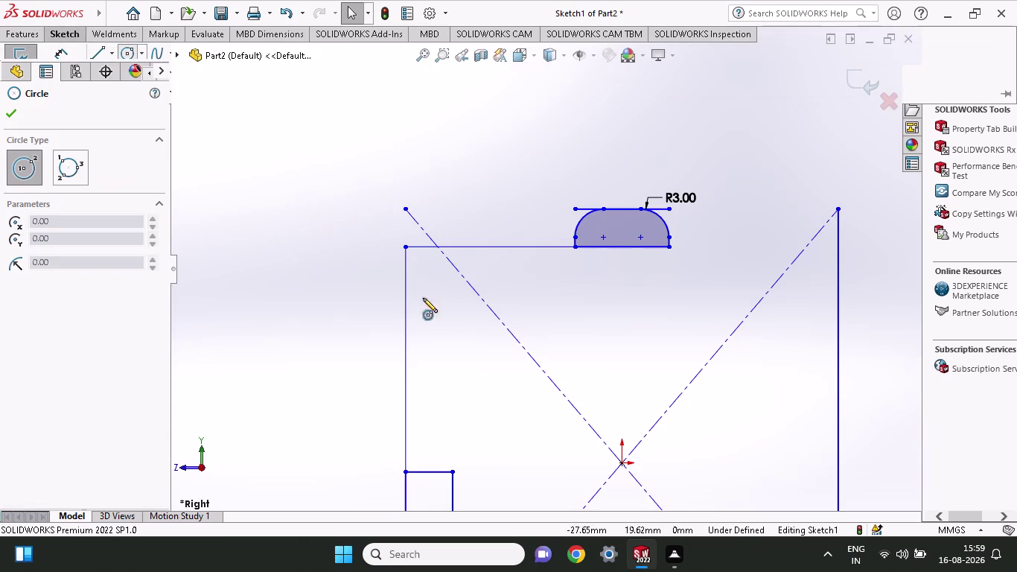
Draw a large circle inside the head outline and select it for dimensioning.
click(479, 322)
click(528, 372)
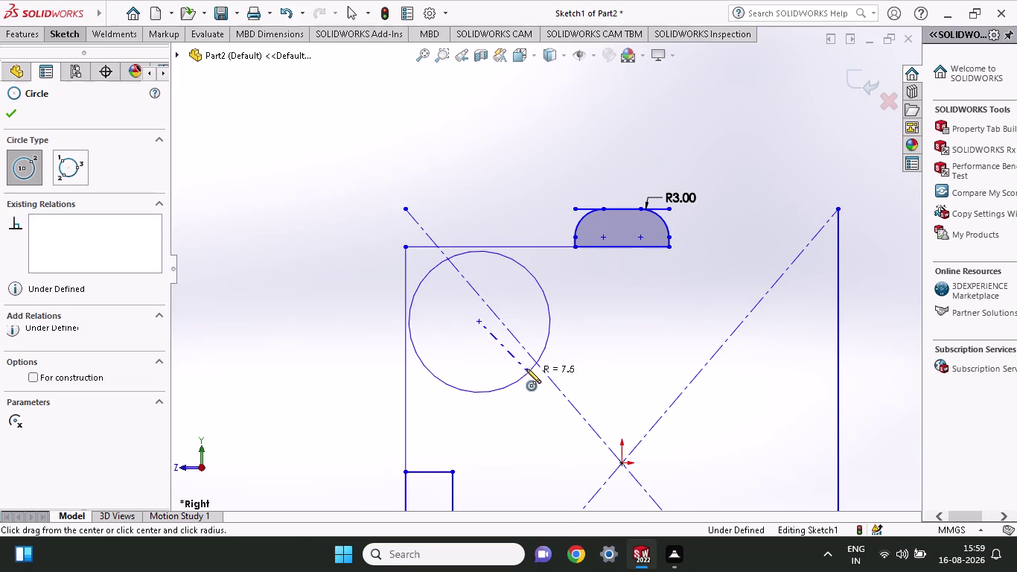
key(Escape)
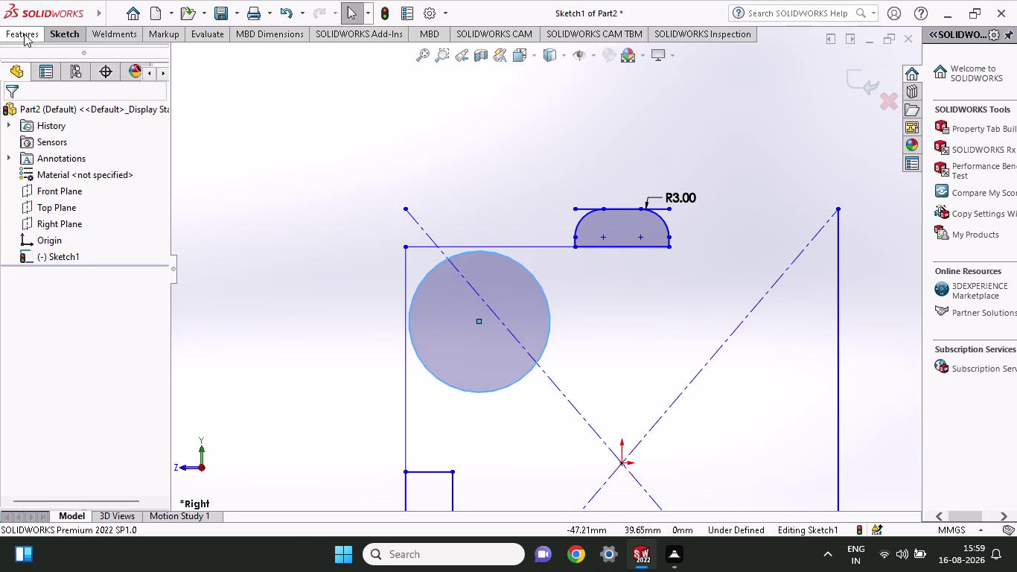
click(24, 34)
click(58, 34)
click(64, 58)
click(445, 380)
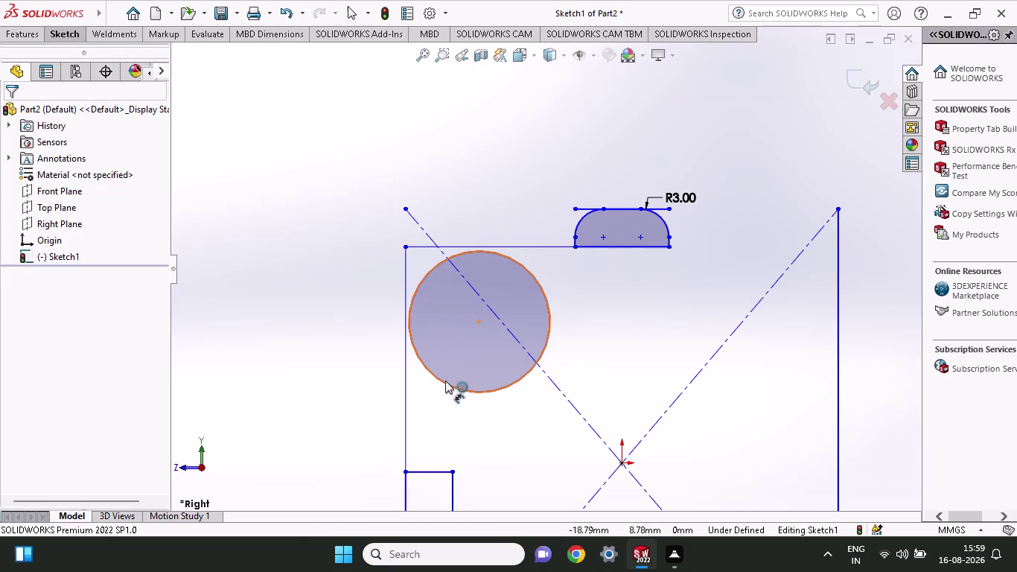
Set the circle's diameter to 23 mm and drag it lower and right.
click(653, 330)
text(2)
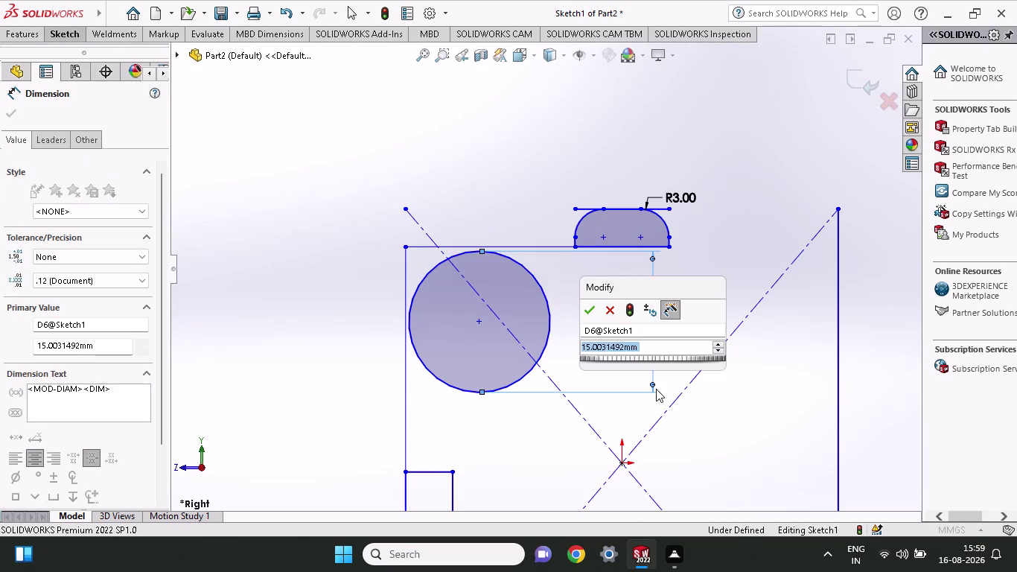
text(3)
key(Return)
key(Escape)
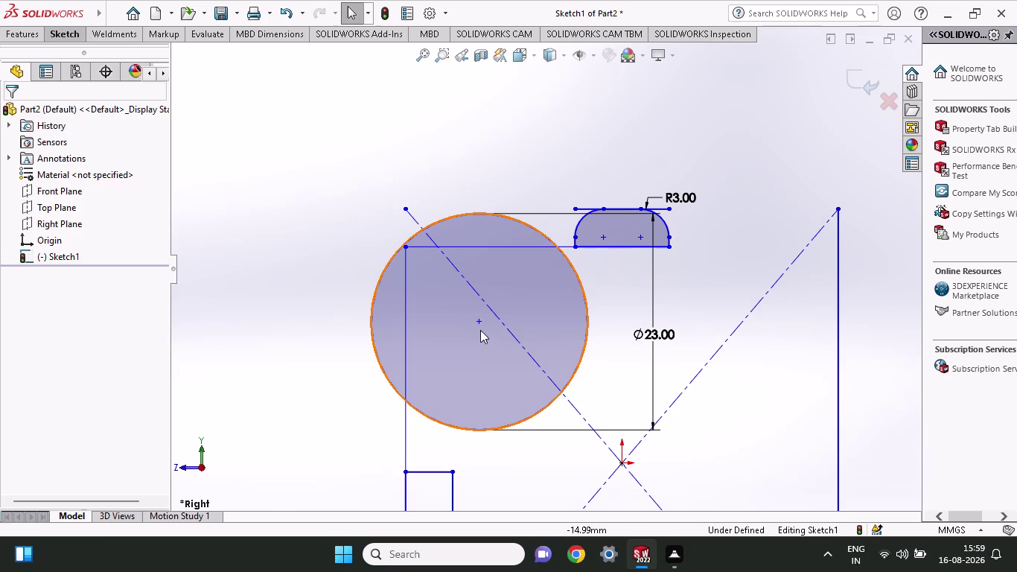
drag(481, 323, 525, 371)
key(Escape)
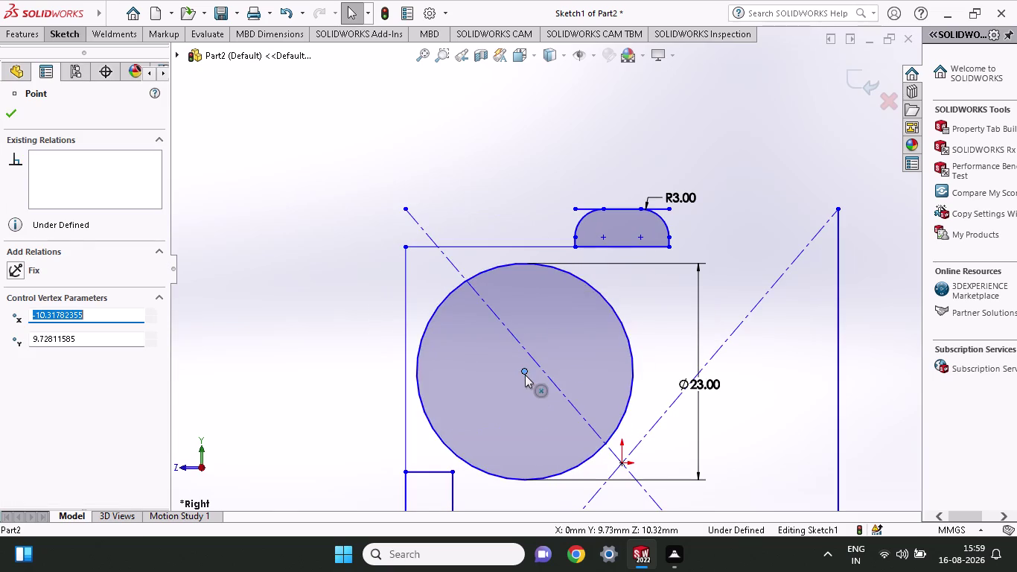
Make the circle tangent to the left vertical edge.
click(418, 376)
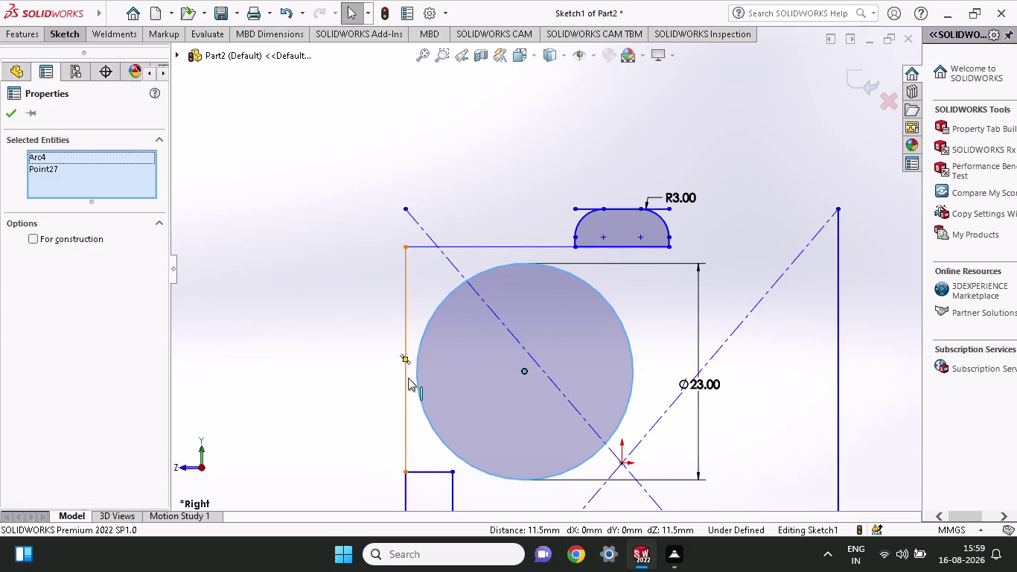
click(408, 377)
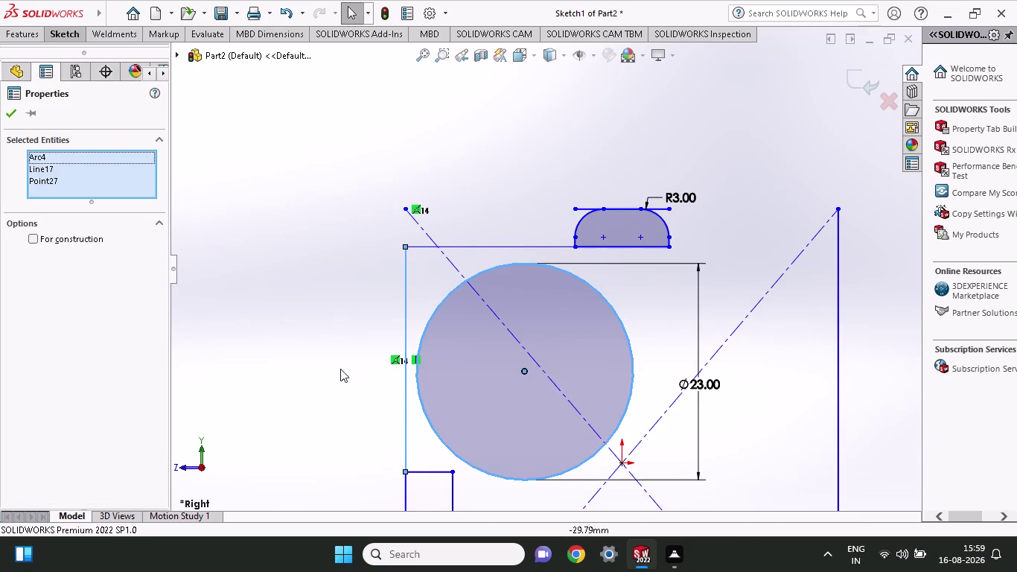
key(Escape)
click(421, 401)
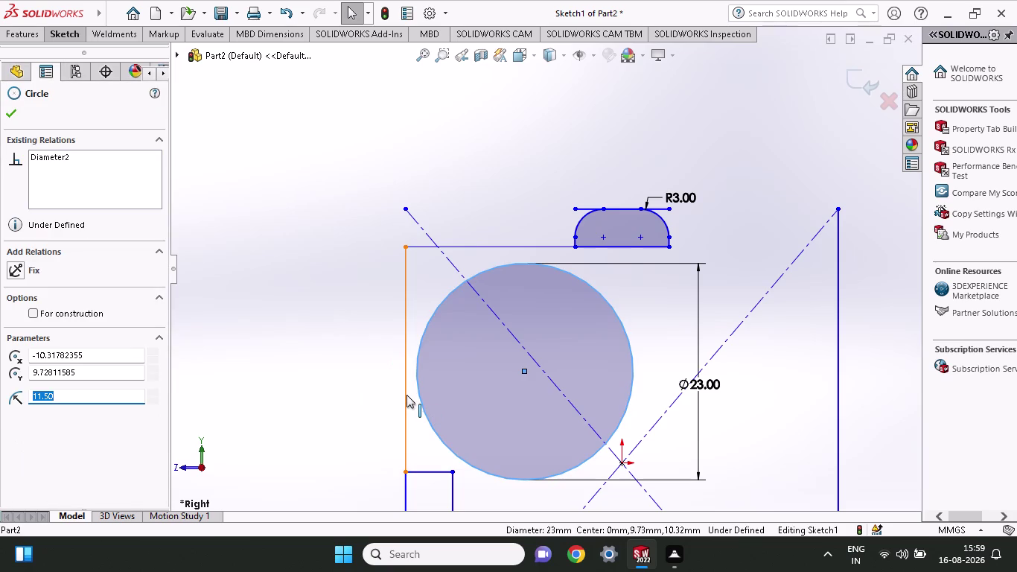
click(406, 395)
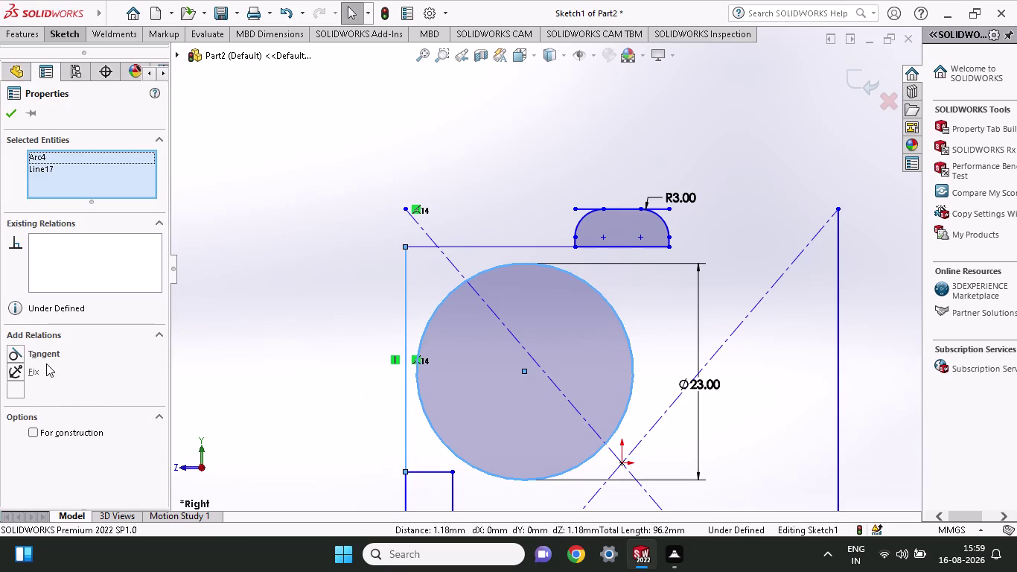
click(46, 356)
key(Escape)
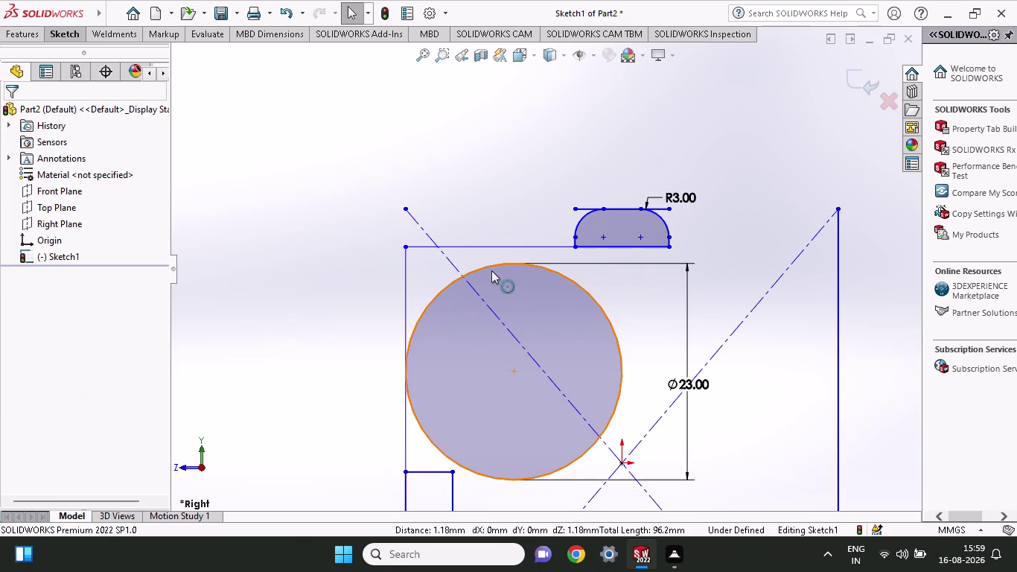
Make the circle tangent to the top horizontal edge.
click(491, 266)
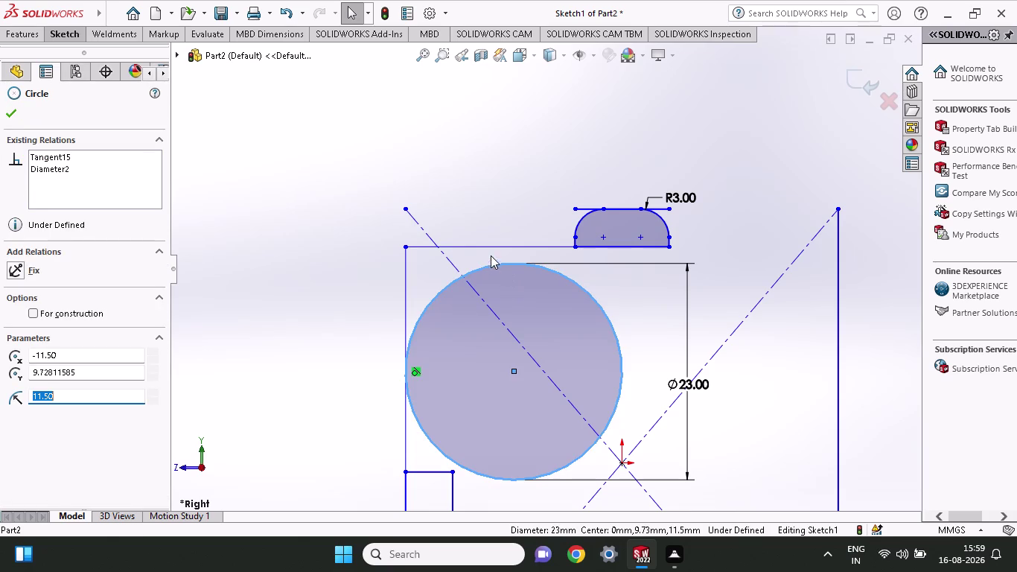
click(491, 247)
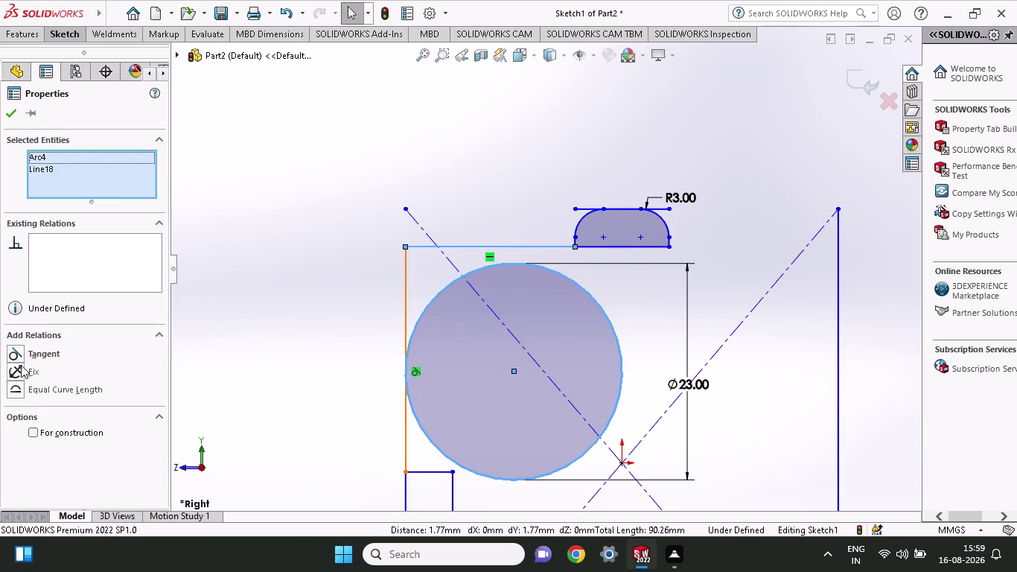
click(40, 350)
key(Escape)
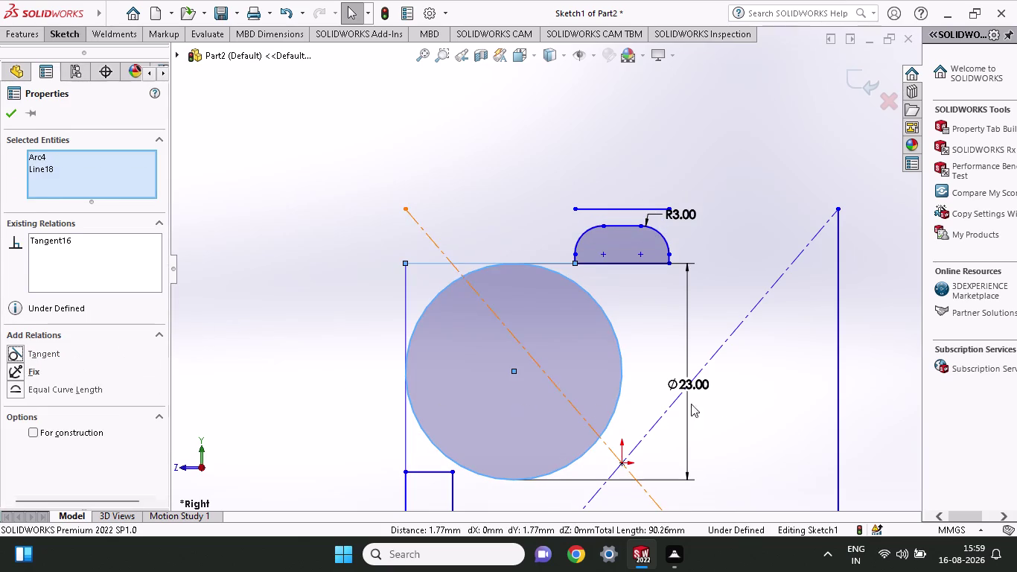
scroll(up, 3)
scroll(up, 3)
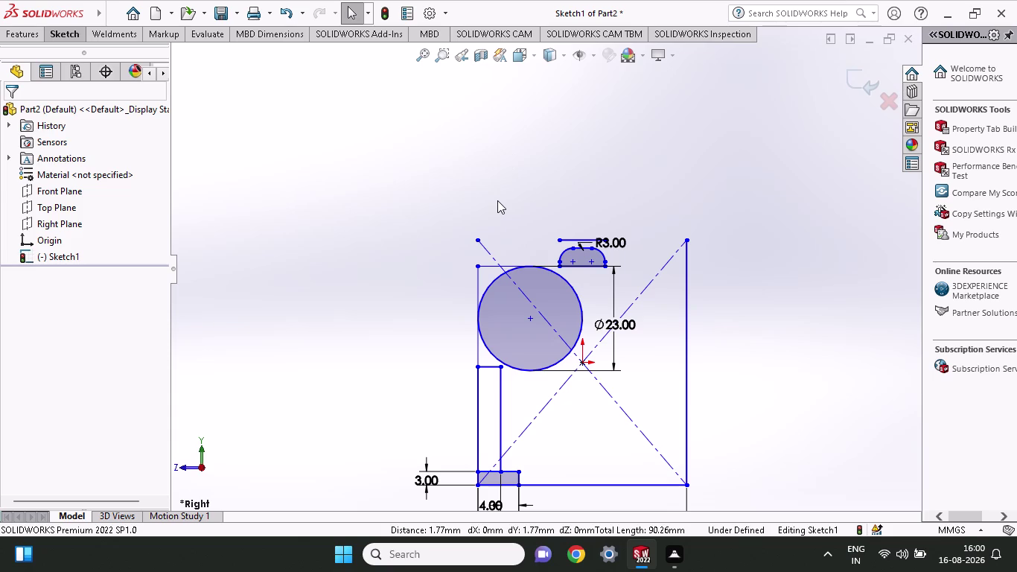
Undo the tangent relations, the 23 mm diameter and the circle itself.
key(ctrl+z)
key(ctrl+z)
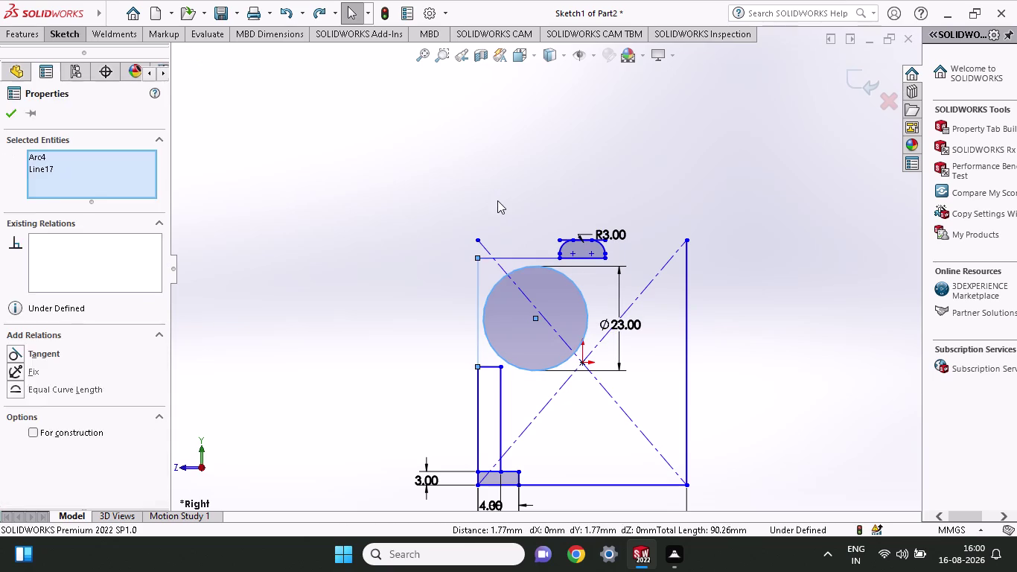
key(ctrl+z)
key(ctrl+z)
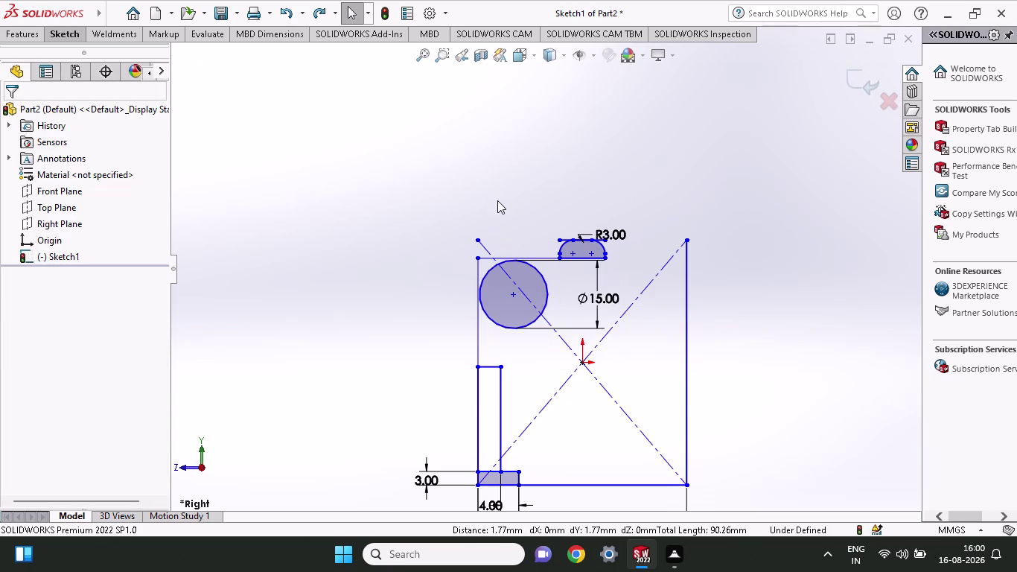
key(ctrl+z)
key(ctrl+z)
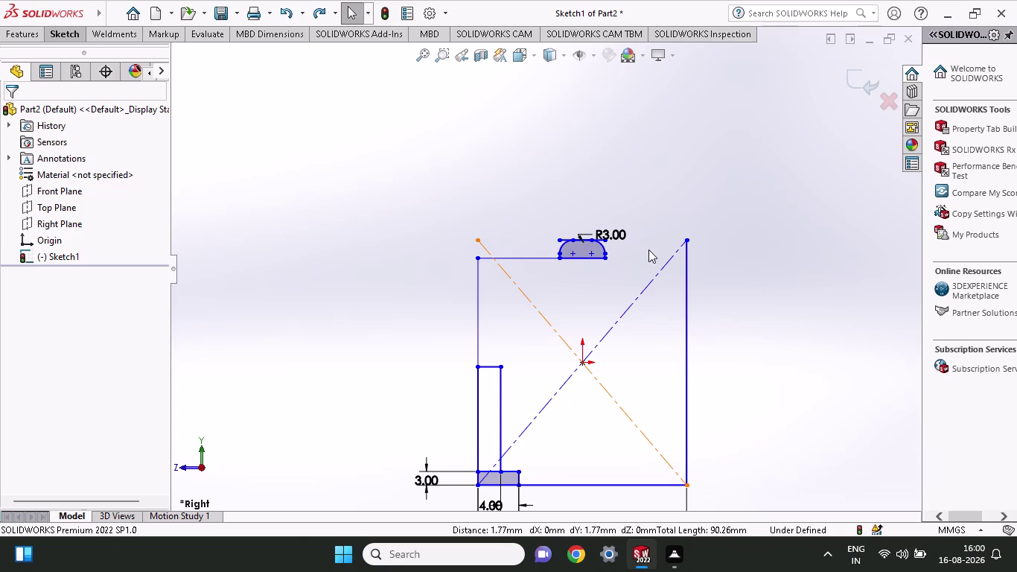
Delete the long top edge and draw a short vertical line below the rounded profile's left end.
click(511, 254)
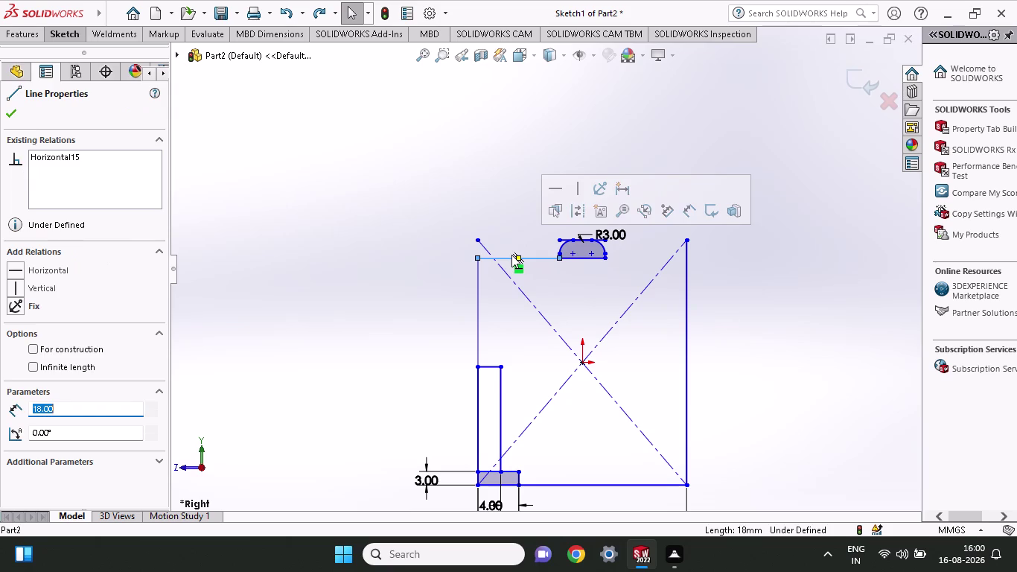
key(Delete)
click(62, 30)
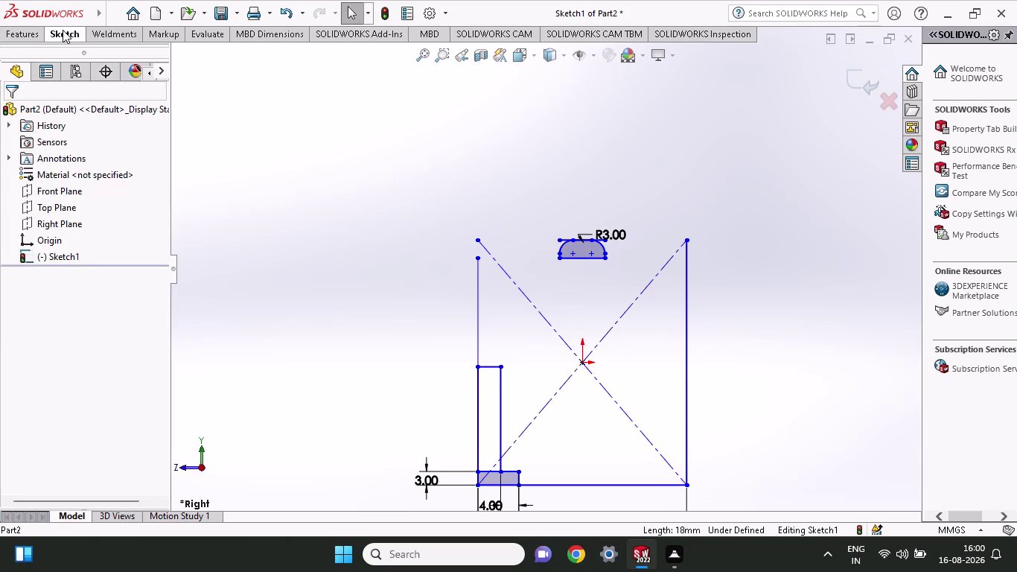
click(104, 48)
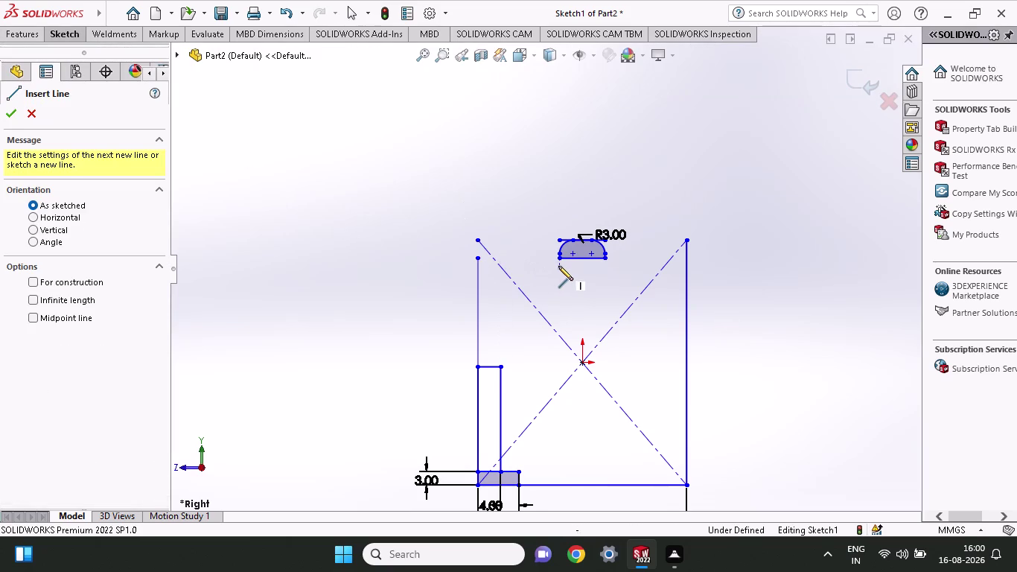
click(559, 260)
click(559, 280)
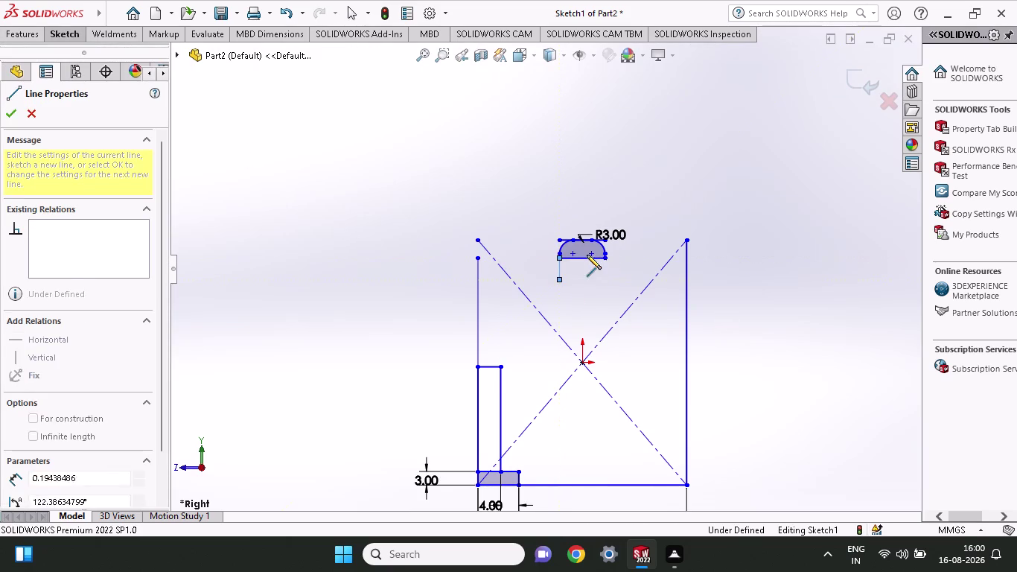
key(Escape)
Dimension the short vertical line to 3 mm.
click(56, 25)
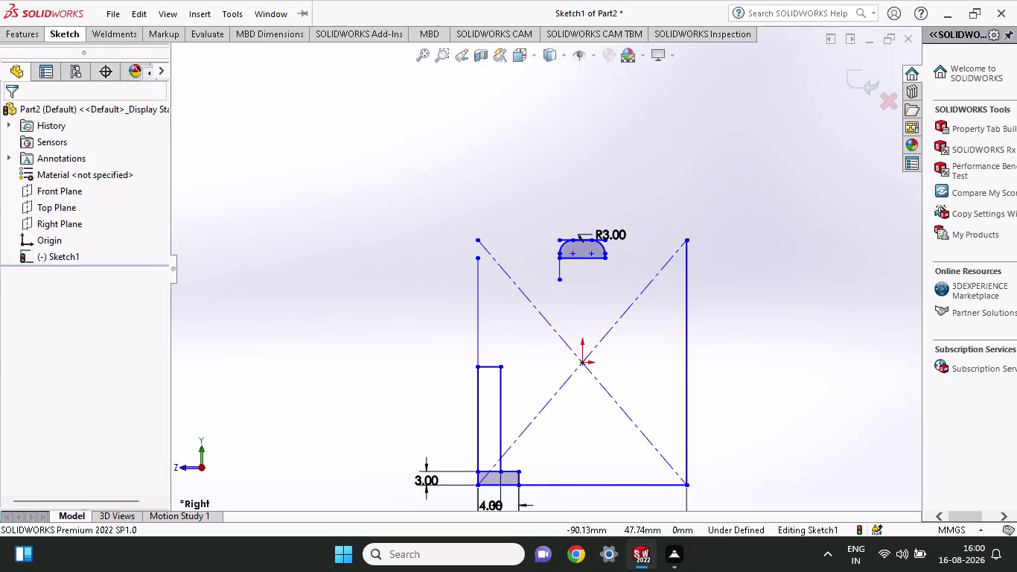
click(80, 31)
click(55, 55)
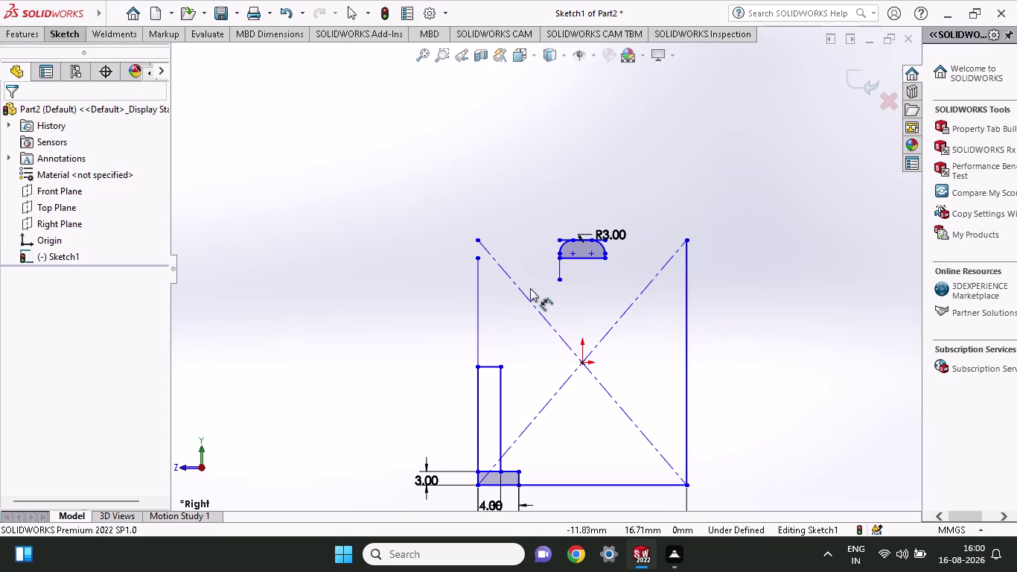
click(558, 267)
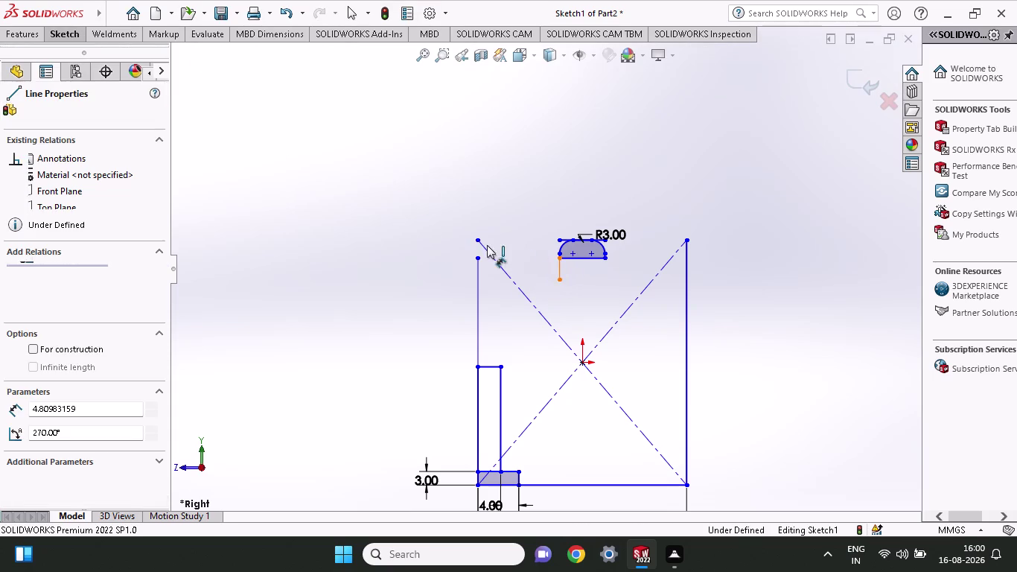
click(392, 239)
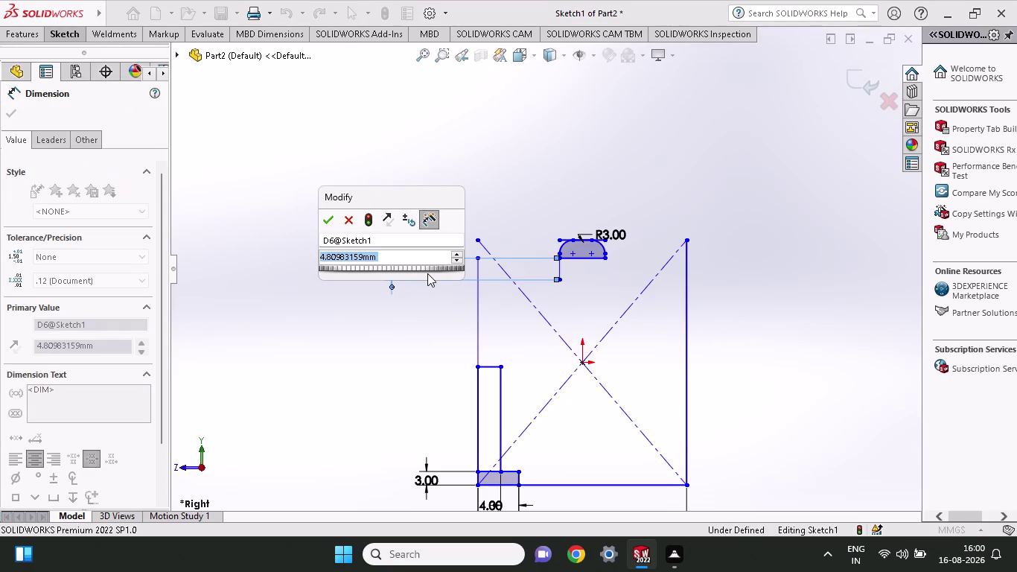
key(3)
key(Return)
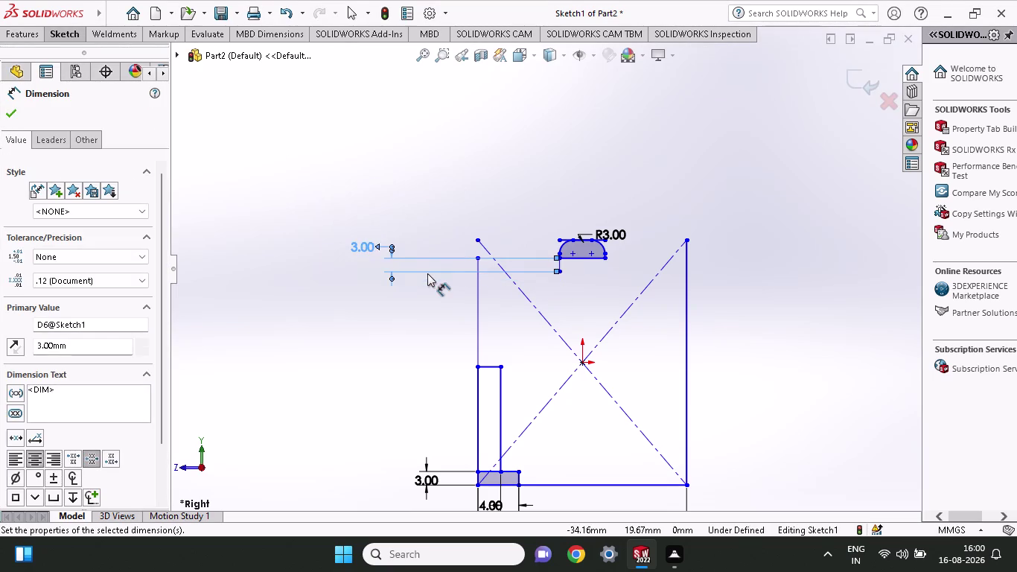
key(Escape)
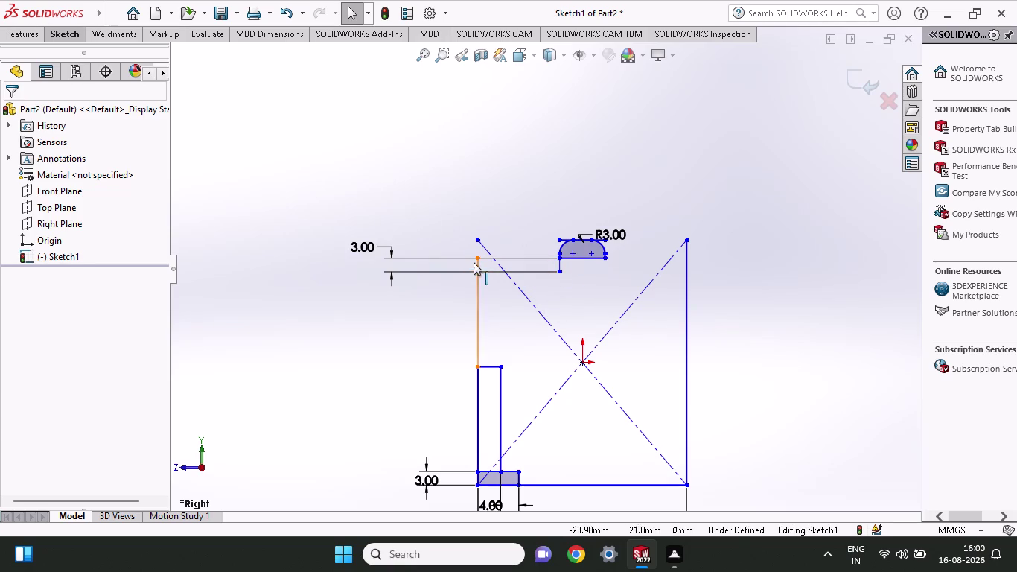
click(47, 30)
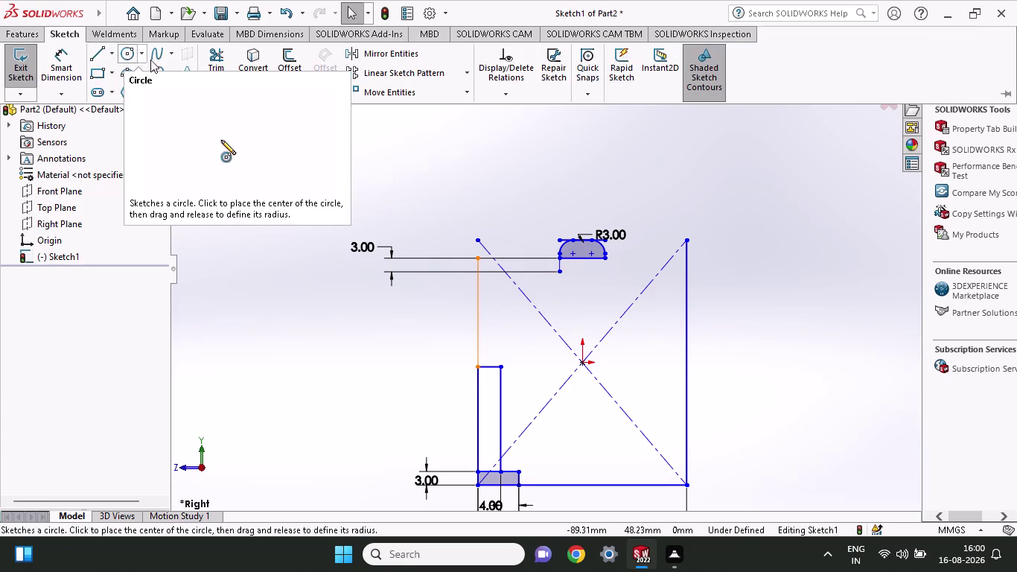
Trim away the upper part of the left edge.
click(207, 50)
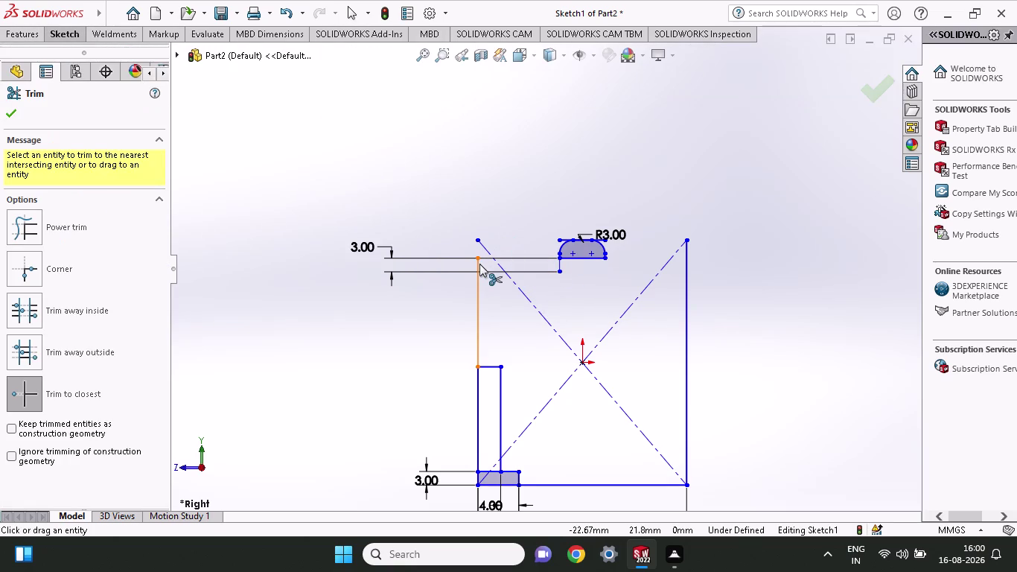
click(479, 263)
key(Escape)
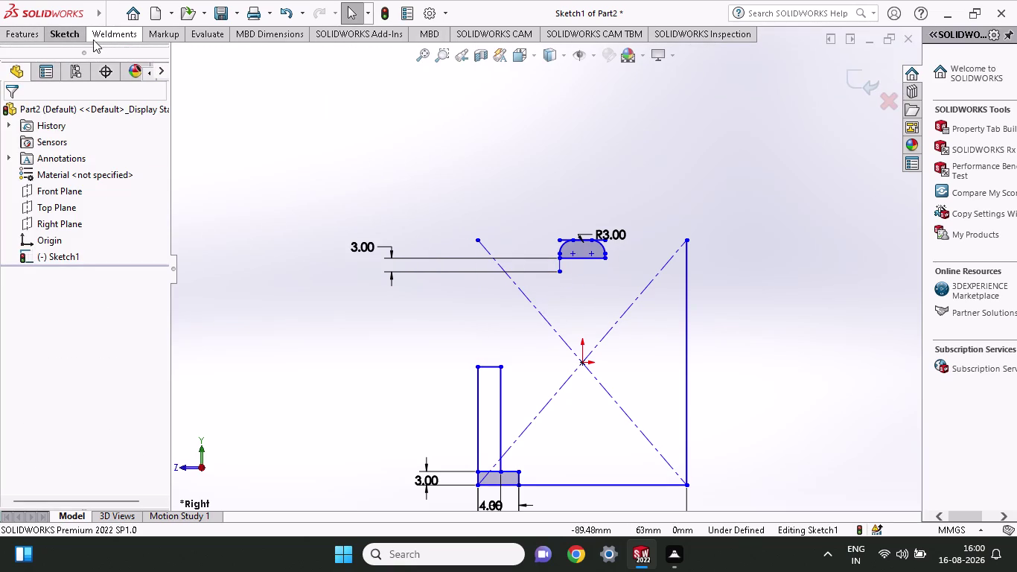
Draw connector lines from the 3 mm drop's bottom to the strip, then start Sketch Fillet.
click(69, 35)
click(96, 59)
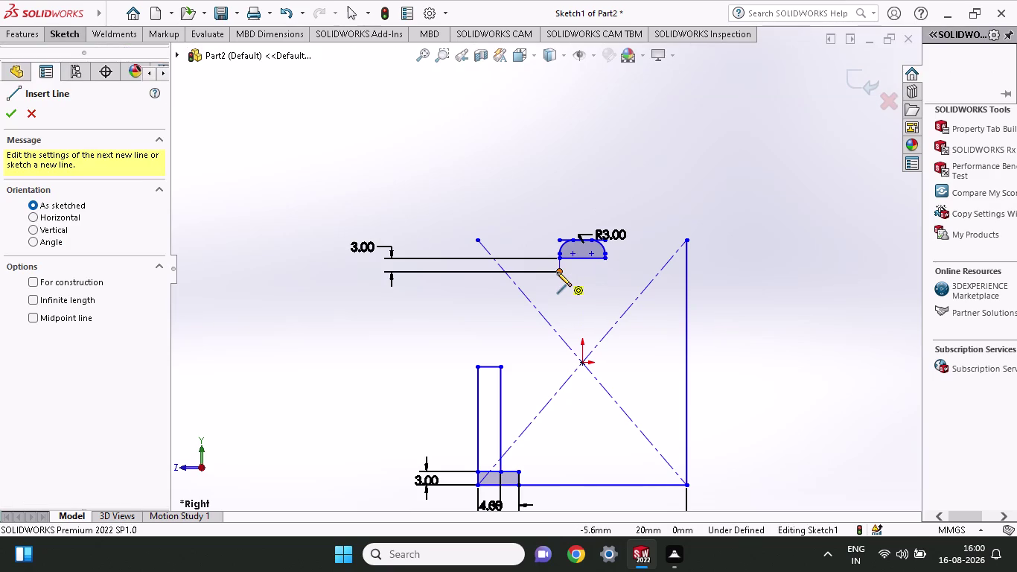
click(556, 272)
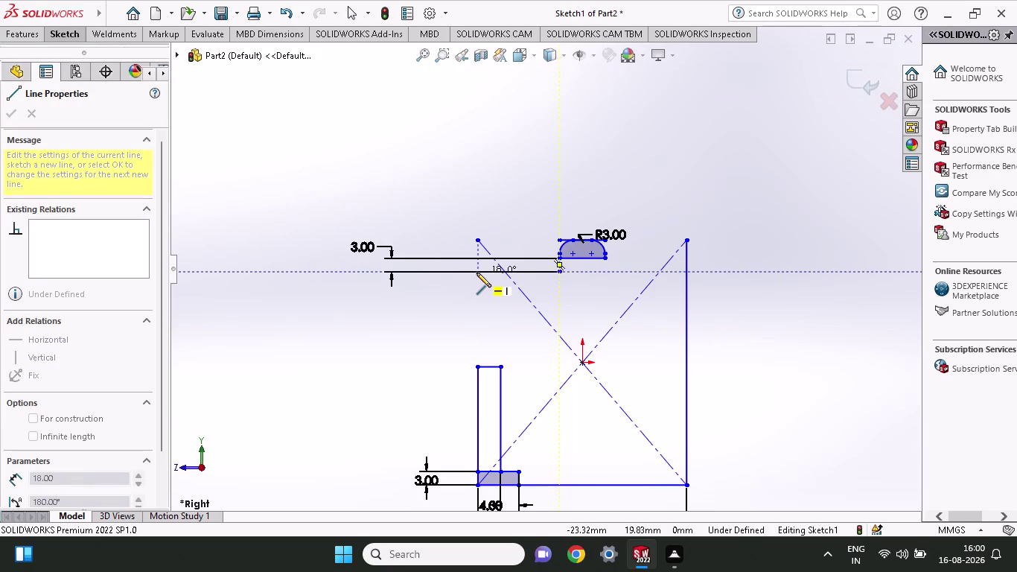
click(477, 273)
click(477, 363)
key(Escape)
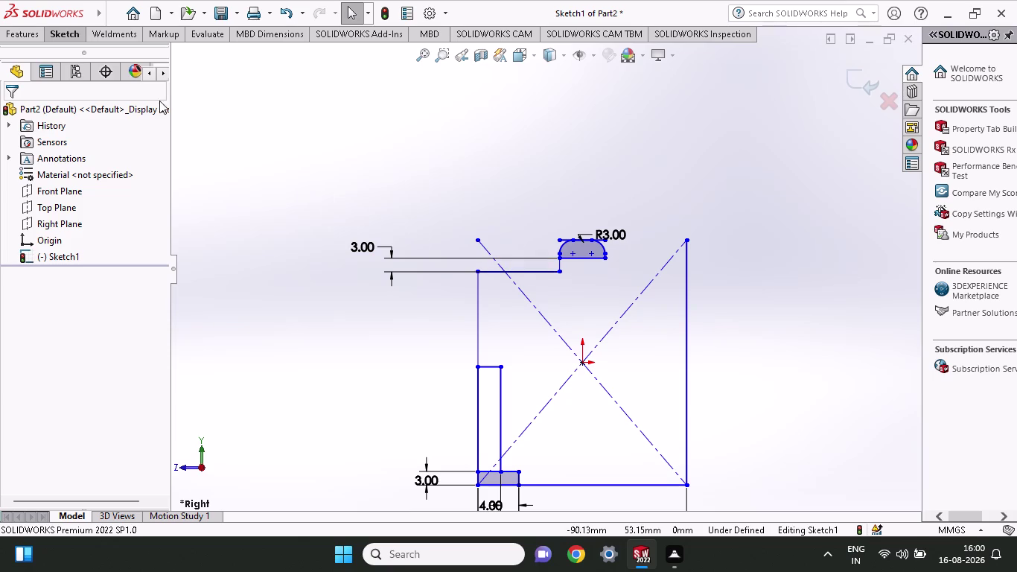
click(69, 40)
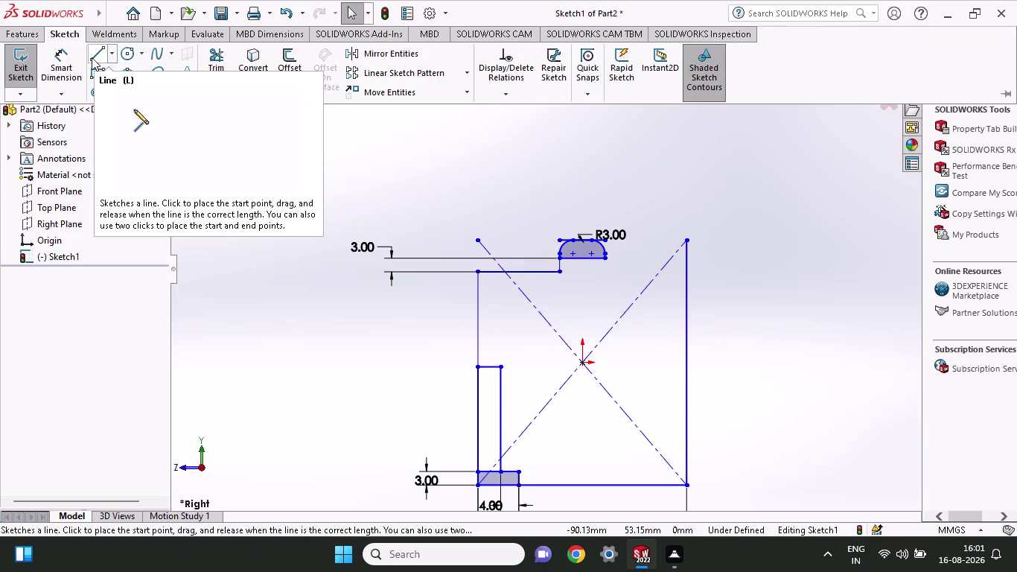
click(159, 89)
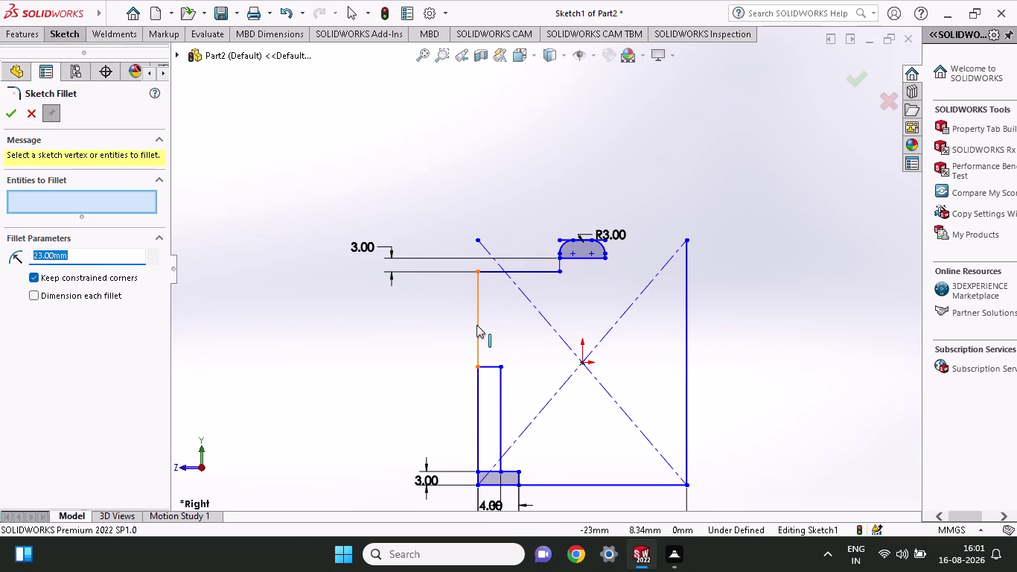
Try the 23 mm fillet on the vertical line, cancel after the error, and choose Circle.
click(476, 325)
click(500, 271)
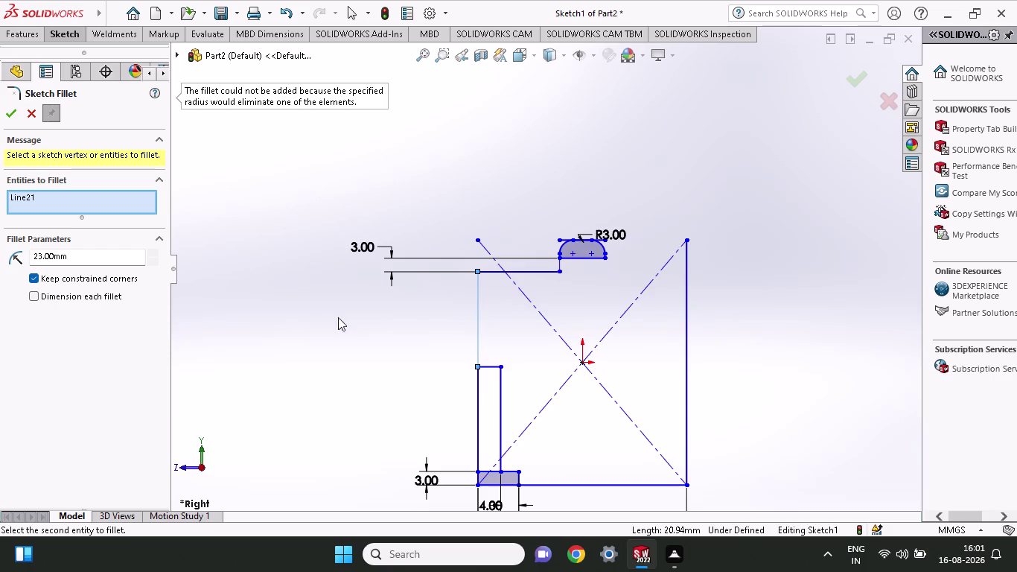
key(Escape)
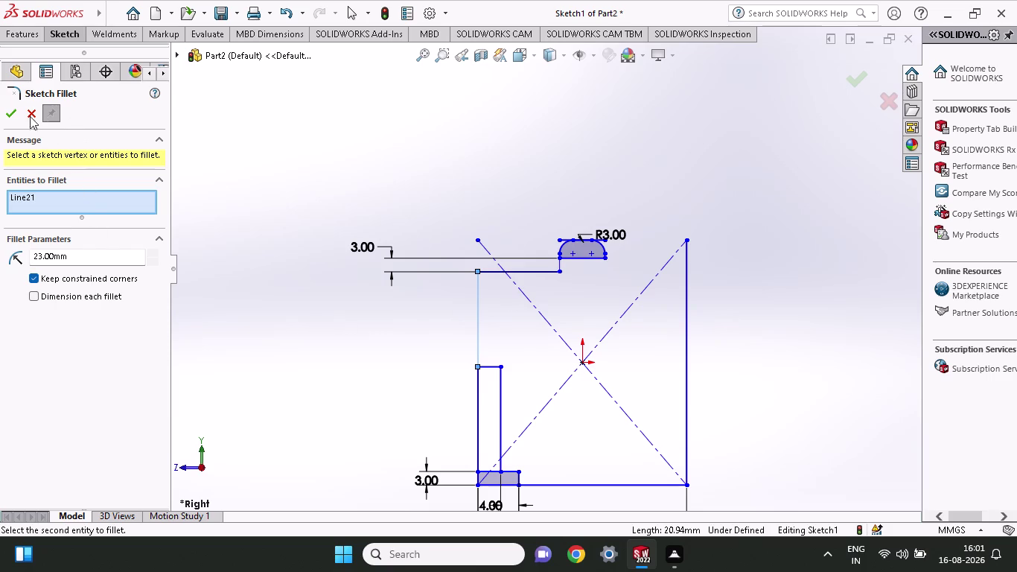
click(26, 109)
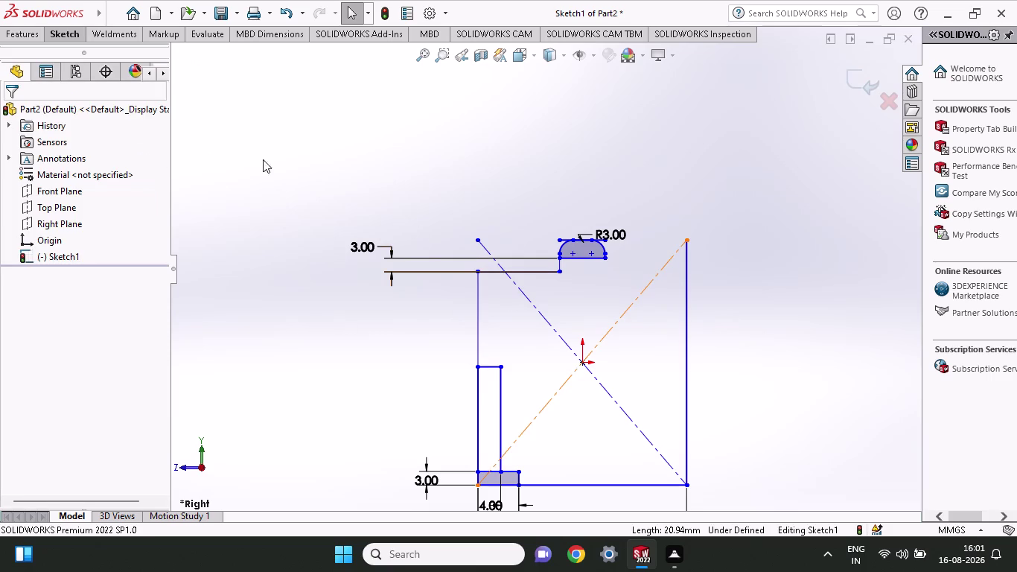
click(76, 30)
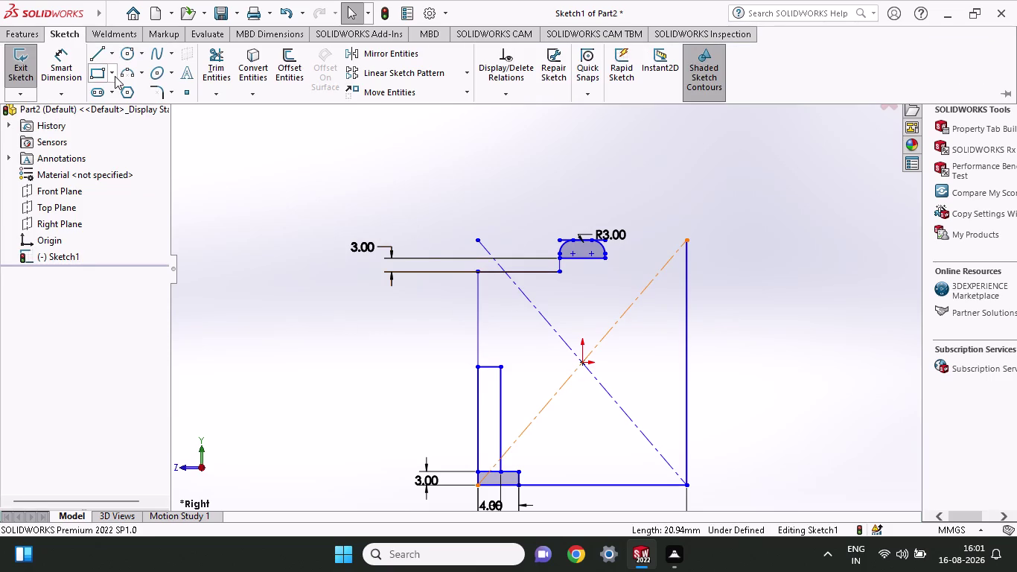
click(129, 56)
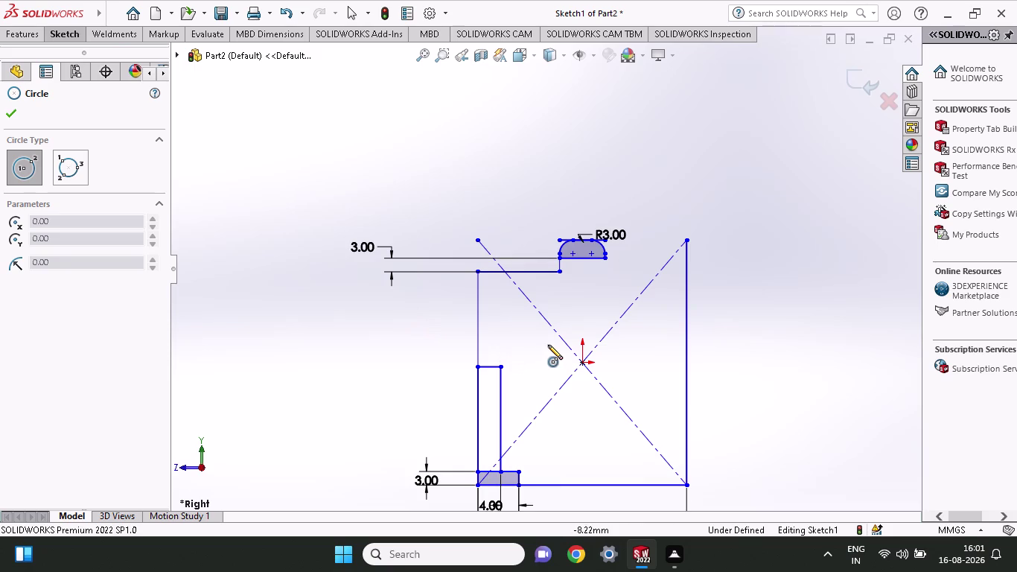
Draw a circle near the origin and dimension its diameter to 23 mm.
click(551, 340)
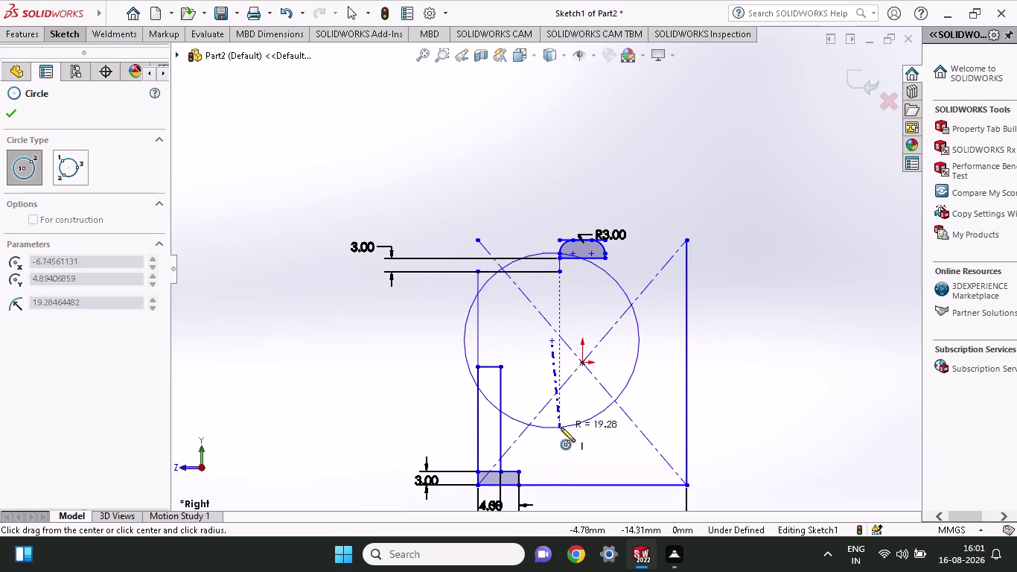
click(564, 413)
key(Escape)
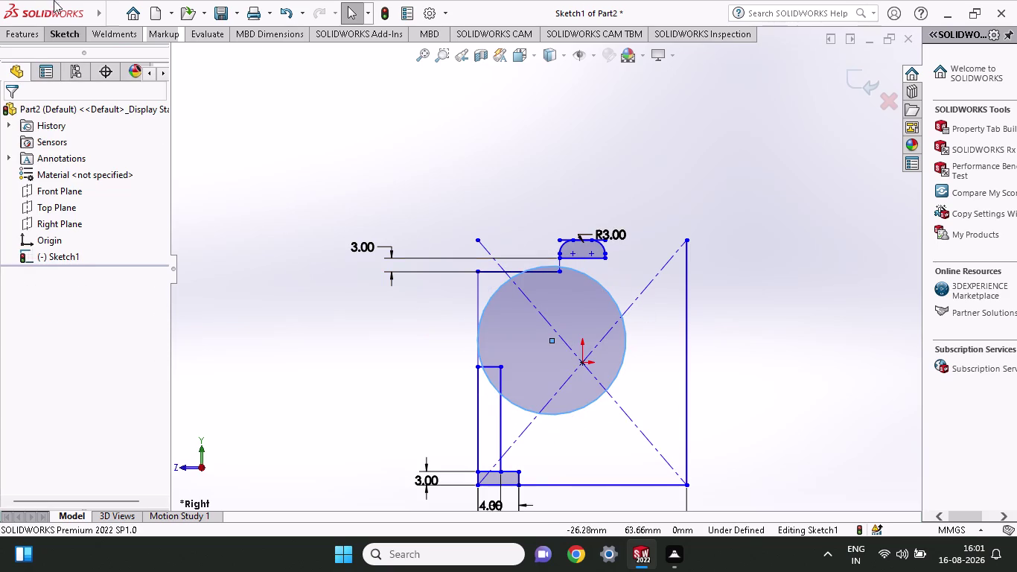
click(55, 40)
click(70, 67)
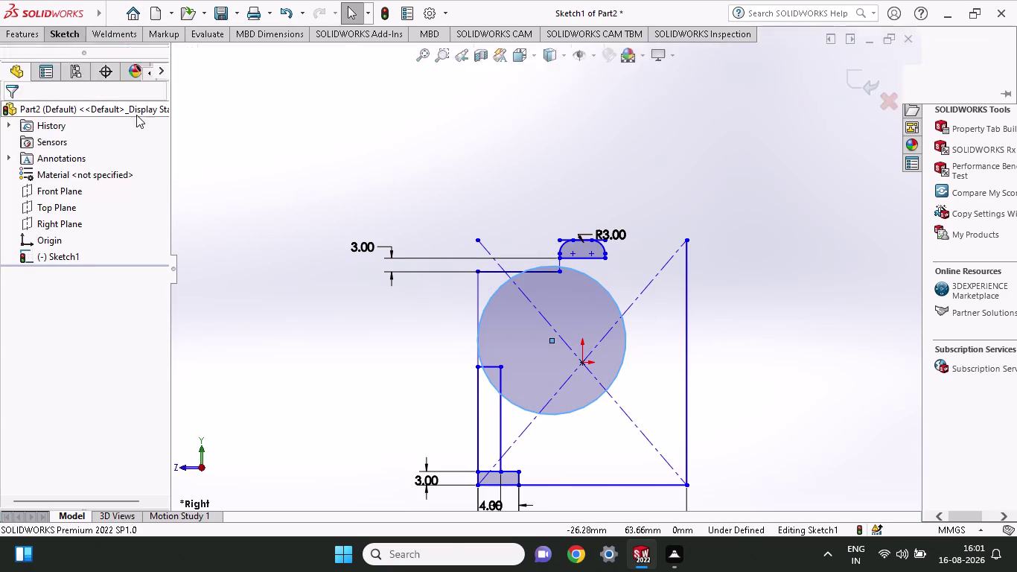
click(561, 409)
click(574, 446)
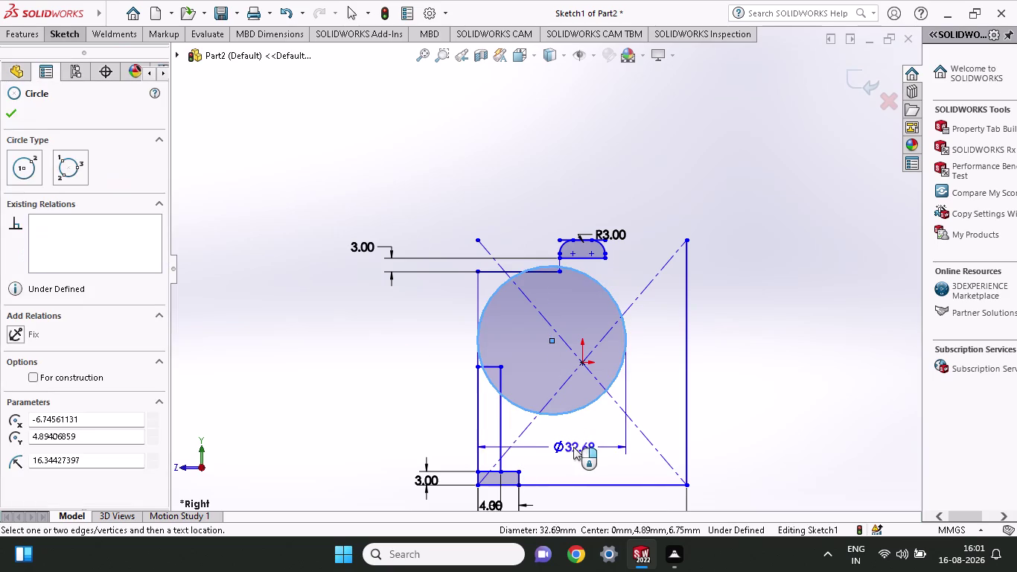
text(23)
key(Return)
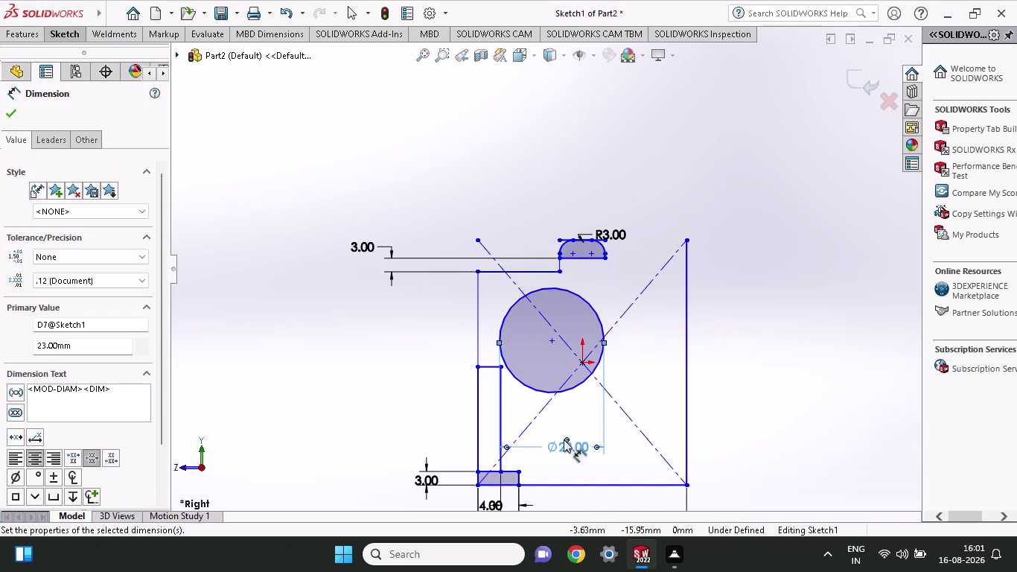
Change the circle's diameter to 23+23, giving 46 mm.
double_click(562, 450)
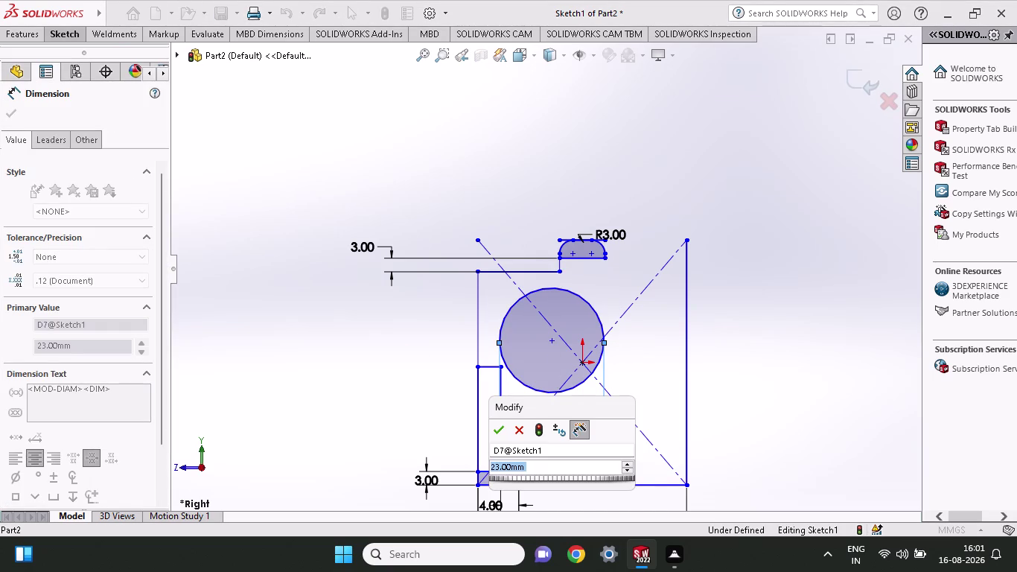
key(2)
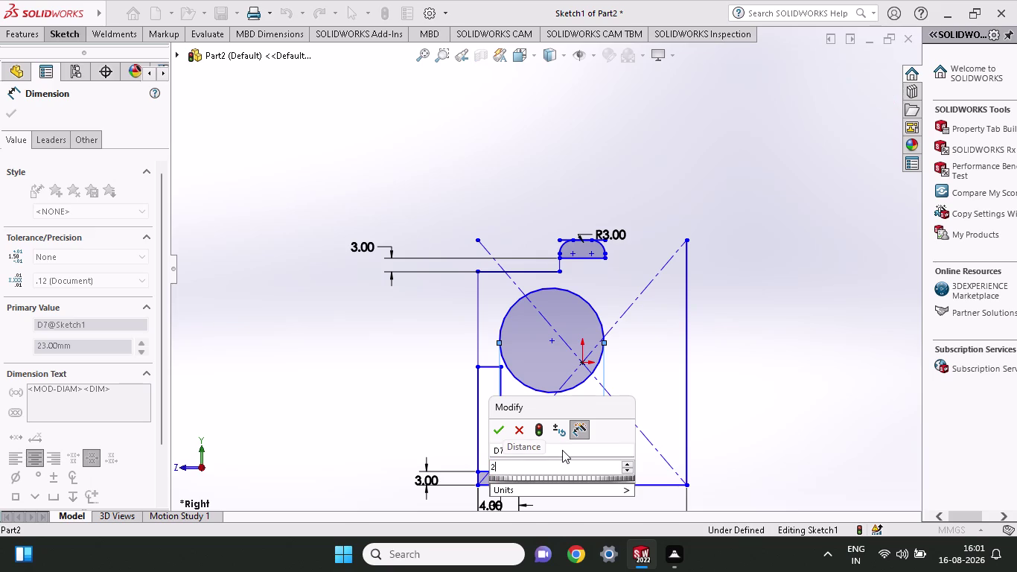
key(3)
text(+)
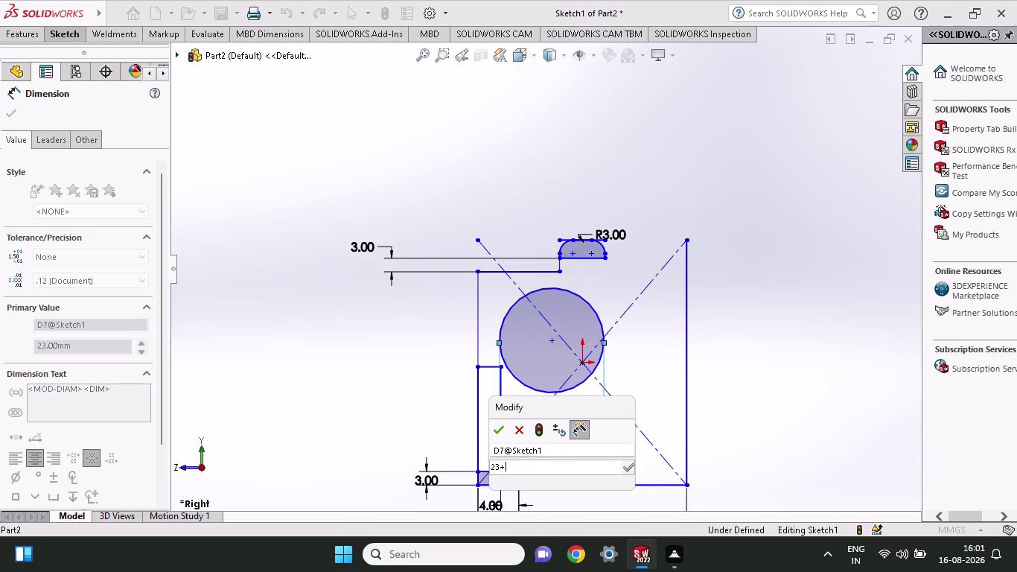
text(23)
key(plus)
key(BackSpace)
key(Return)
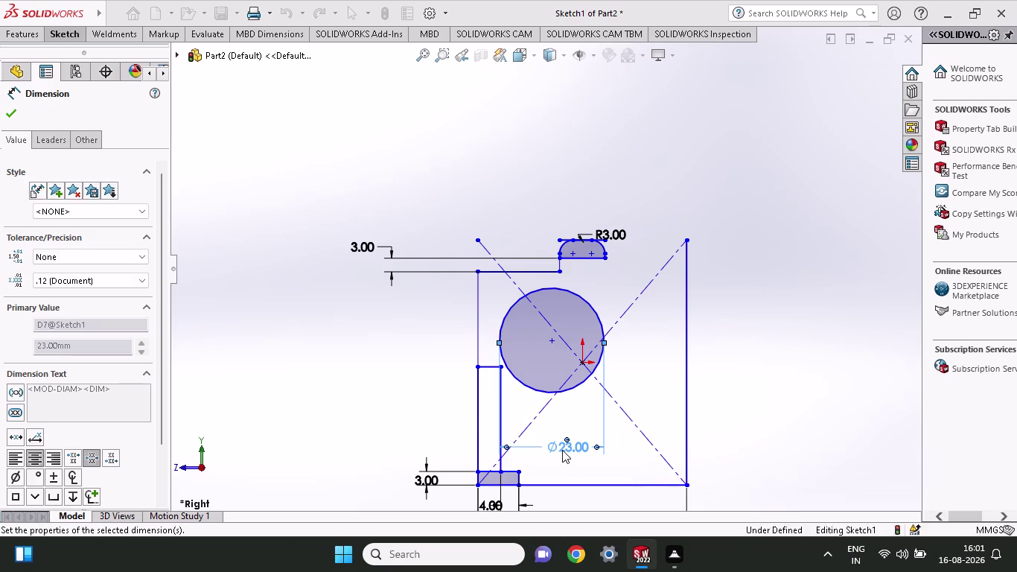
key(Escape)
Drag the 46 mm circle's centre below and right of the origin.
drag(551, 338, 554, 344)
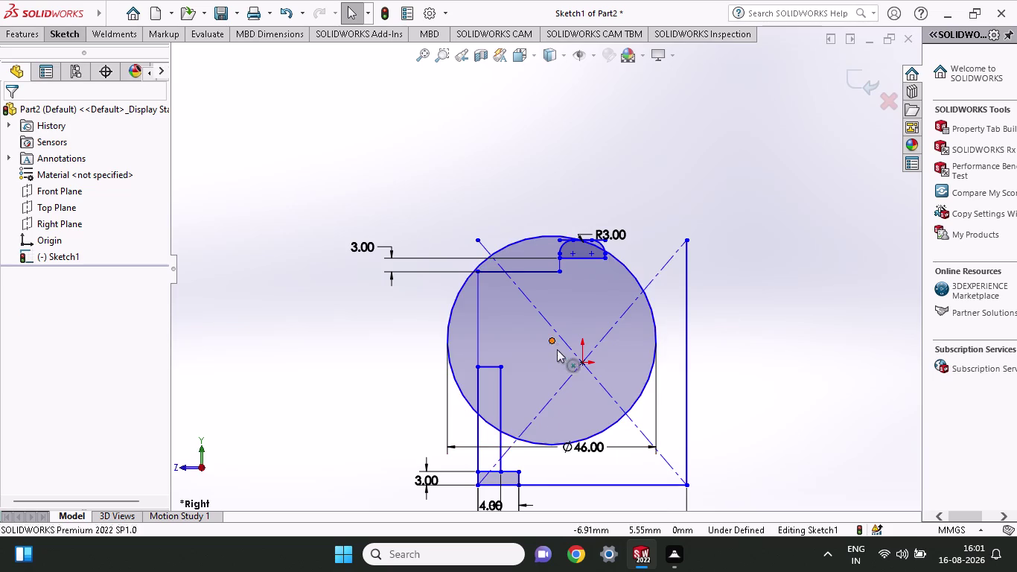
drag(554, 344, 587, 374)
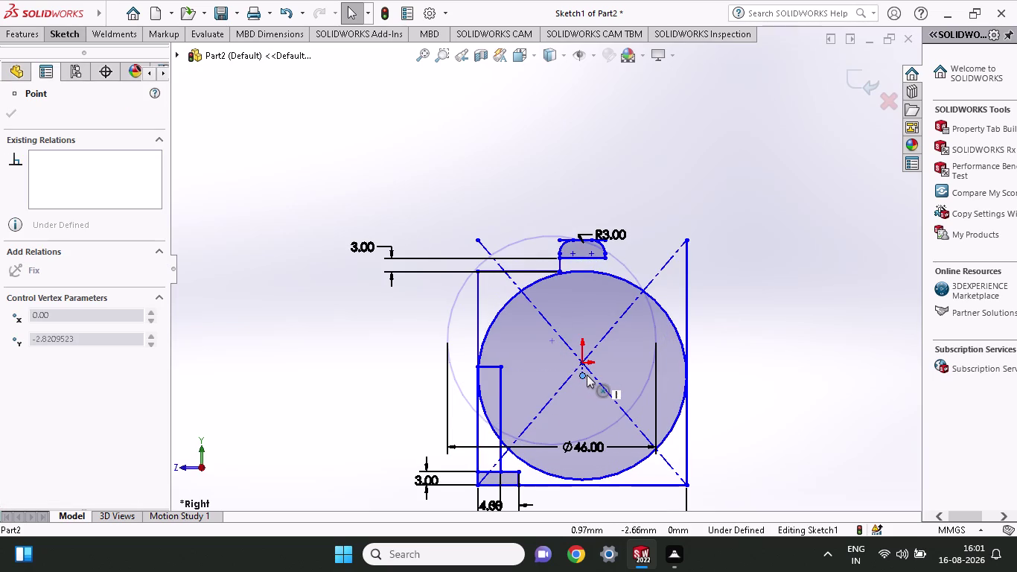
drag(586, 374, 599, 386)
key(Escape)
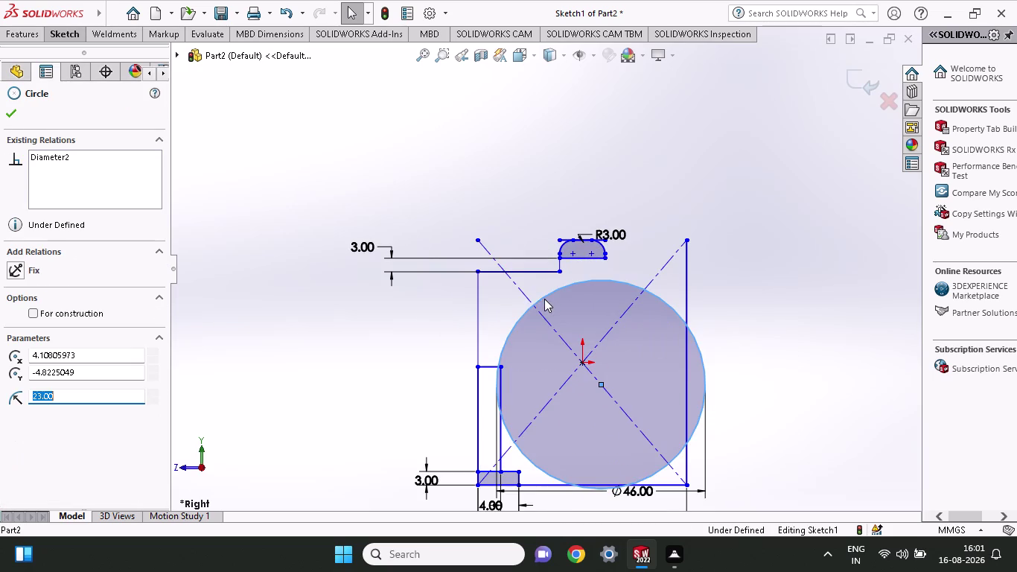
Select the short horizontal line, circle and vertical line, then drag the sketch geometry.
click(535, 270)
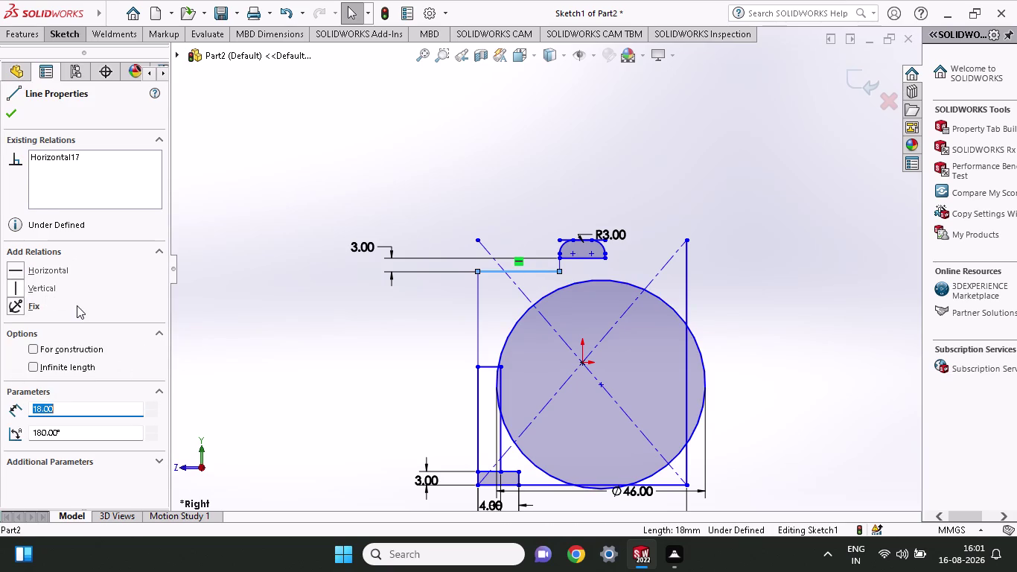
key(Escape)
key(Escape)
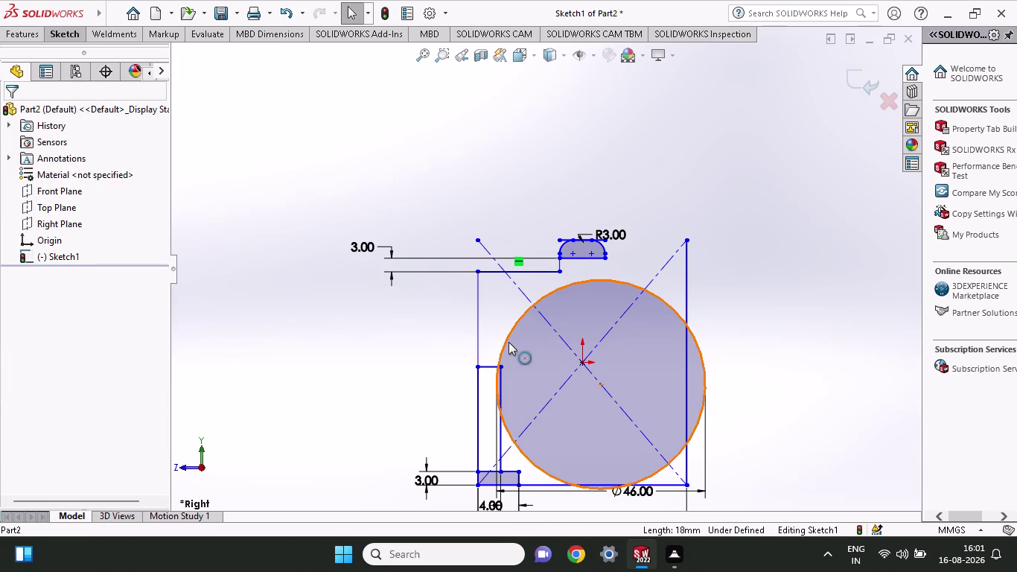
click(508, 341)
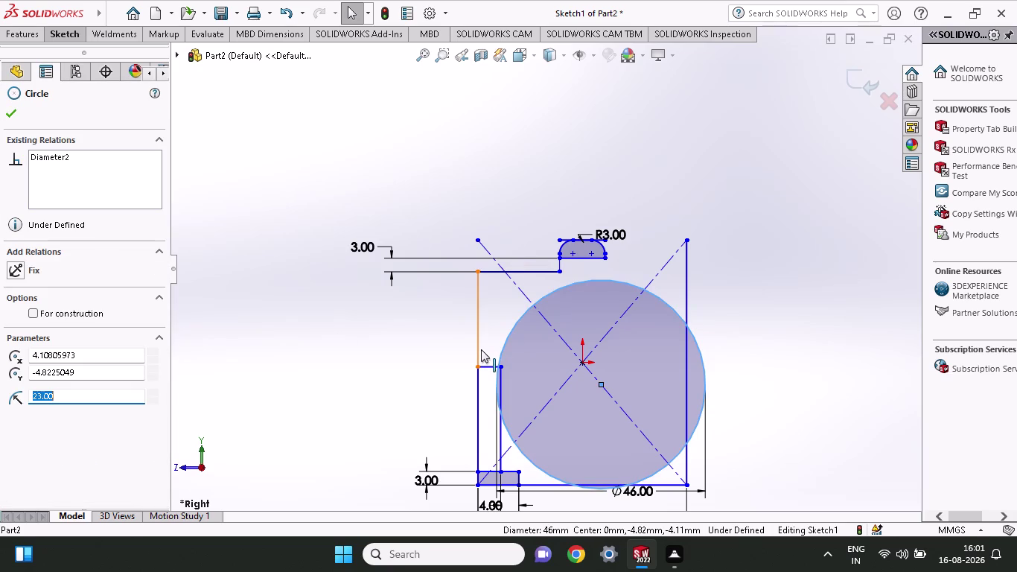
click(480, 350)
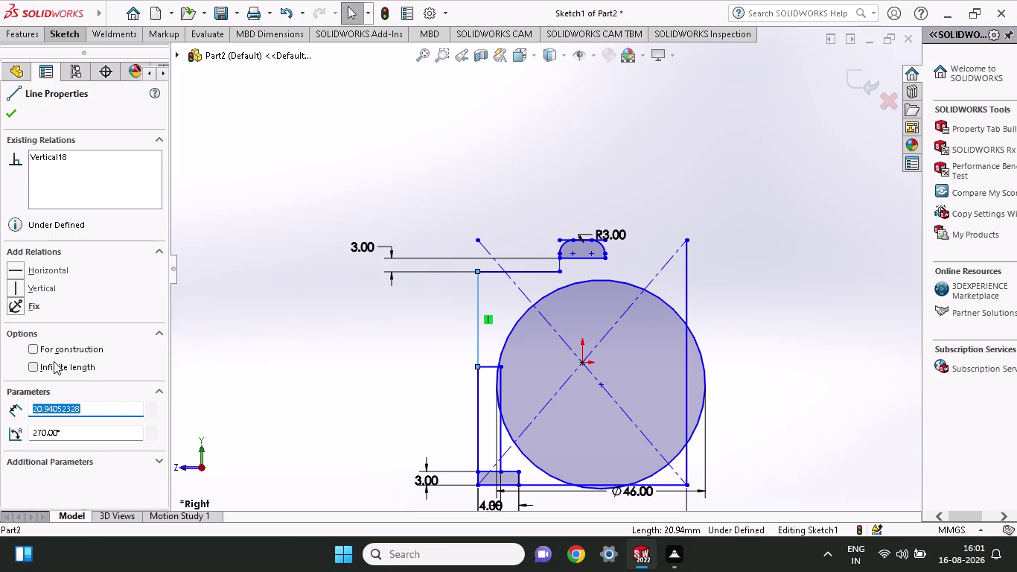
key(Escape)
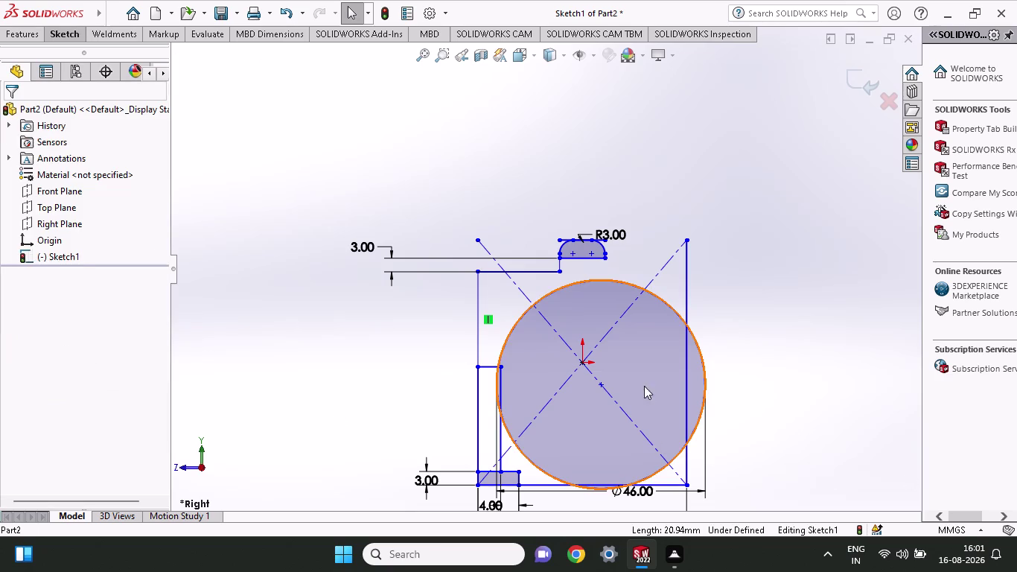
drag(603, 385, 576, 369)
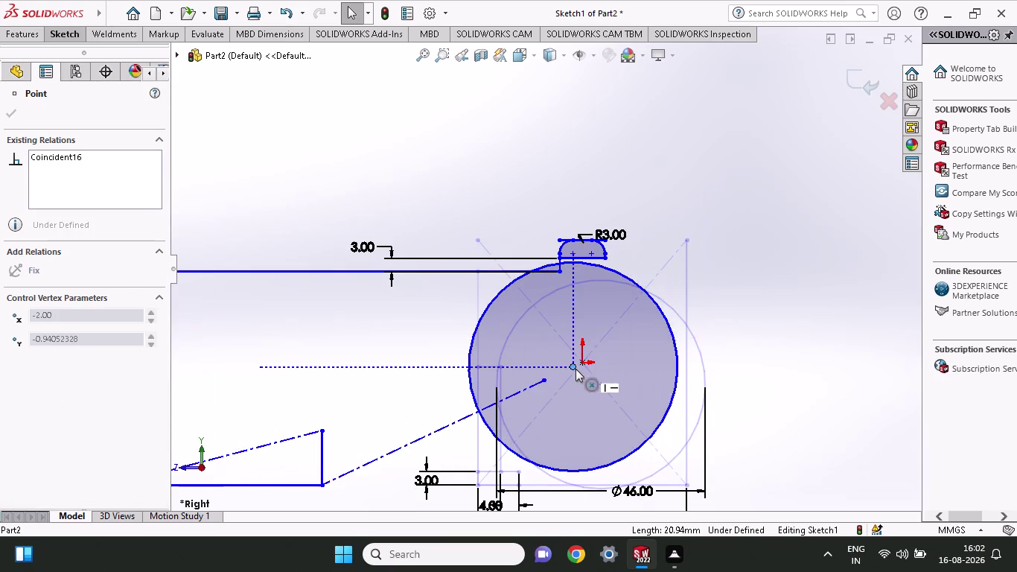
drag(575, 369, 589, 369)
Undo the geometry moves and the circle's 46 mm and 23 mm dimensions.
key(ctrl+z)
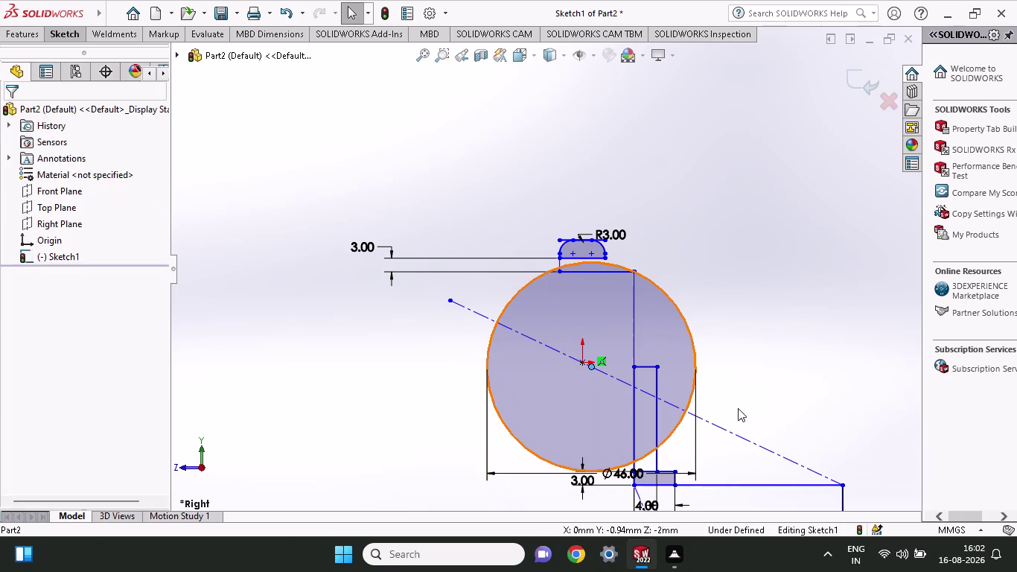
key(ctrl+z)
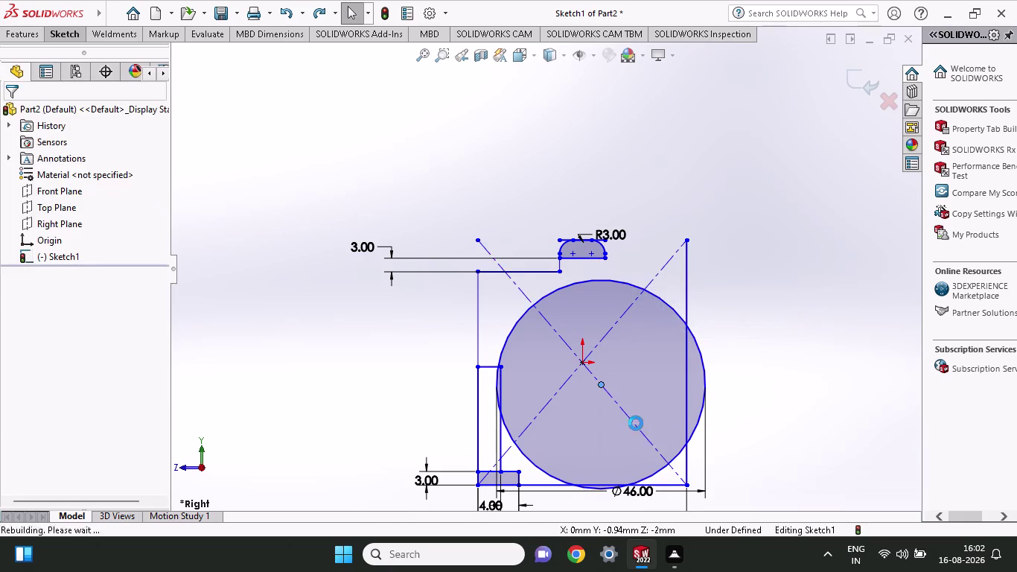
key(ctrl+z)
key(ctrl+z)
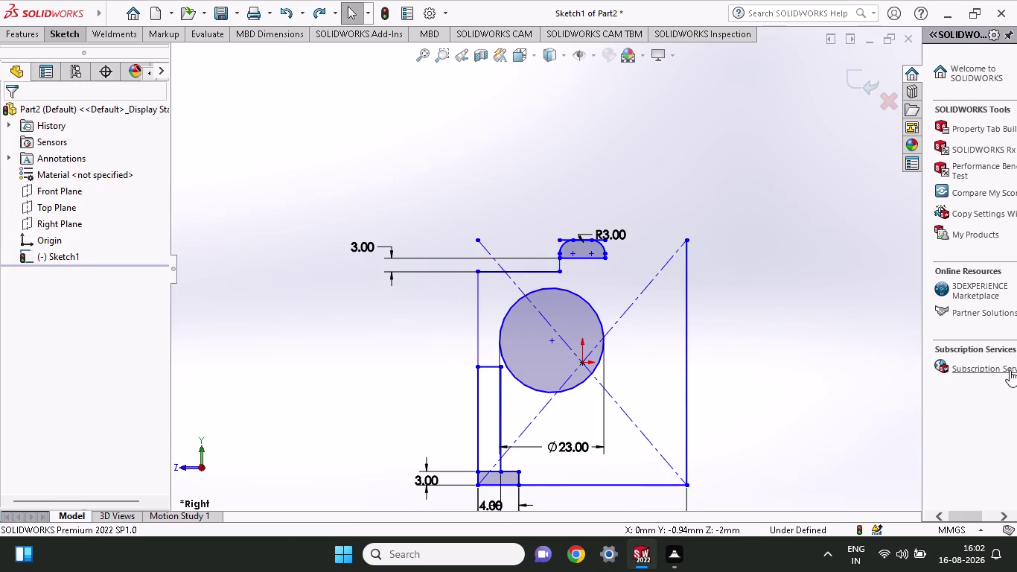
scroll(up, 3)
key(ctrl+z)
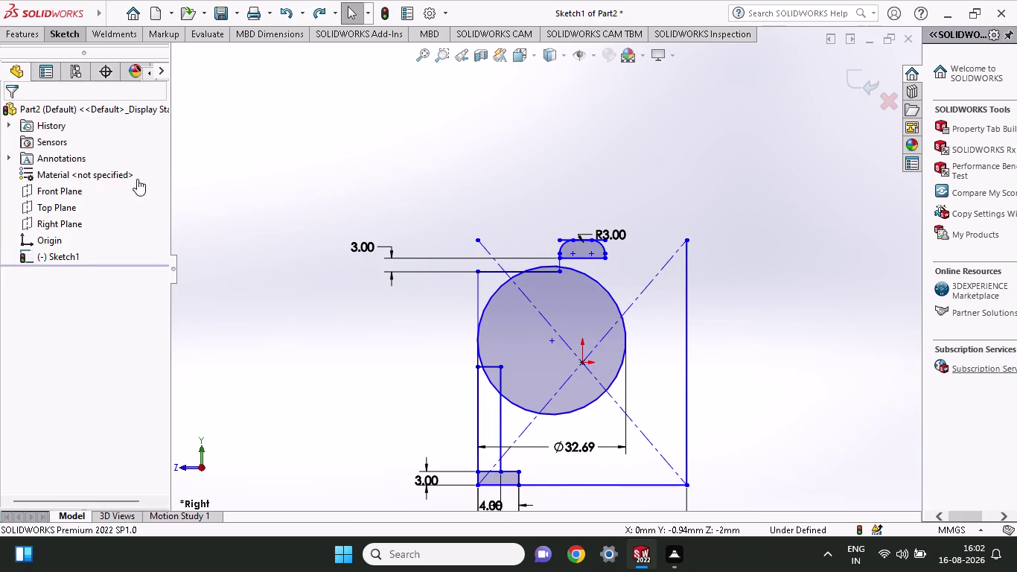
key(ctrl+z)
Undo the remaining circle and draw a vertical line from the shaft's top corner to the horizontal line.
key(ctrl+z)
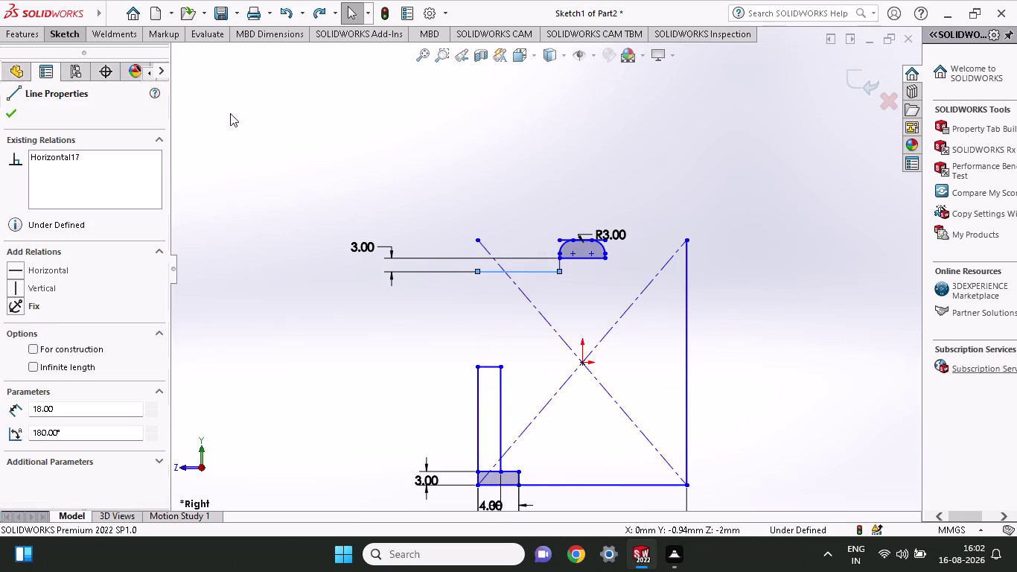
click(48, 35)
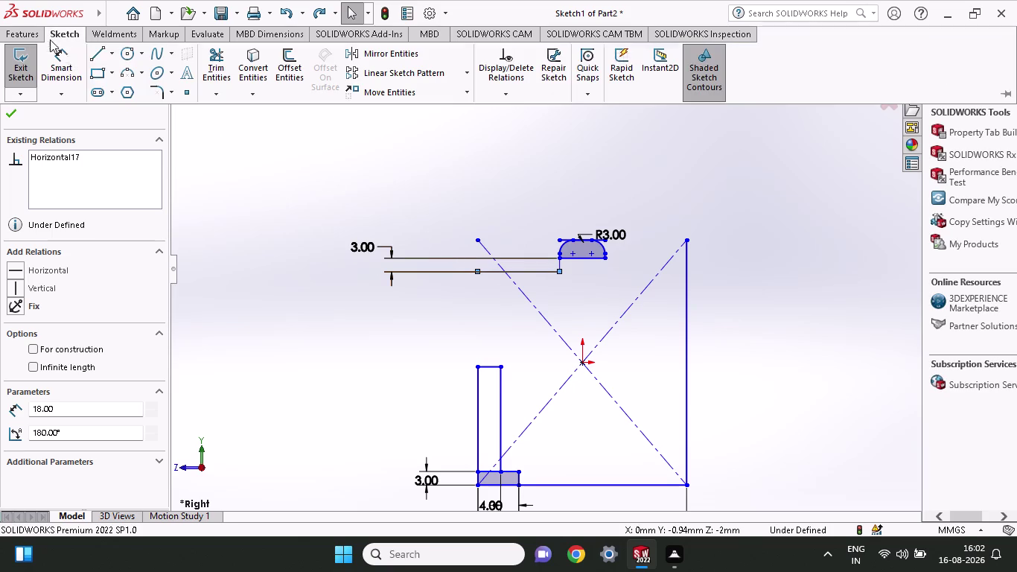
click(88, 54)
click(88, 55)
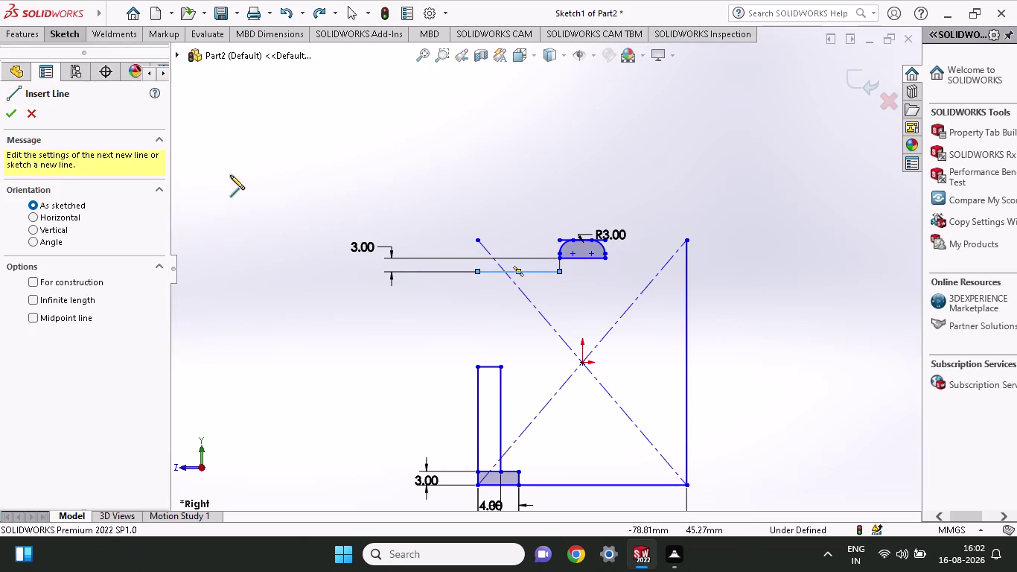
click(478, 367)
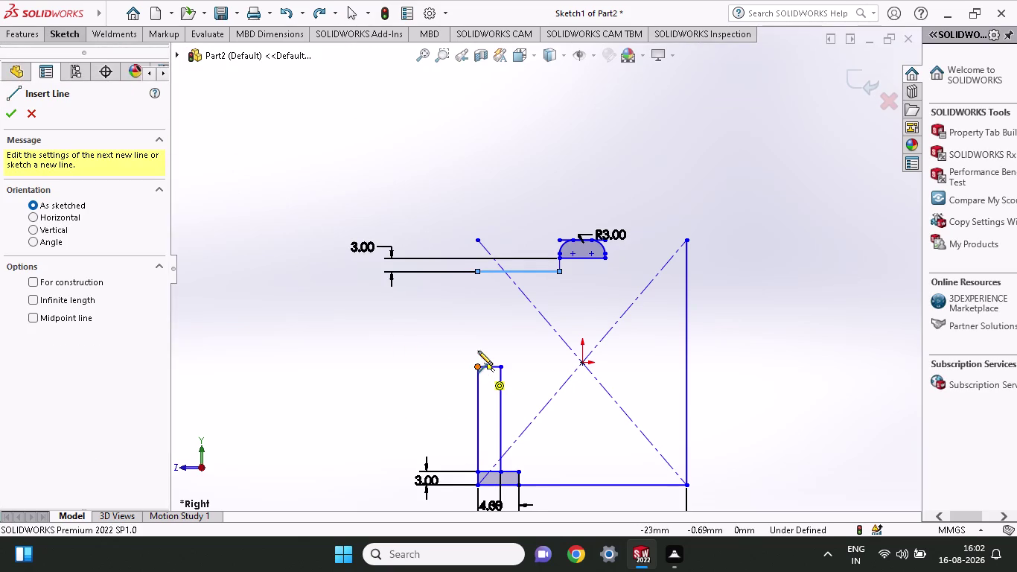
click(477, 271)
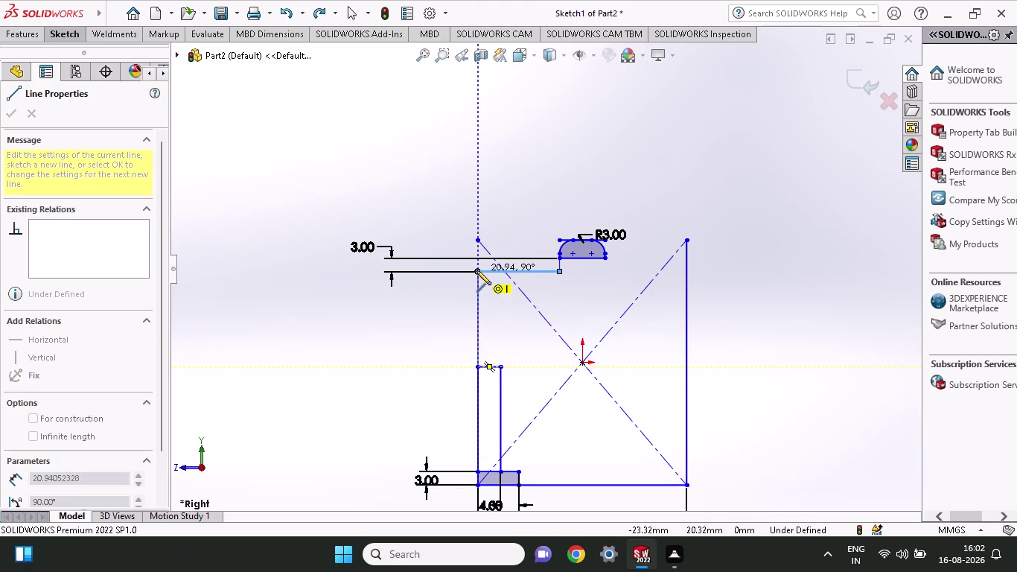
key(Escape)
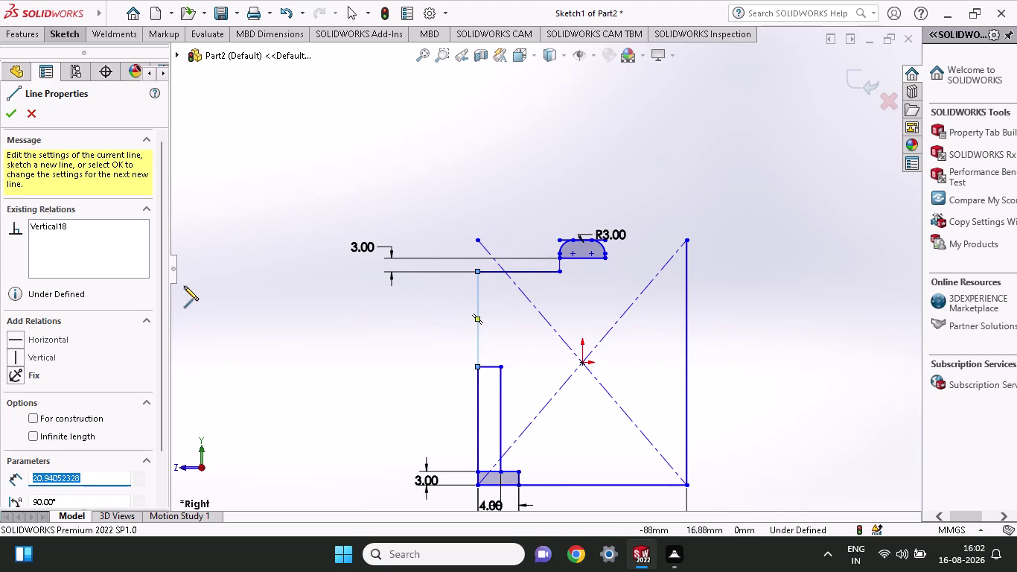
click(6, 113)
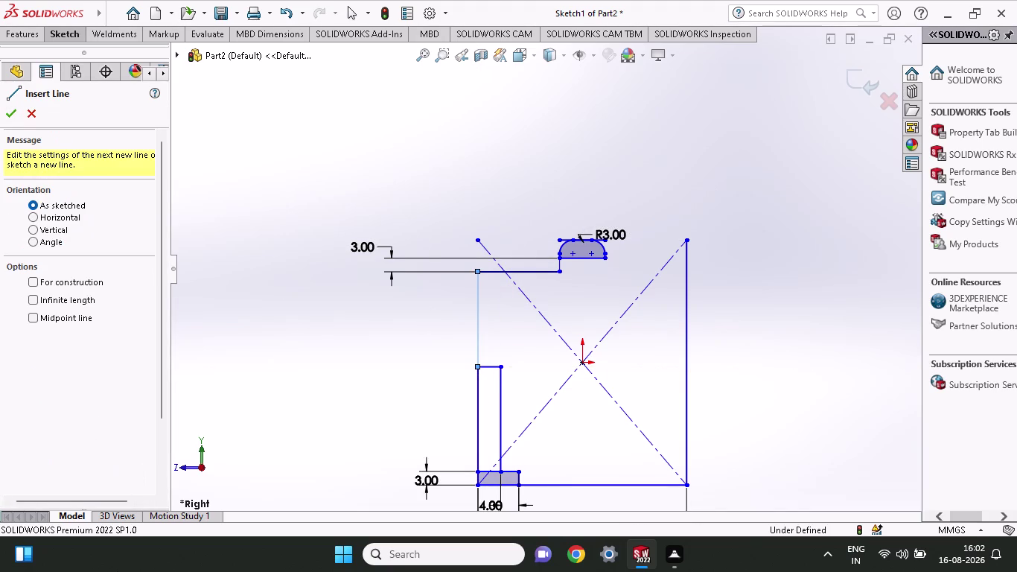
click(50, 39)
click(120, 77)
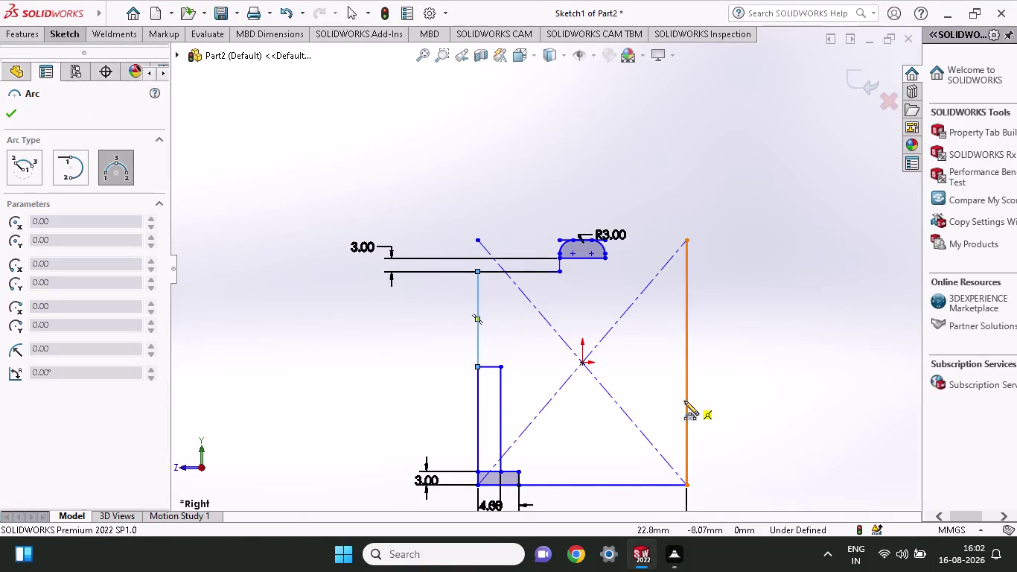
Draw a 90° arc of 23 mm radius from the shaft top to the line under the head.
click(476, 369)
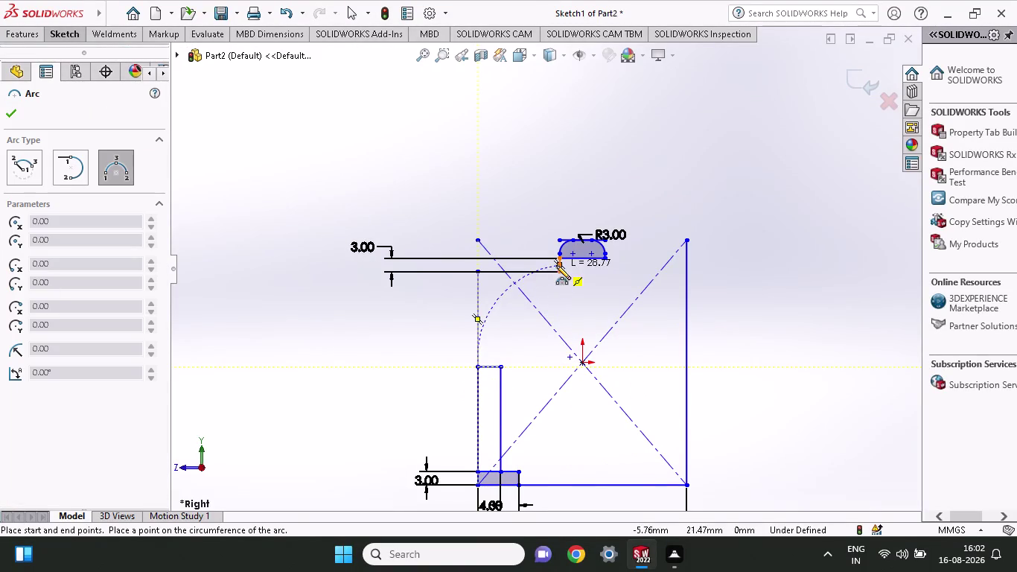
click(562, 274)
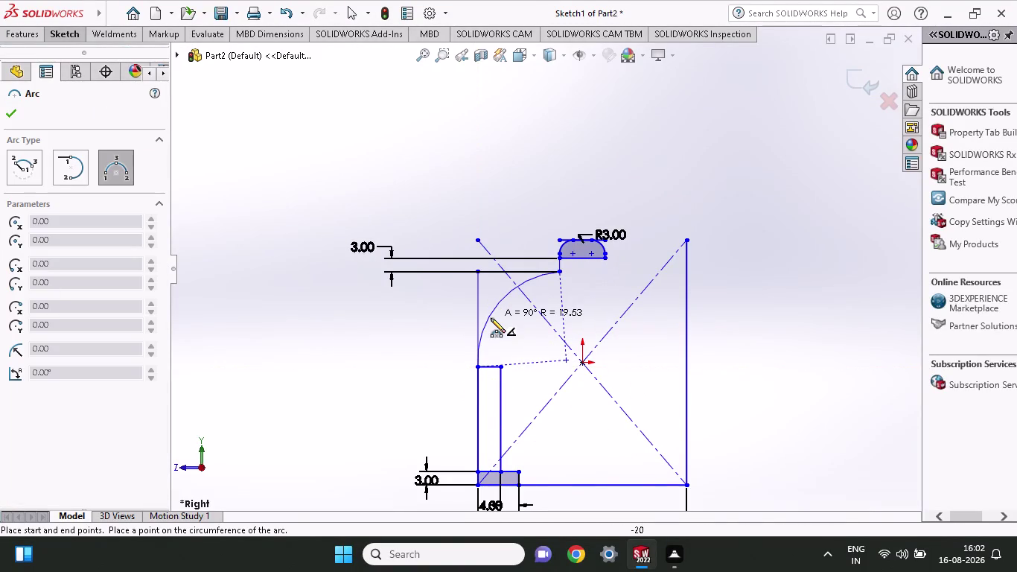
click(490, 318)
scroll(down, 3)
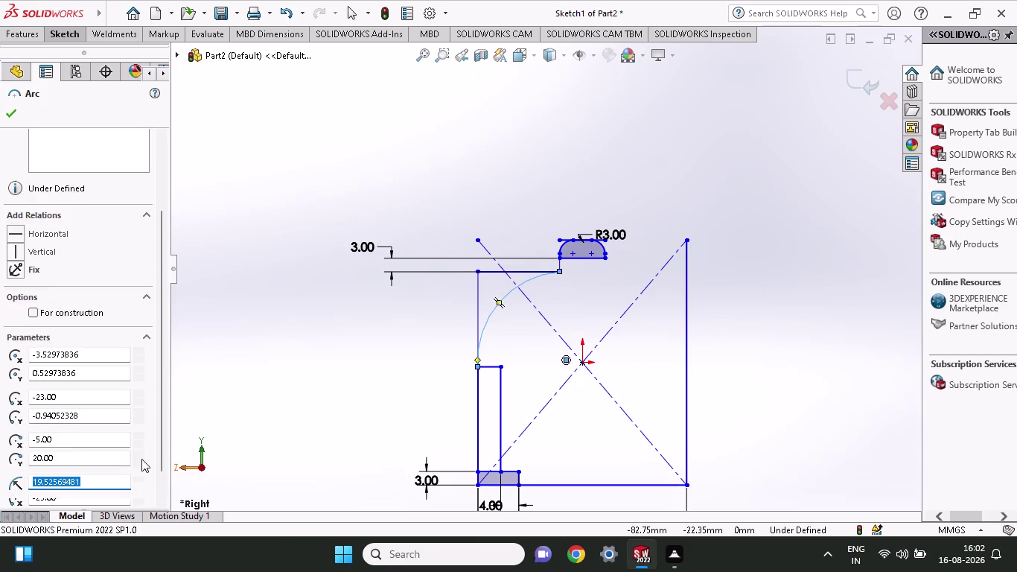
scroll(down, 3)
drag(86, 446, 0, 447)
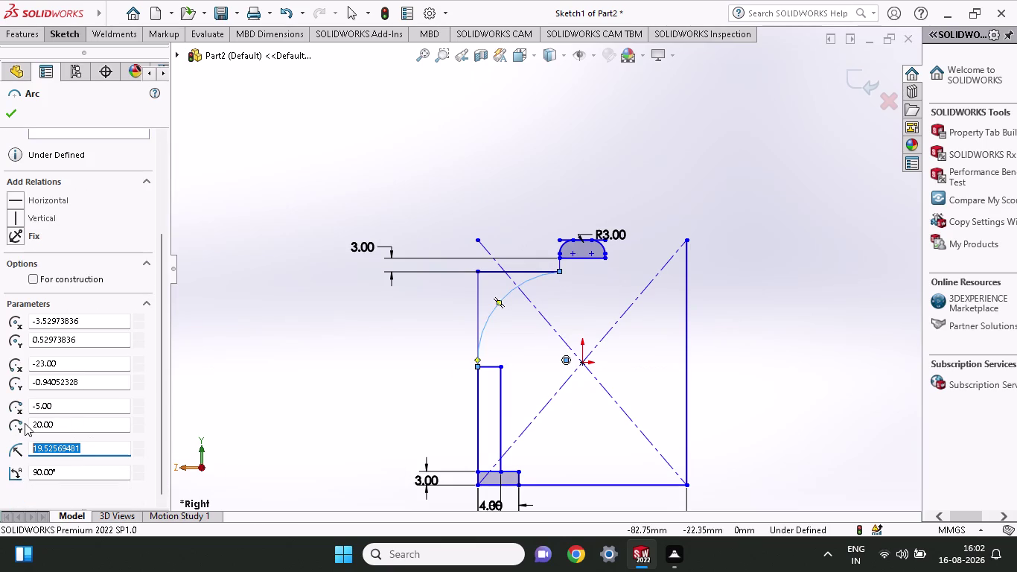
text(23)
key(Return)
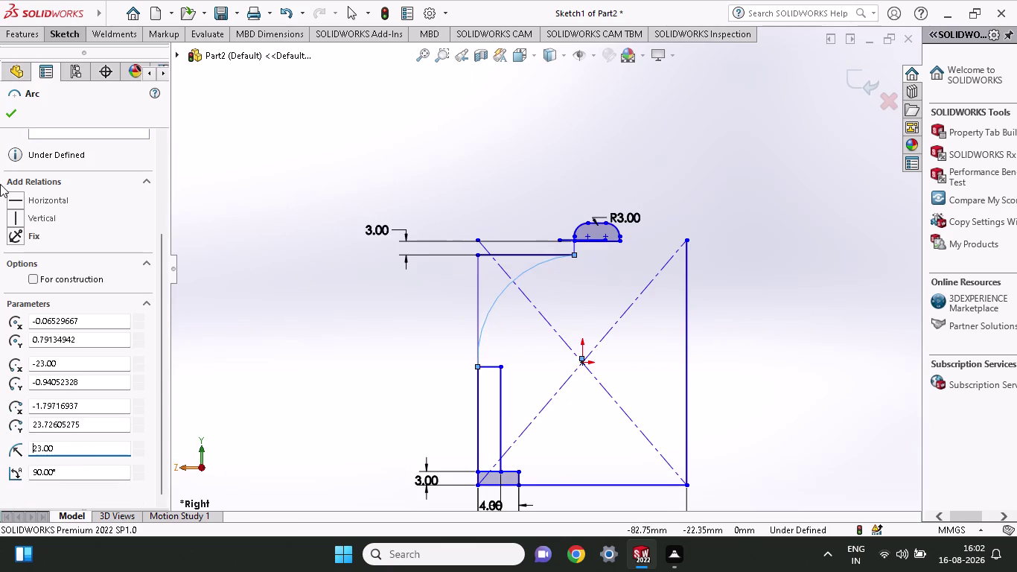
click(19, 114)
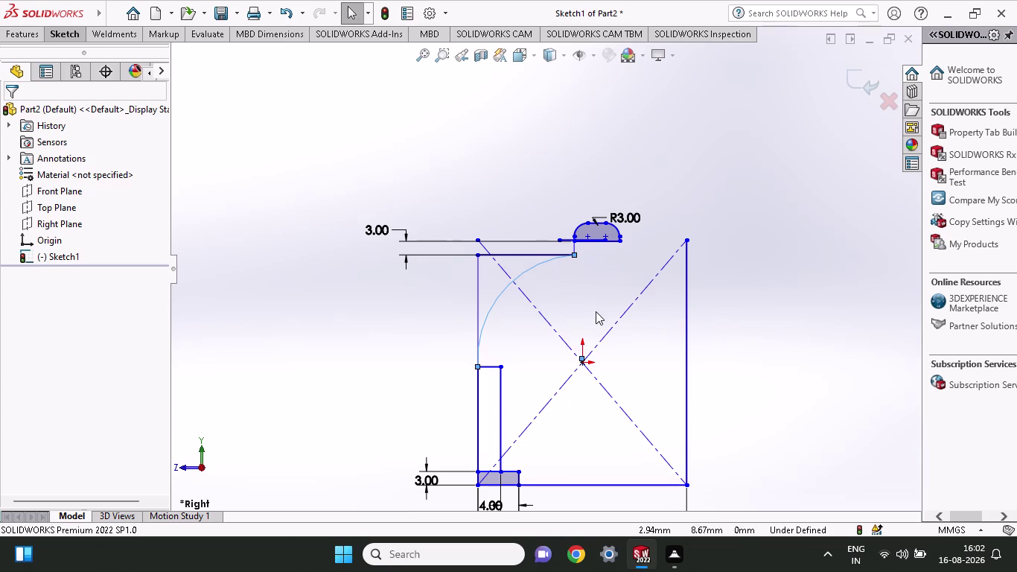
click(67, 35)
click(120, 57)
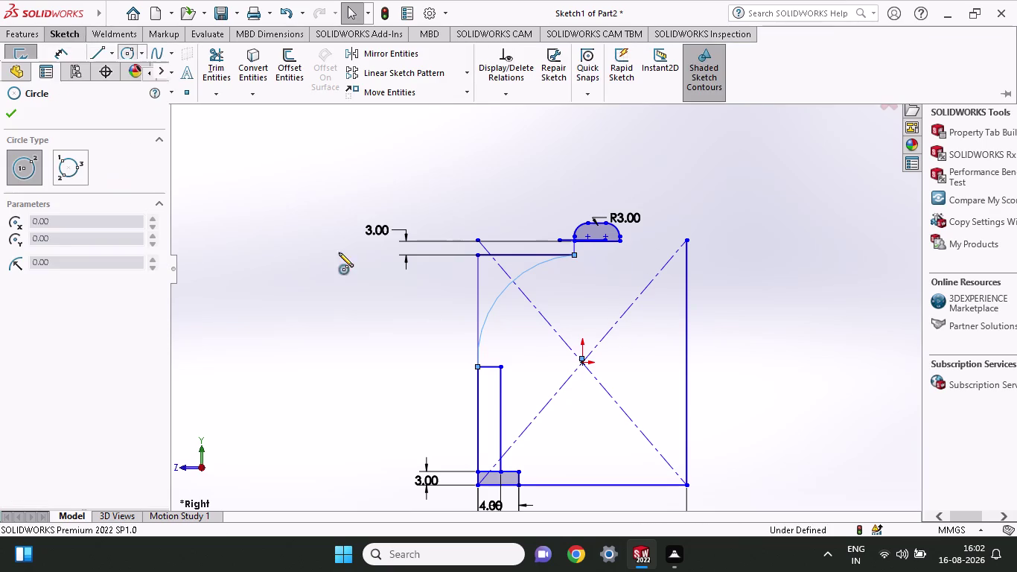
Draw an undimensioned circle of roughly 18 mm radius centred where the construction diagonals cross.
click(579, 357)
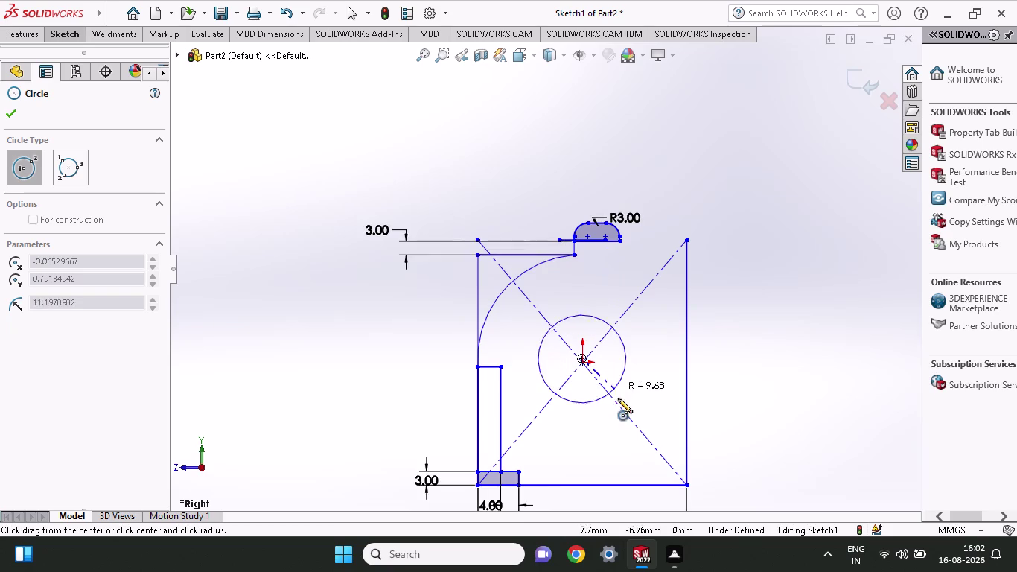
click(505, 363)
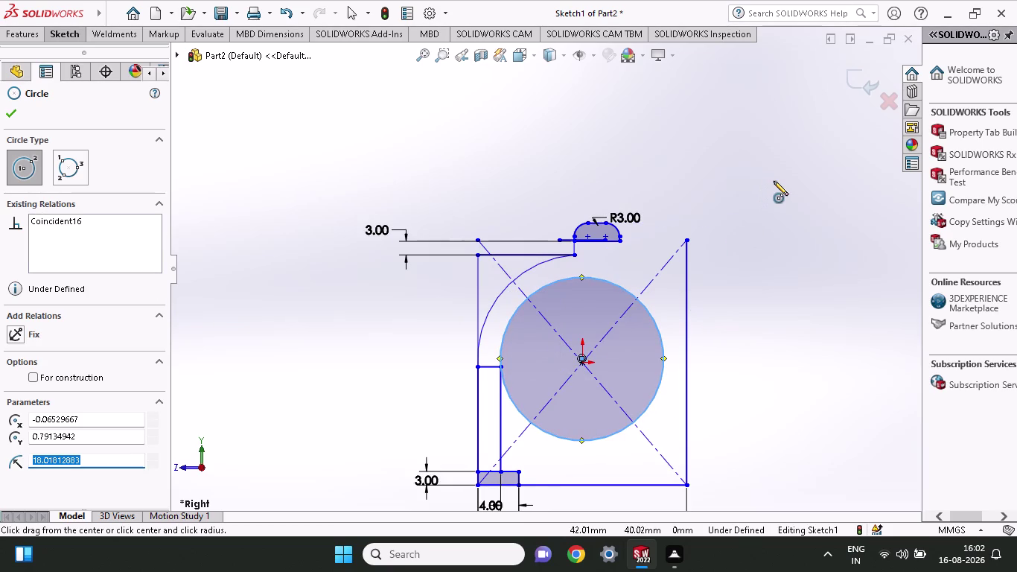
key(Escape)
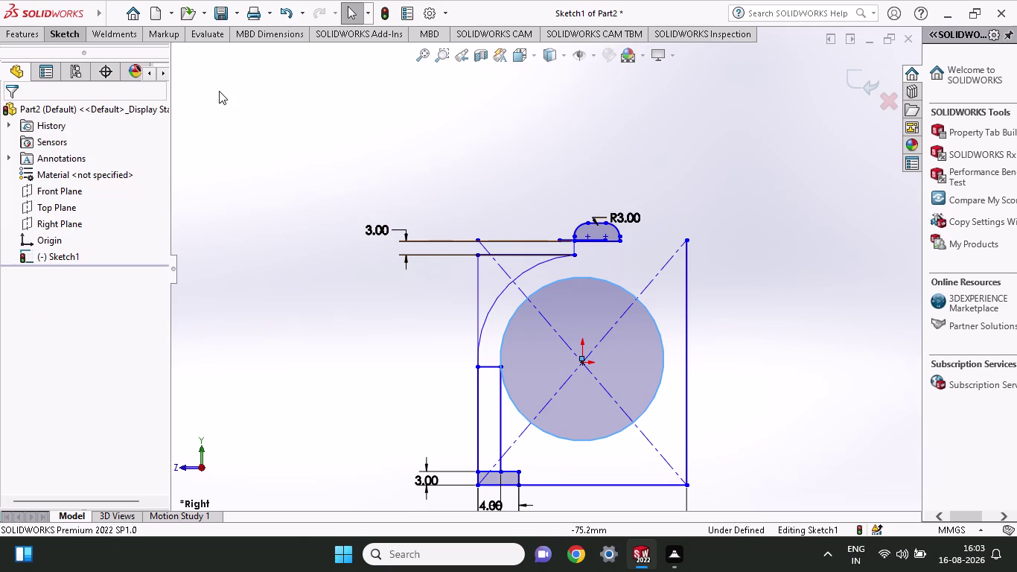
click(80, 34)
click(67, 71)
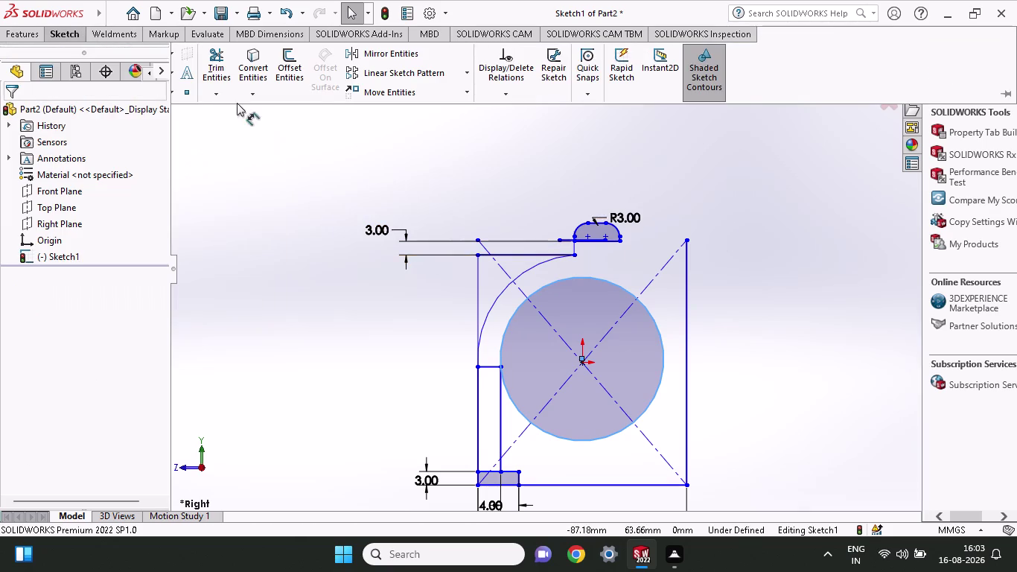
click(477, 255)
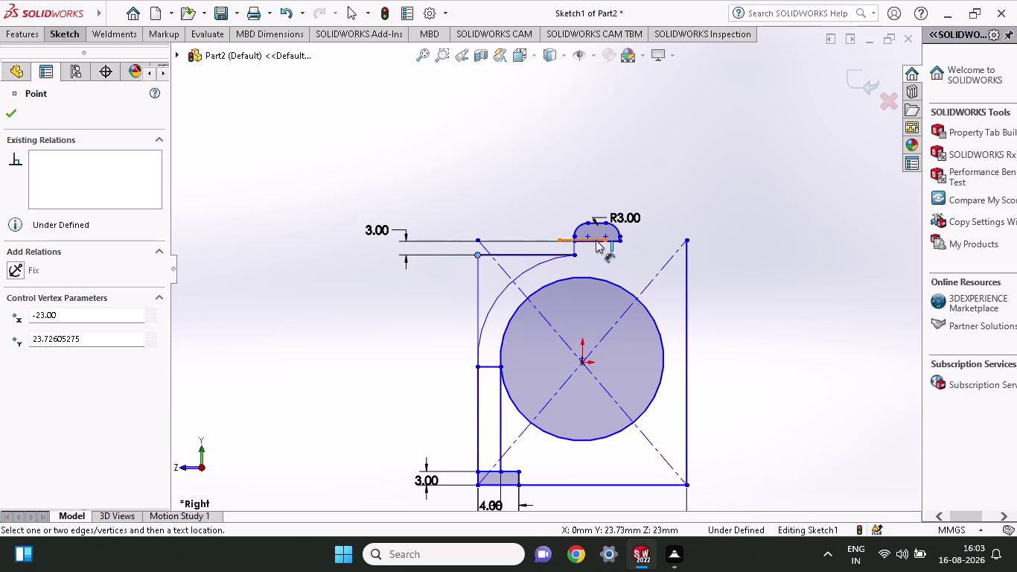
Add a 23 mm horizontal dimension from the left edge to the rounded head's bottom point.
scroll(down, 3)
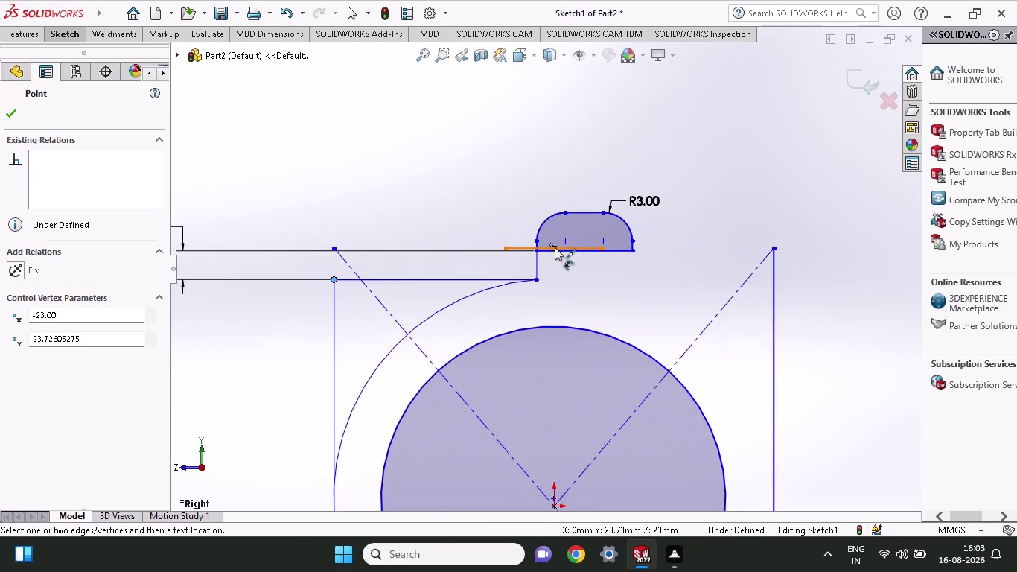
click(555, 248)
click(524, 151)
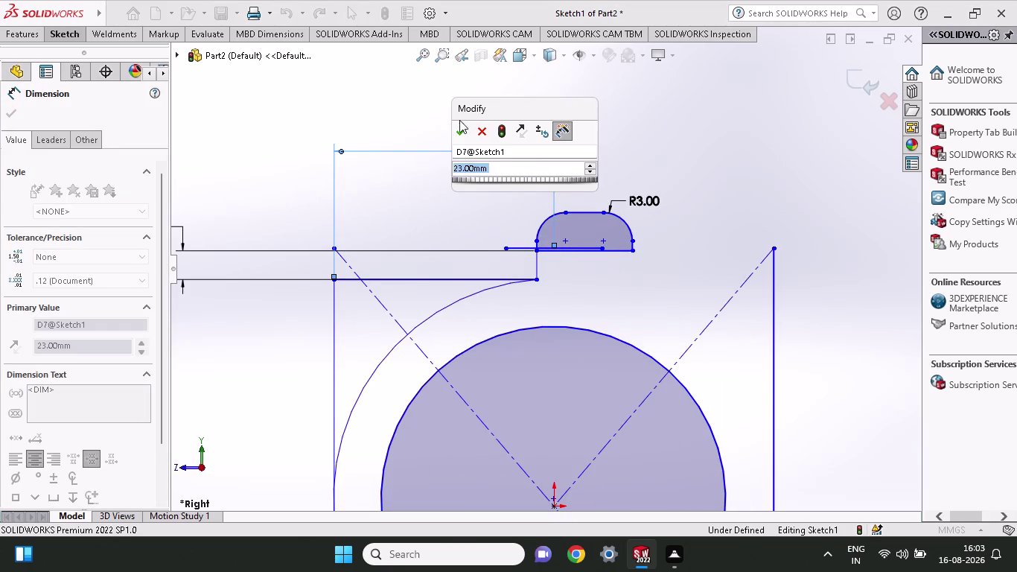
click(458, 128)
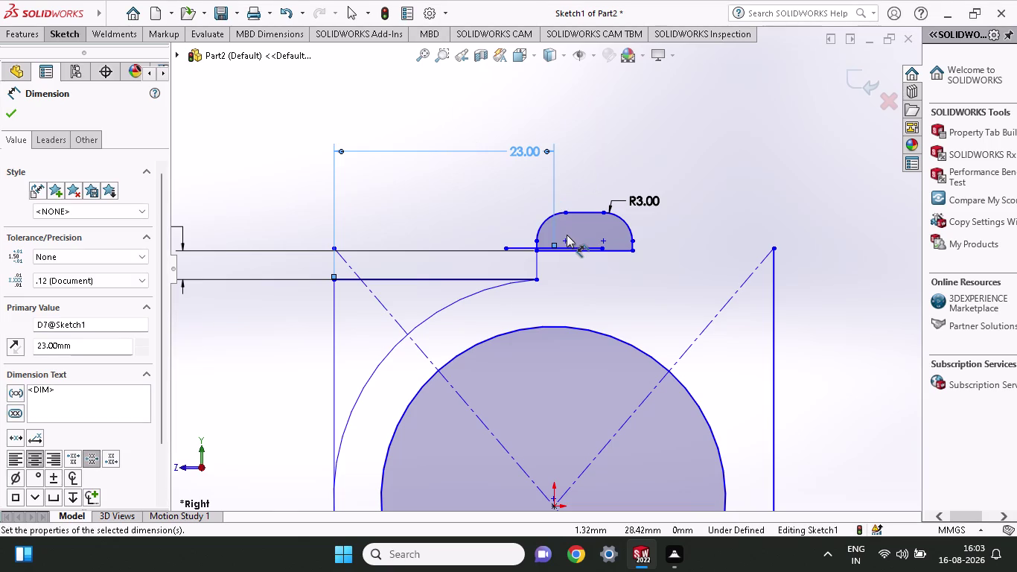
key(grave)
key(Escape)
key(grave)
key(Escape)
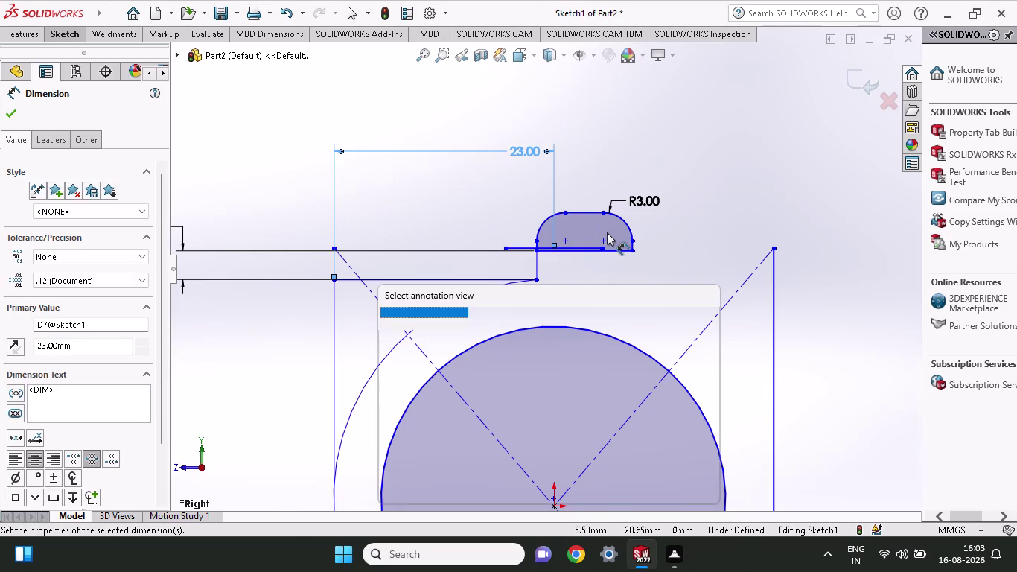
Drag the rounded head profile into its new position next to the dimension.
drag(588, 224, 578, 224)
key(Escape)
drag(588, 225, 556, 214)
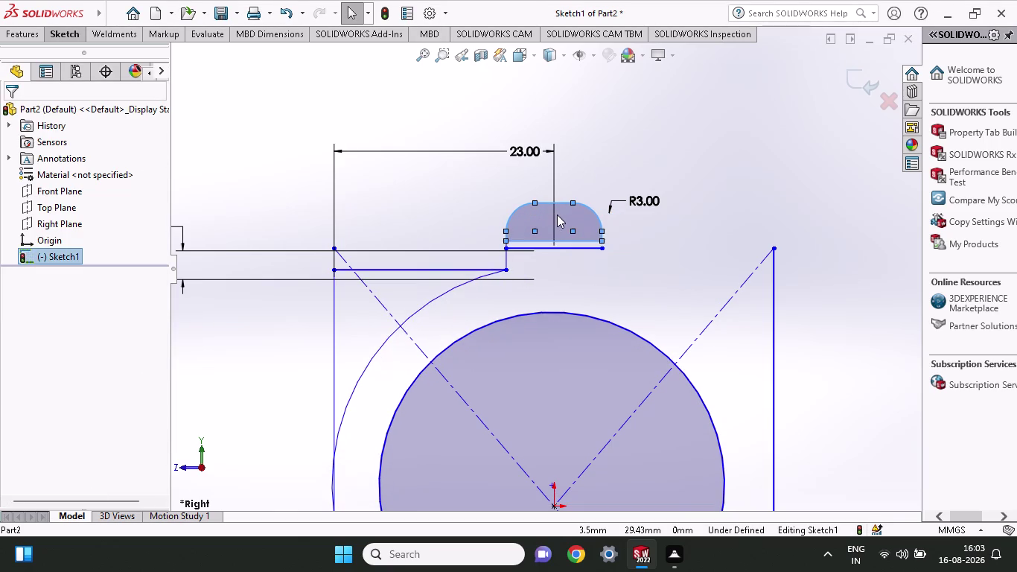
drag(557, 215, 557, 219)
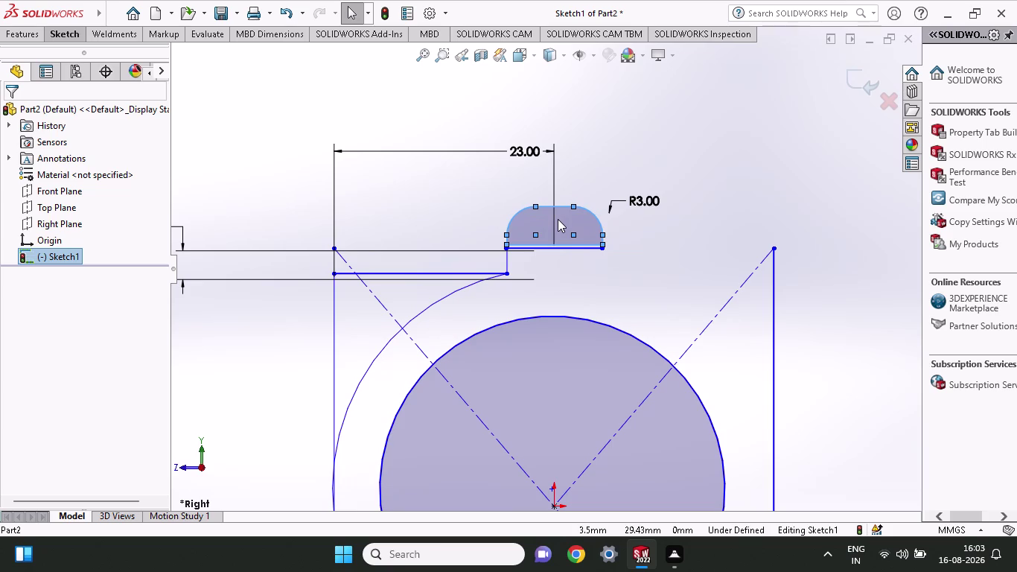
drag(557, 219, 560, 223)
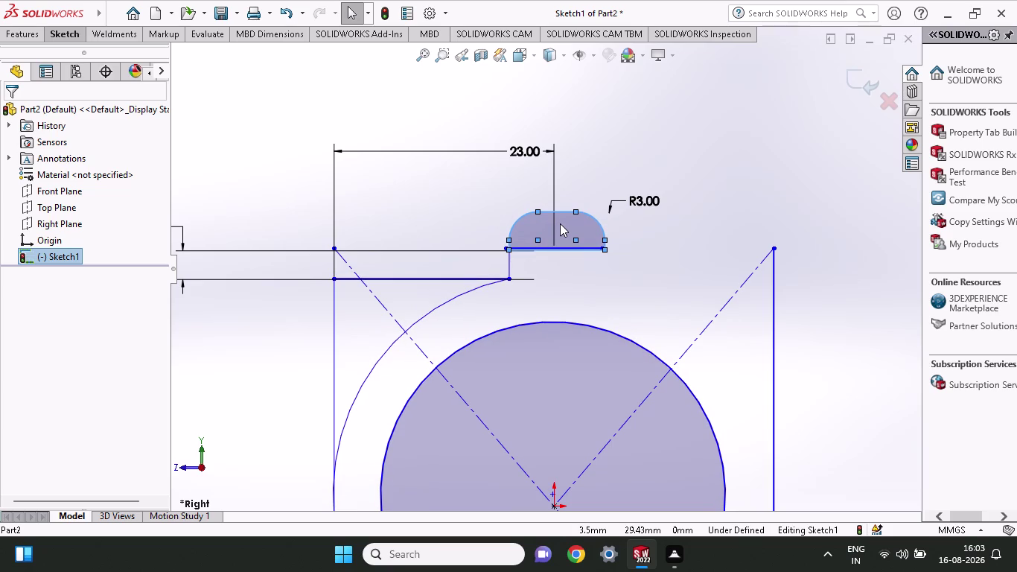
drag(560, 223, 558, 220)
scroll(up, 3)
scroll(up, 3)
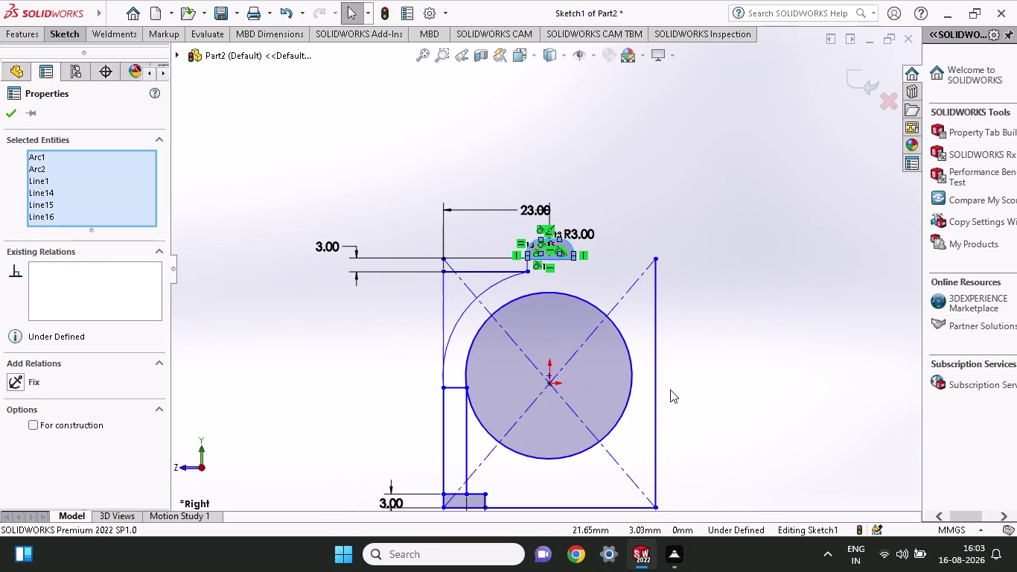
scroll(up, 3)
scroll(down, 3)
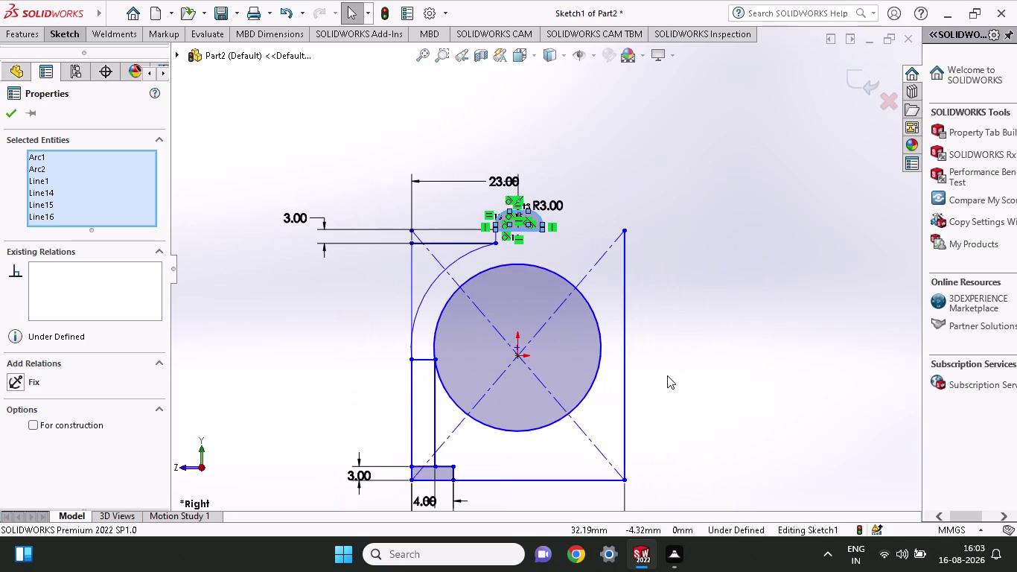
click(596, 215)
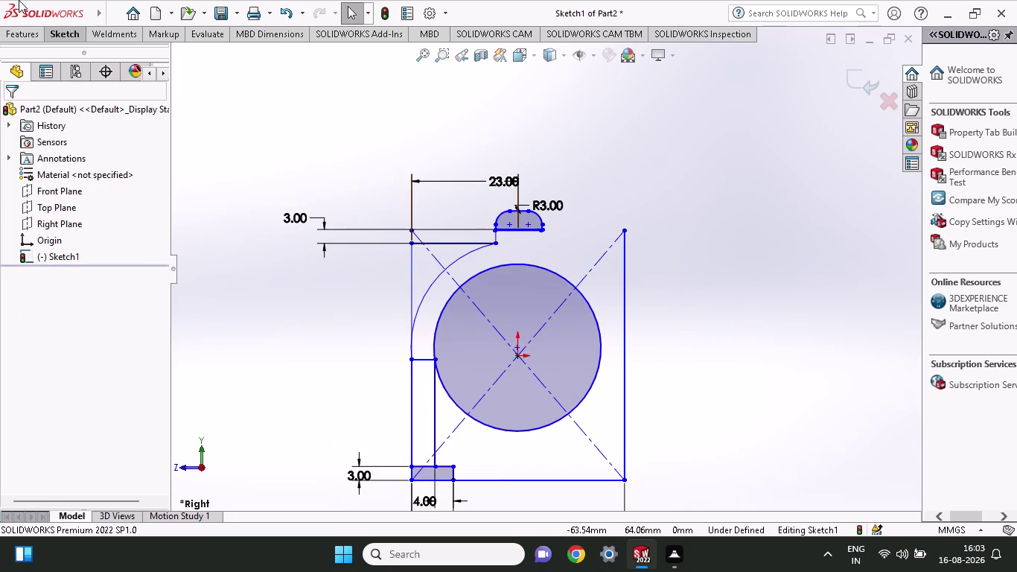
click(58, 34)
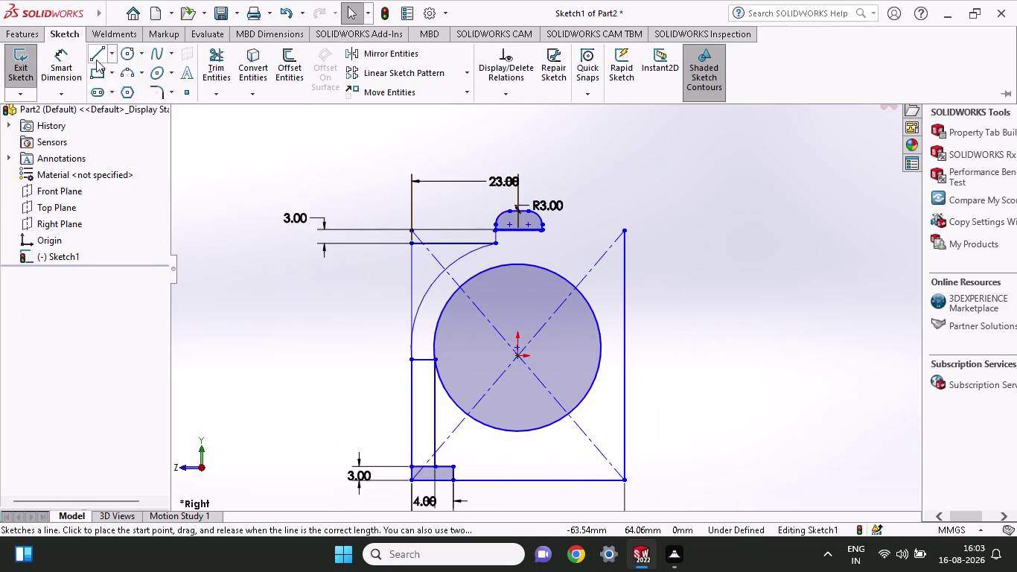
Draw a short line from the circle's right side to the right vertical edge.
click(96, 59)
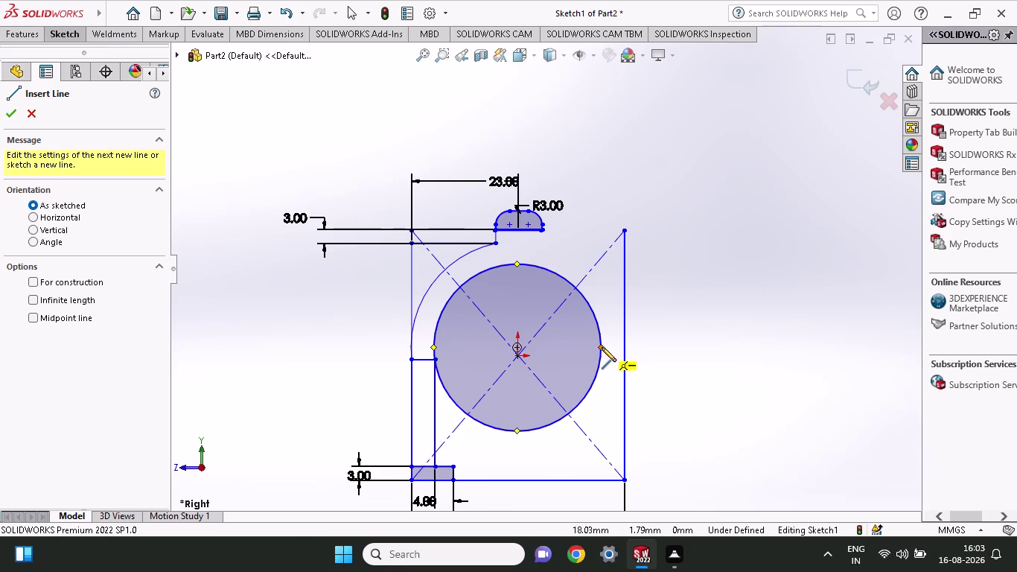
click(602, 347)
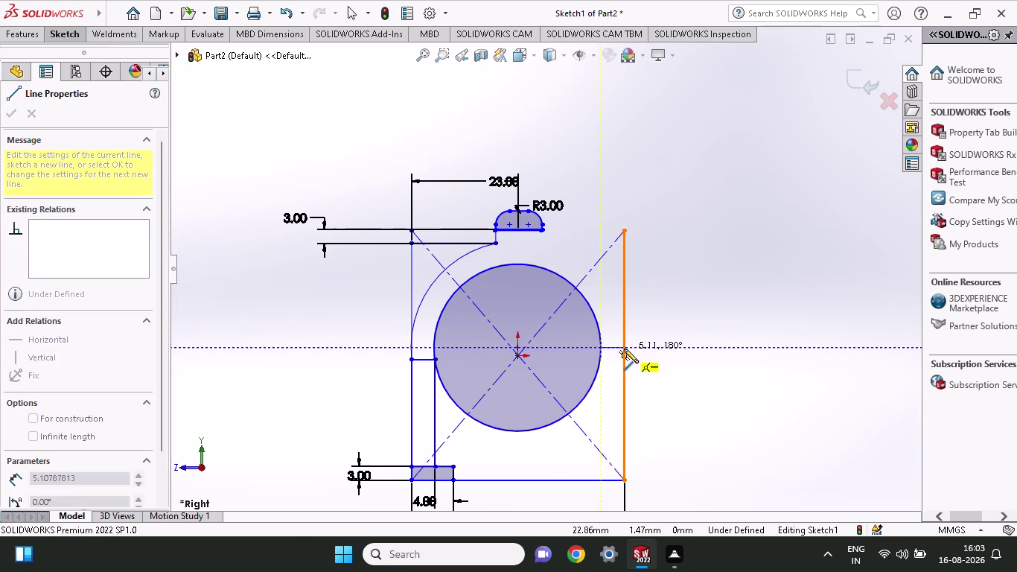
click(623, 349)
right_click(649, 337)
click(662, 347)
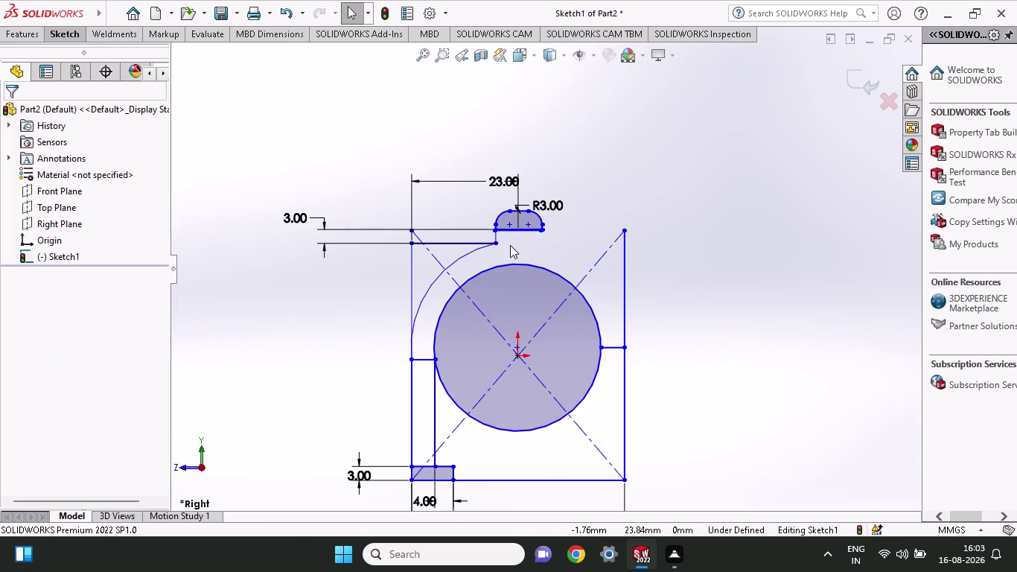
Draw a vertical line about 15.63 mm up from the circle's centre to its top.
click(51, 37)
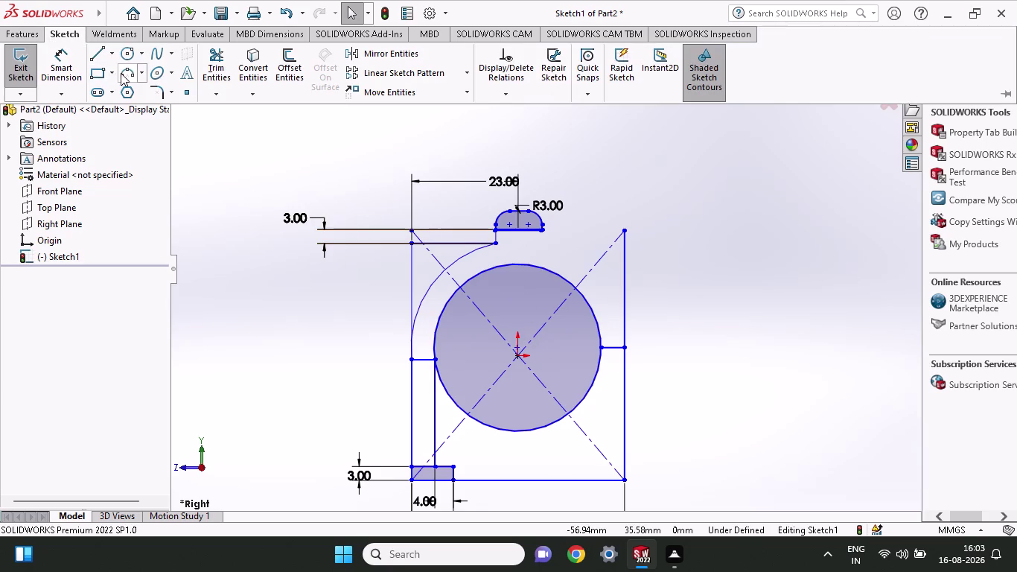
click(92, 53)
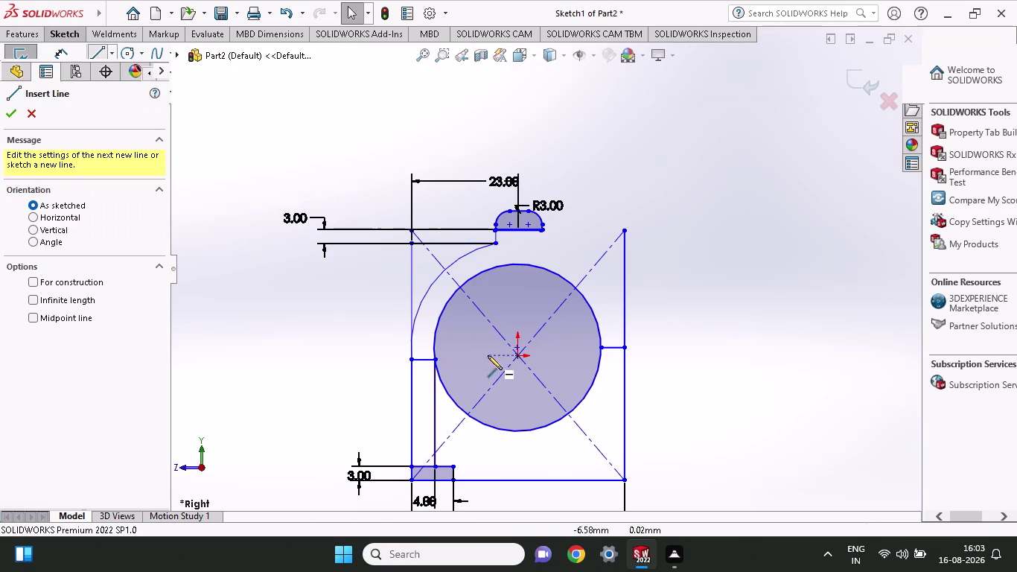
click(518, 353)
click(520, 283)
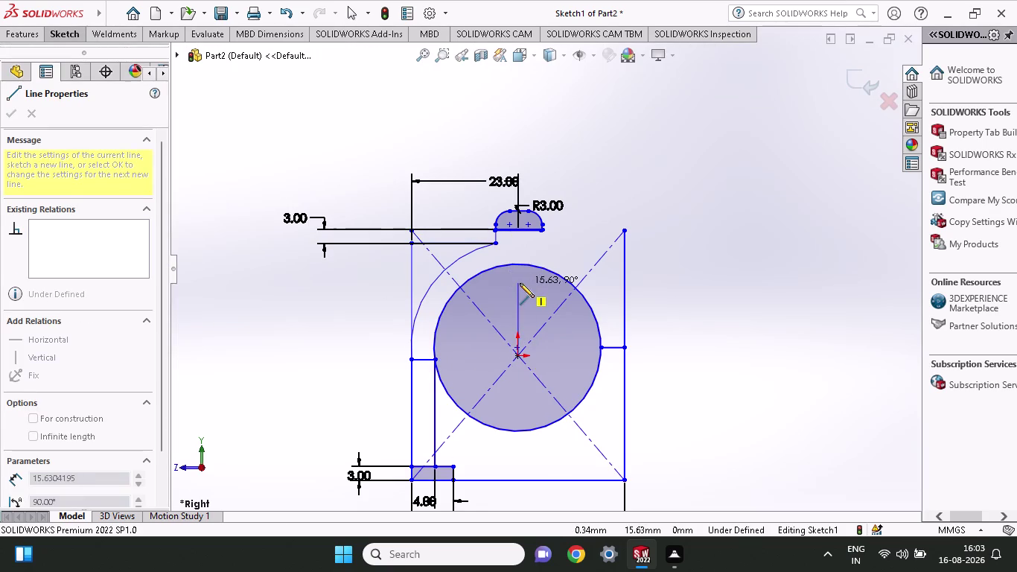
key(Escape)
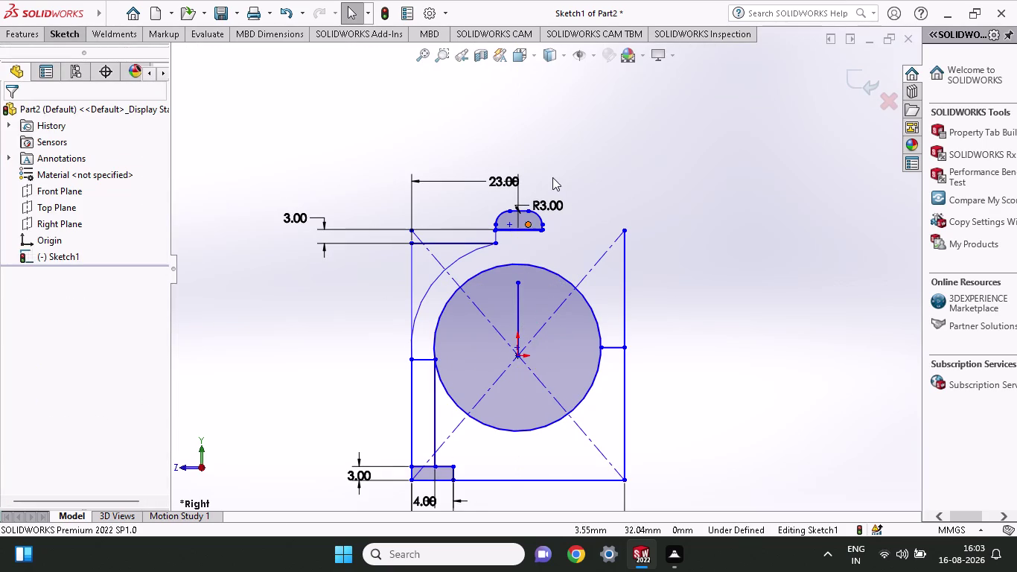
click(60, 35)
click(62, 70)
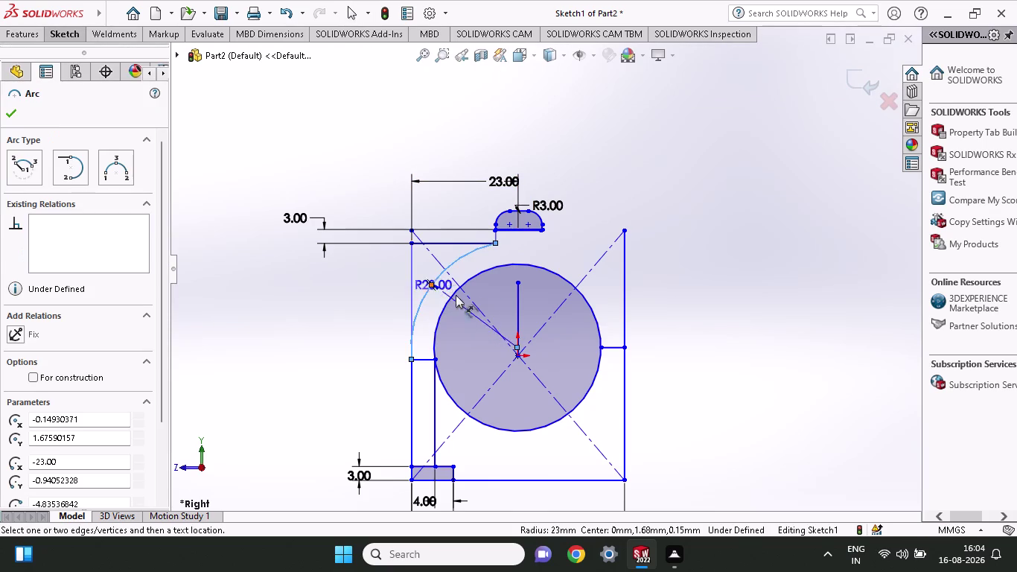
key(Escape)
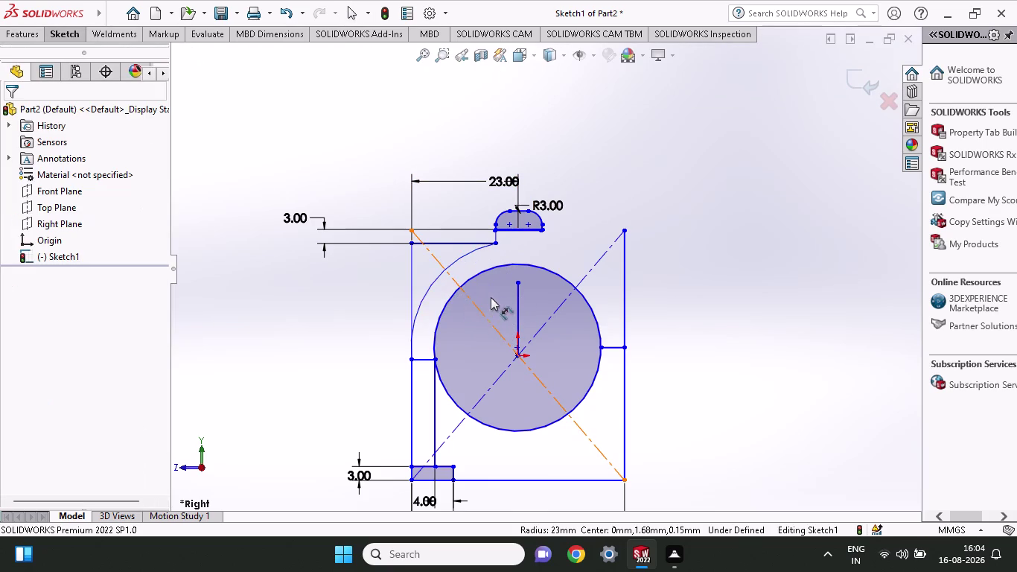
key(Escape)
click(3, 27)
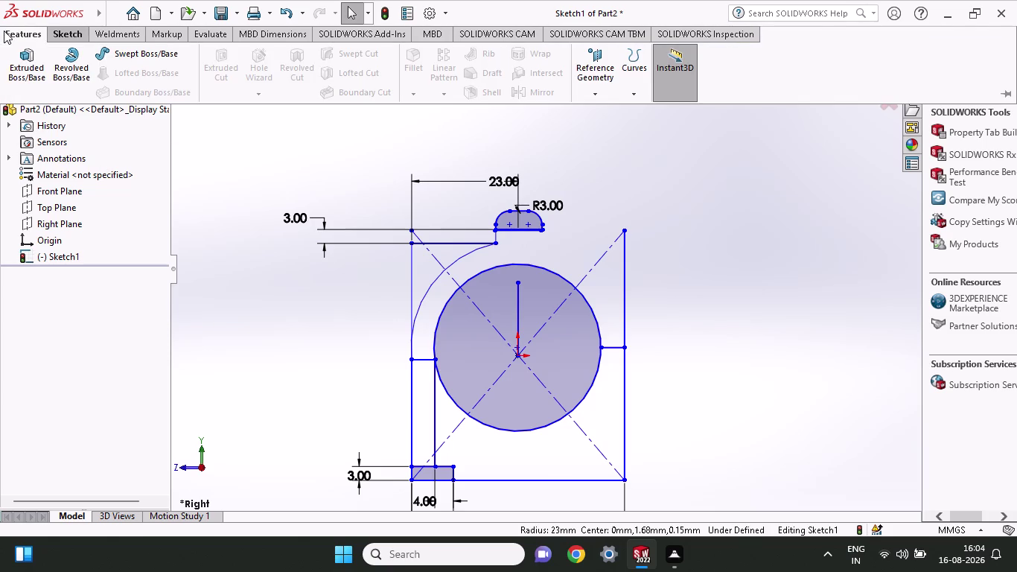
click(62, 26)
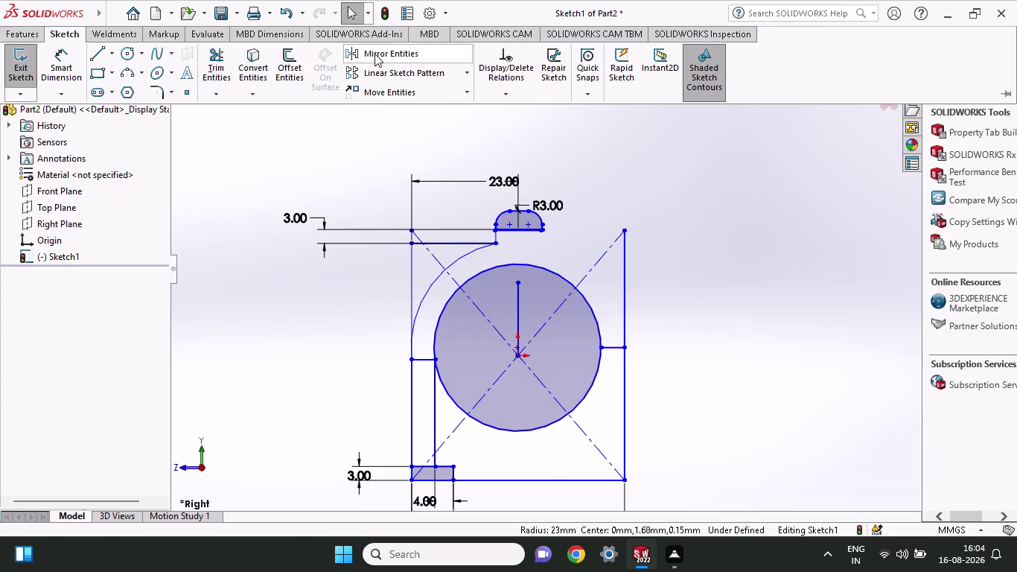
Mirror Arc4 and Line19 about centre line Line23 to form a symmetric arch.
click(375, 54)
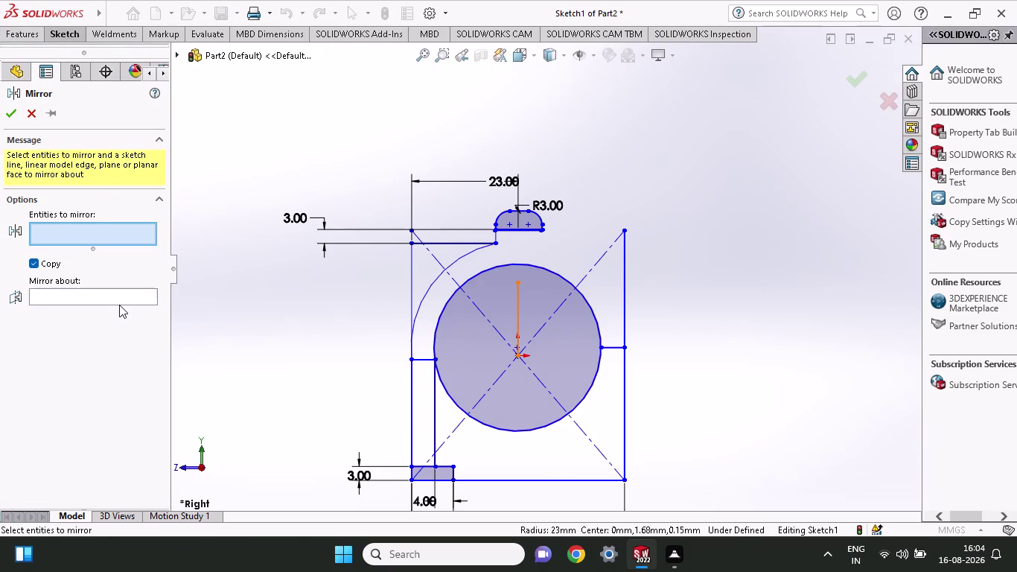
click(119, 300)
click(145, 292)
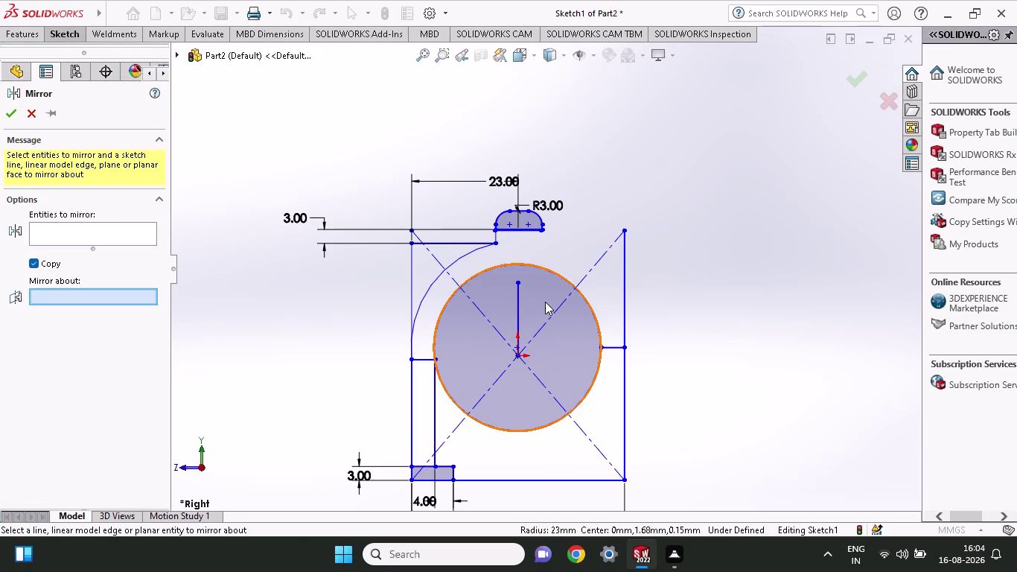
click(519, 309)
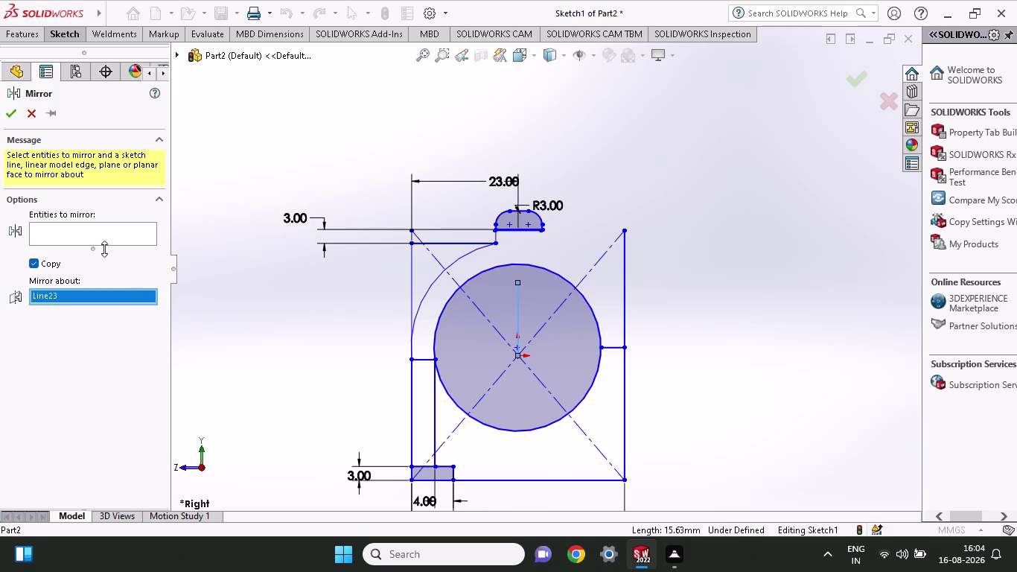
click(88, 231)
click(424, 290)
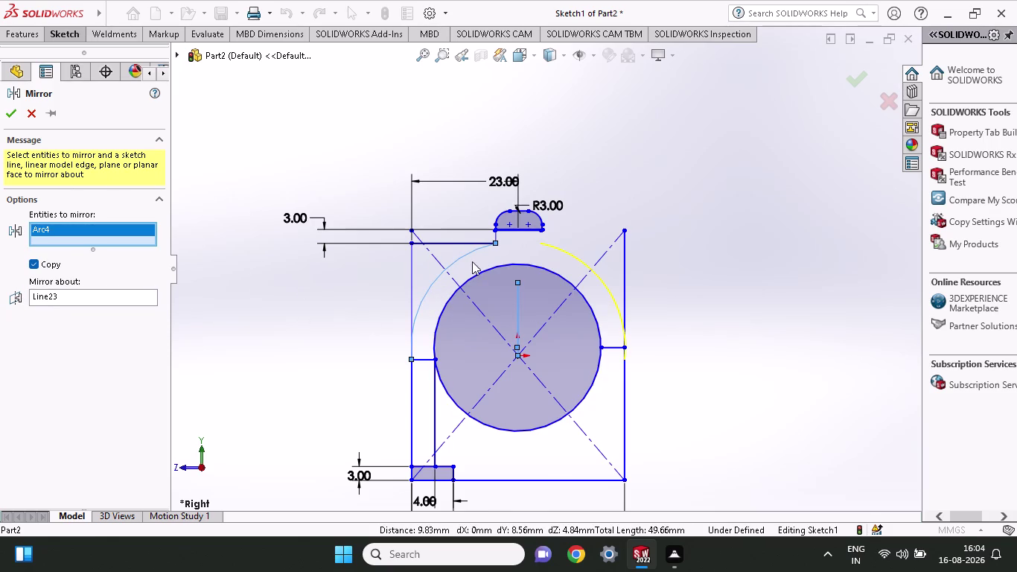
click(494, 238)
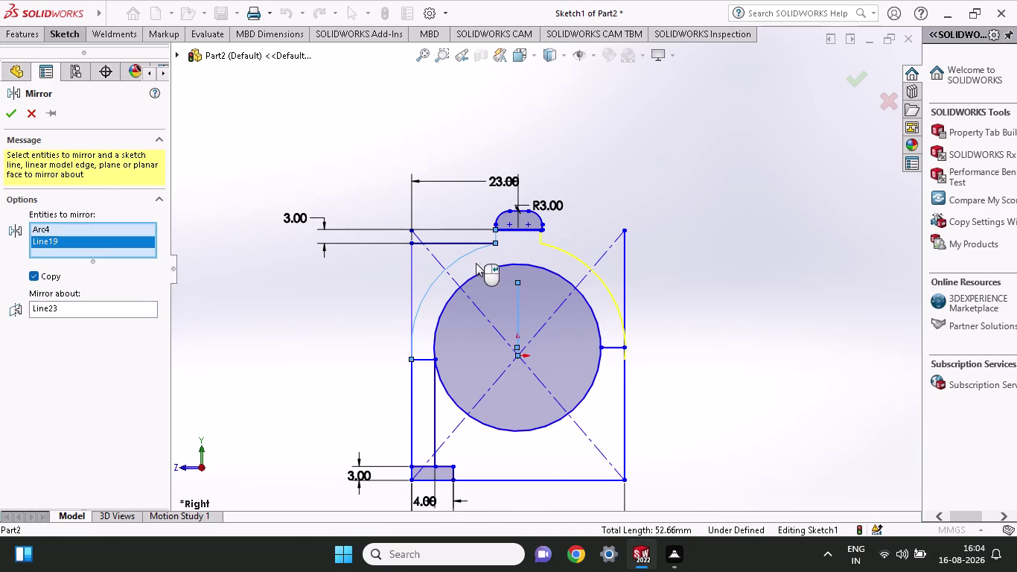
click(3, 116)
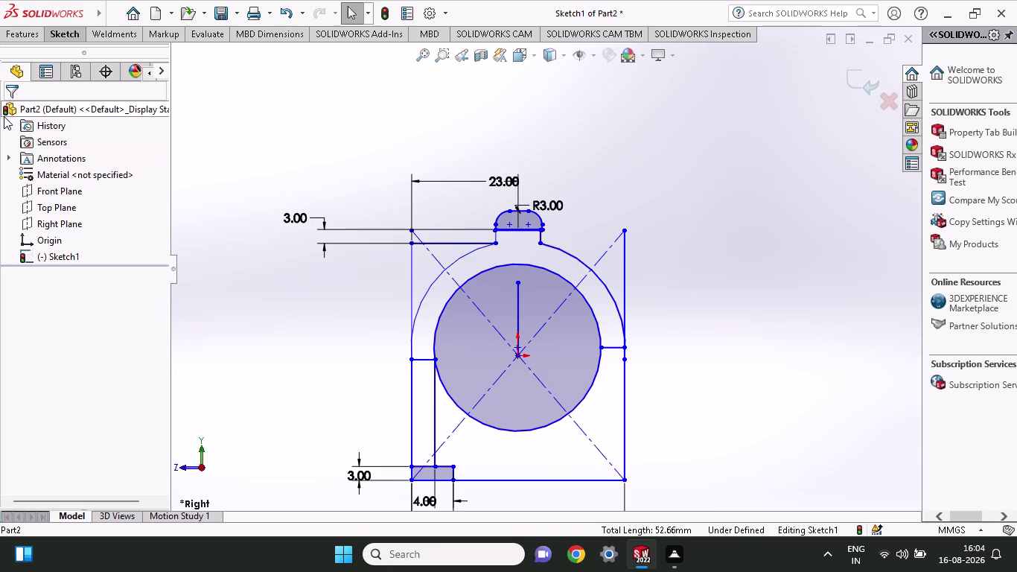
click(61, 32)
click(207, 55)
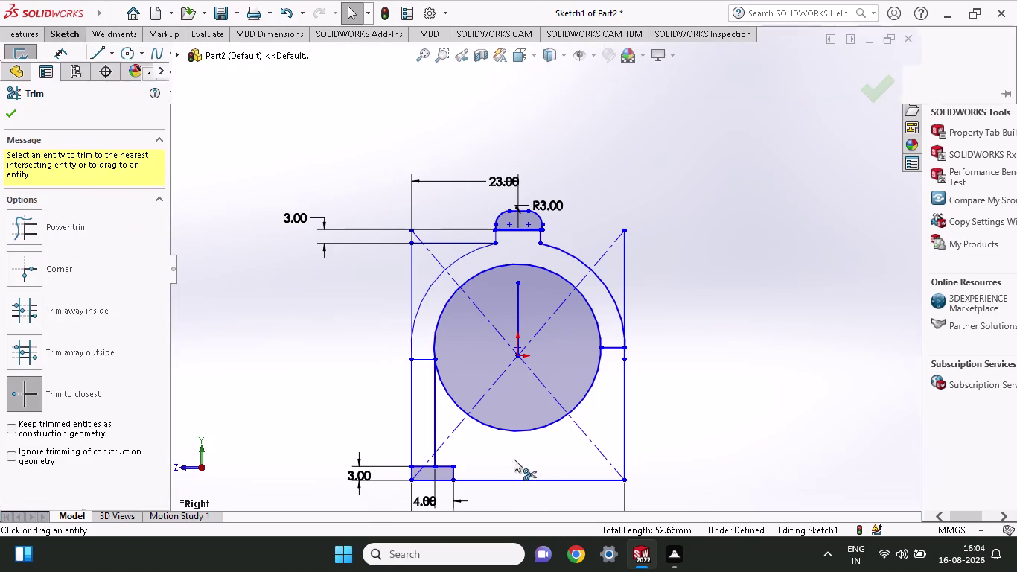
Trim the circle's bottom and lower-left and lower-right pieces, plus the short right-hand stub.
click(557, 422)
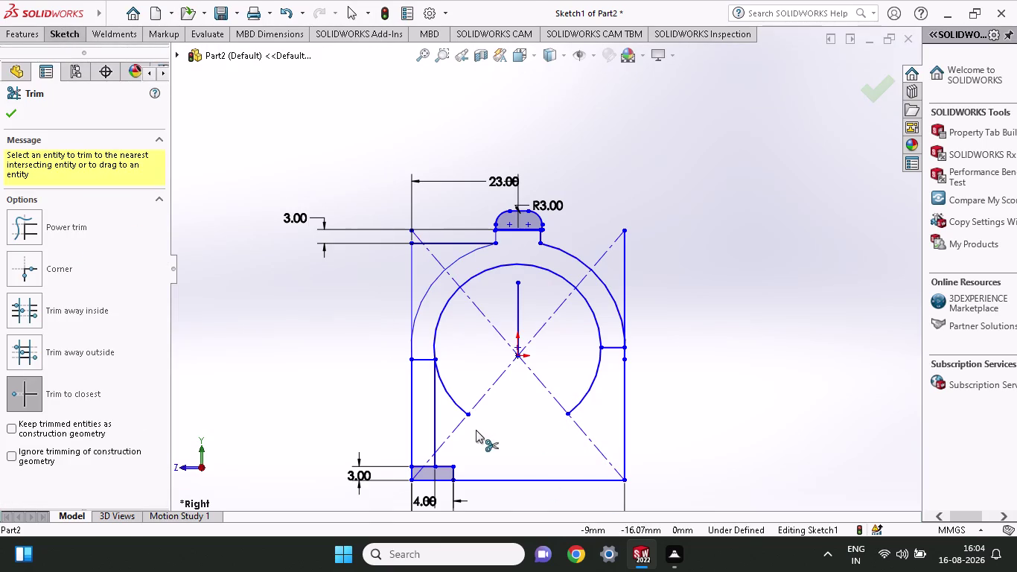
click(453, 403)
click(591, 383)
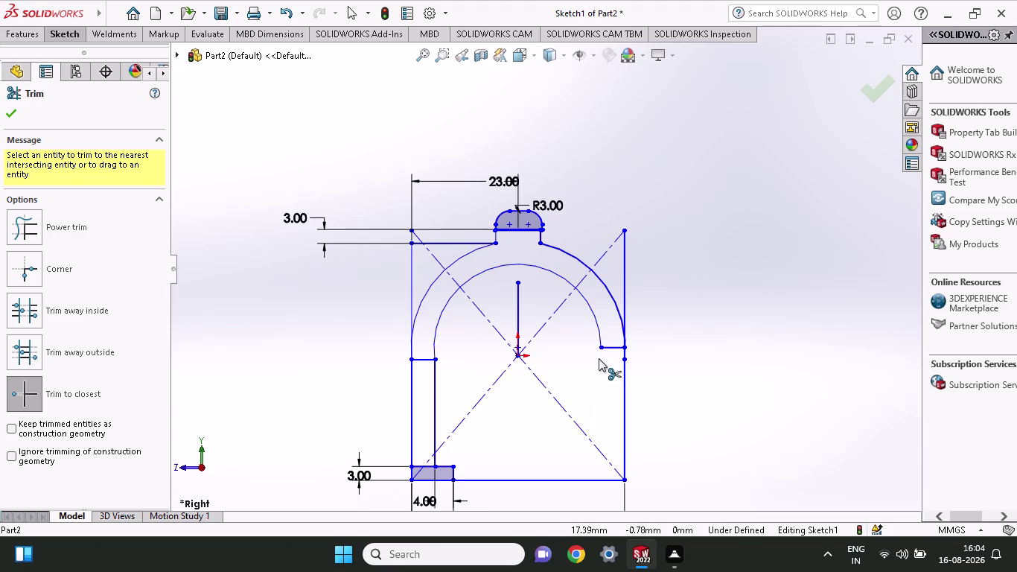
click(615, 345)
click(423, 356)
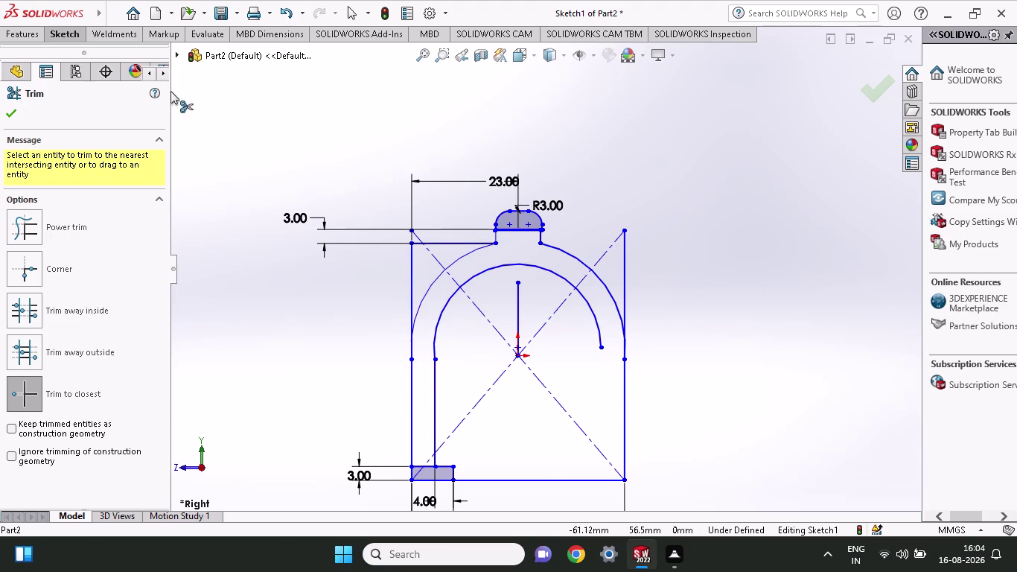
click(57, 32)
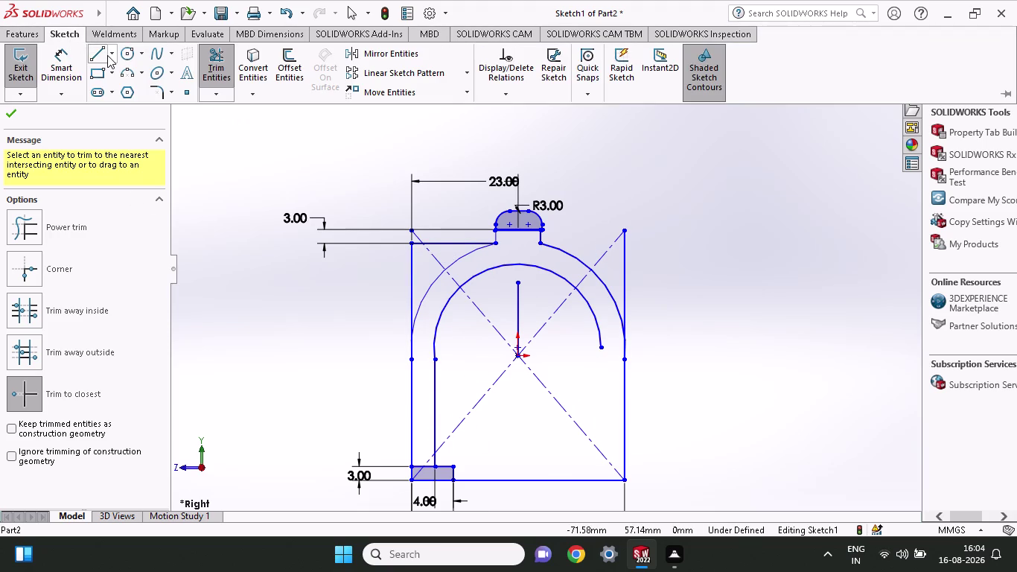
click(107, 55)
click(91, 57)
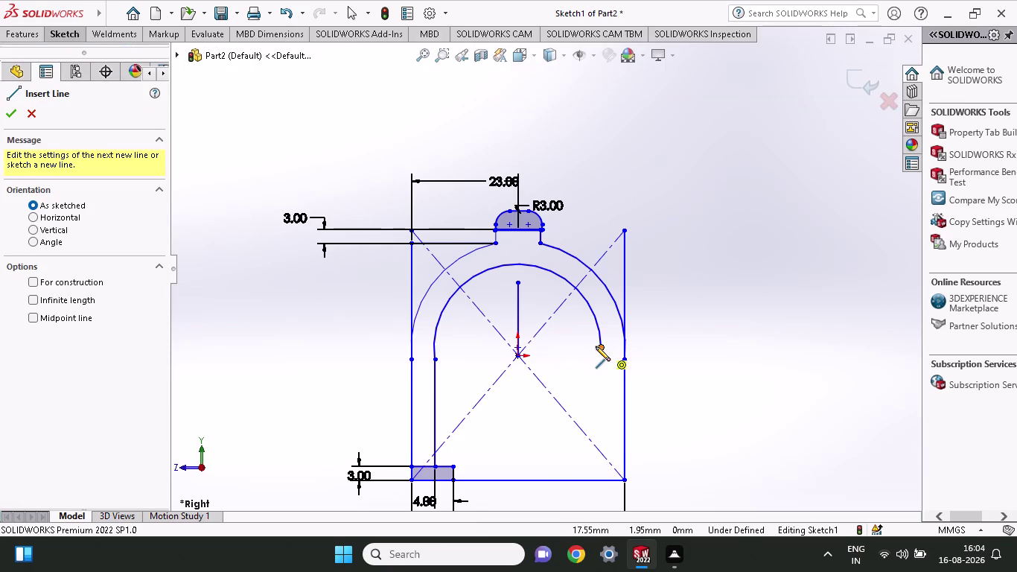
key(Escape)
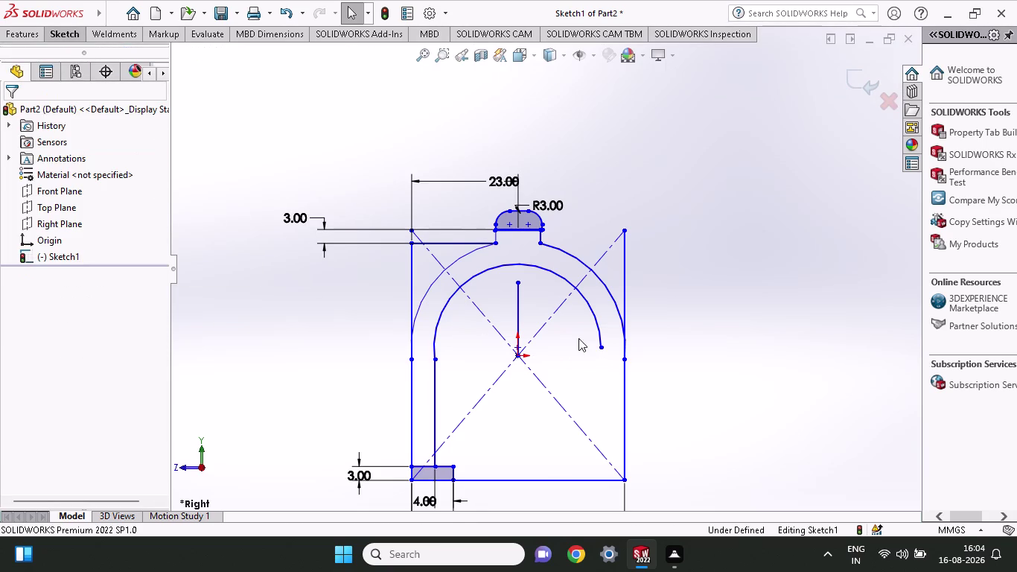
click(52, 41)
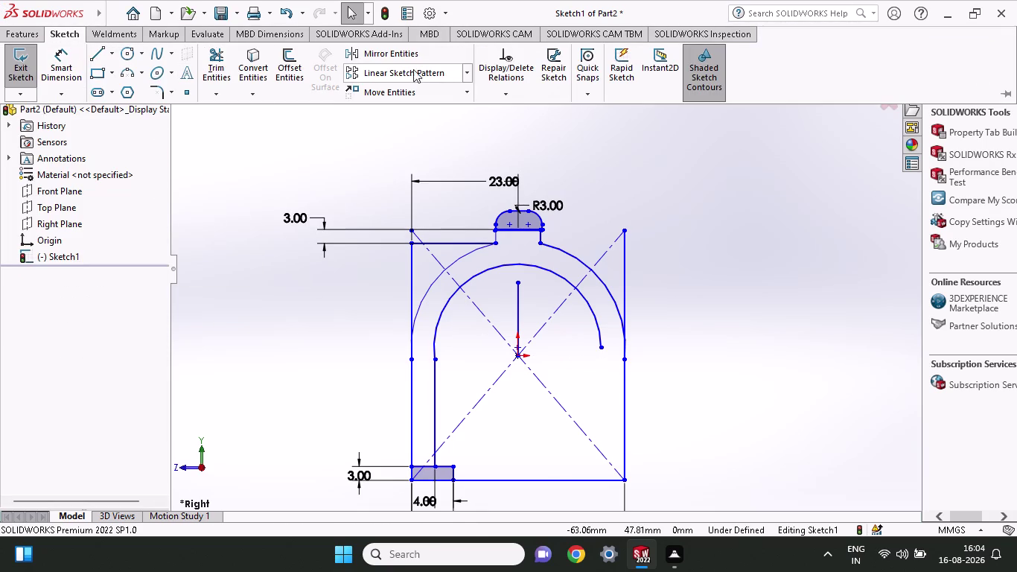
click(425, 58)
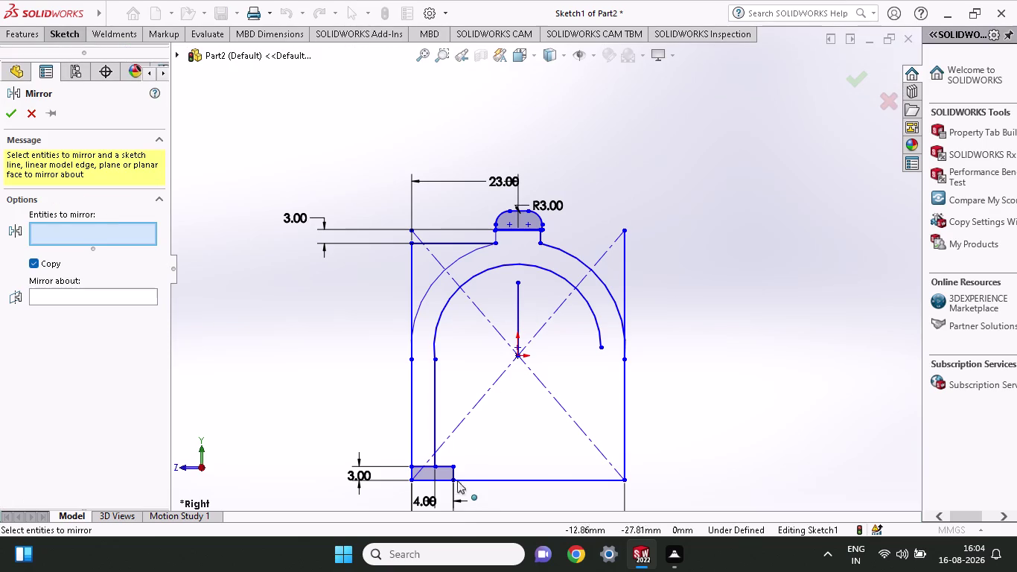
Mirror Line7–Line11 and Arc5 (left pad, inner line, inner arch) about Line23.
click(132, 287)
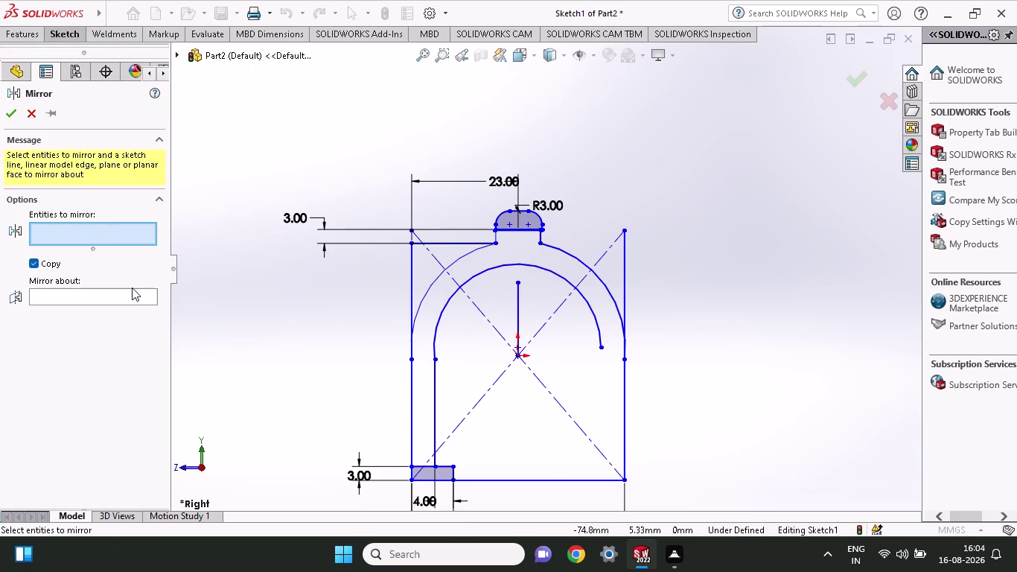
click(134, 295)
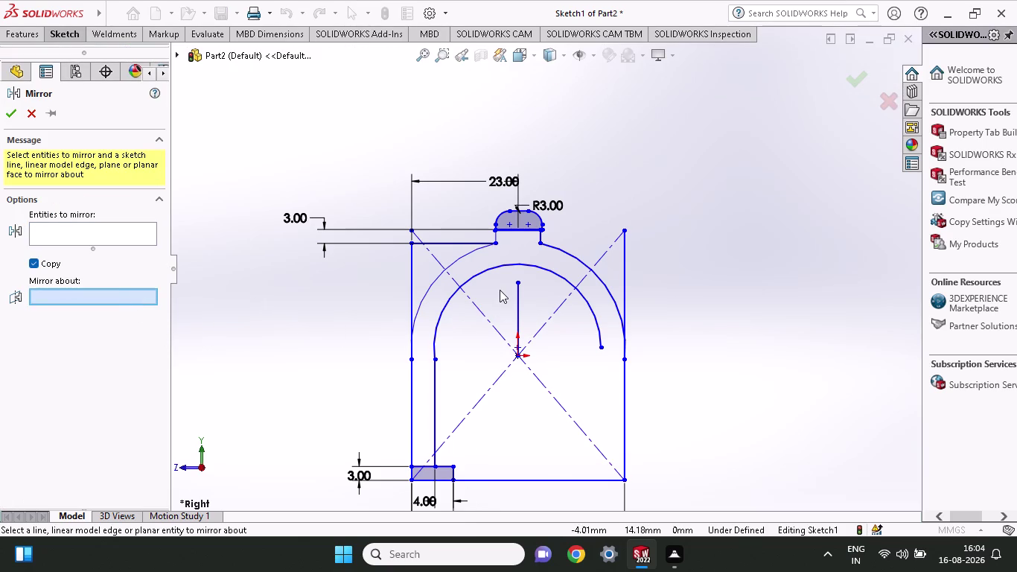
click(515, 303)
click(57, 229)
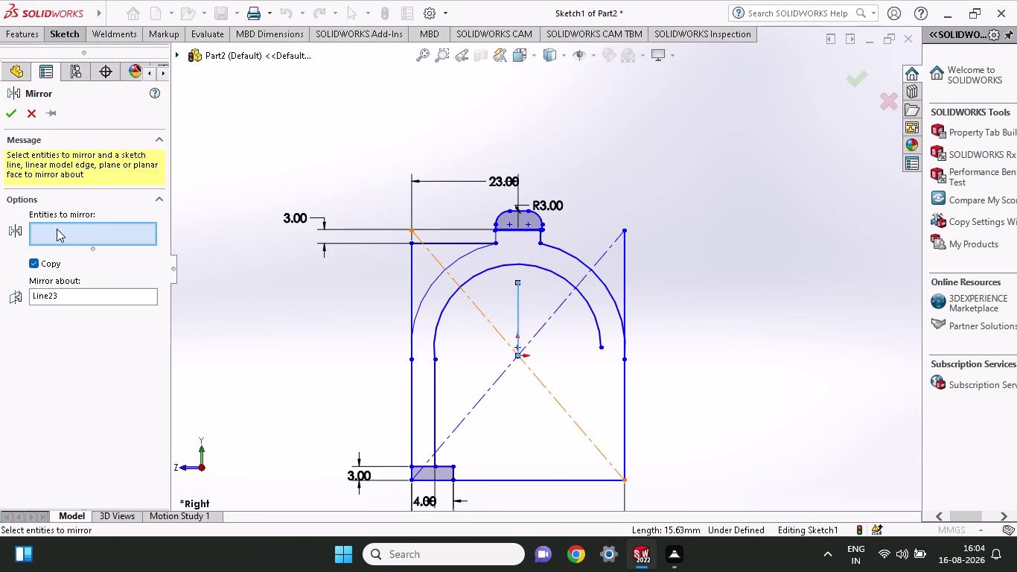
click(432, 472)
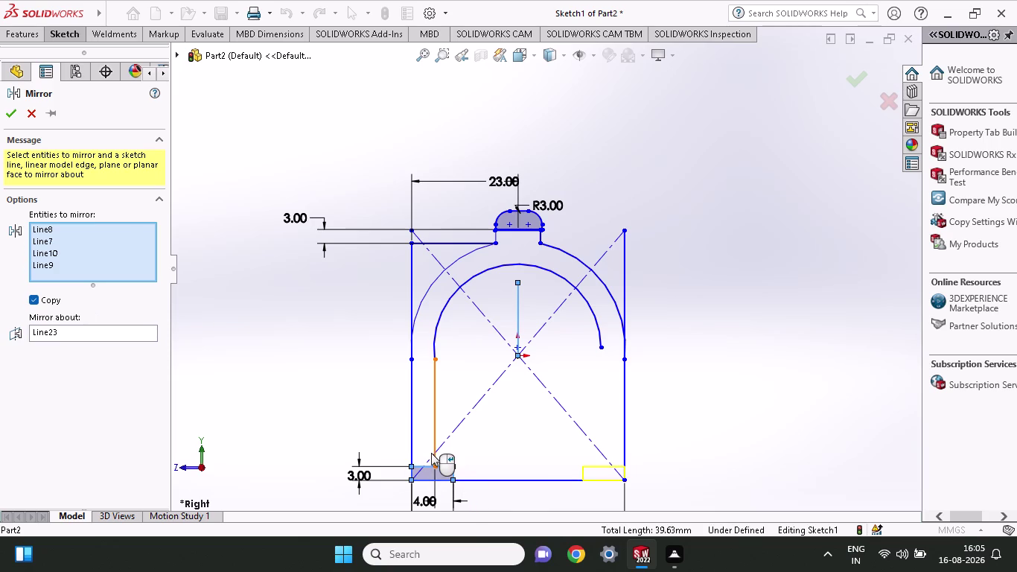
click(431, 452)
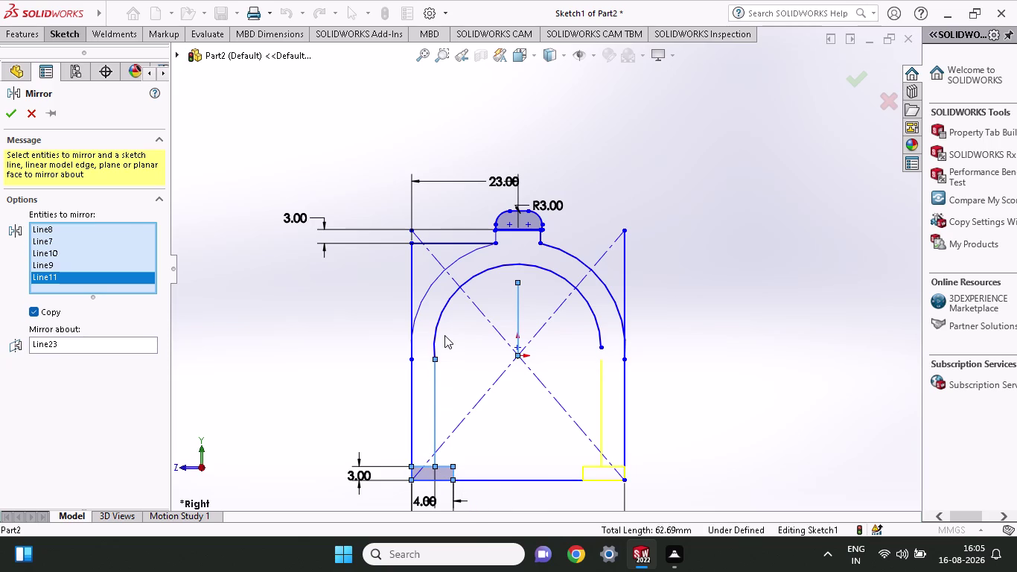
click(435, 346)
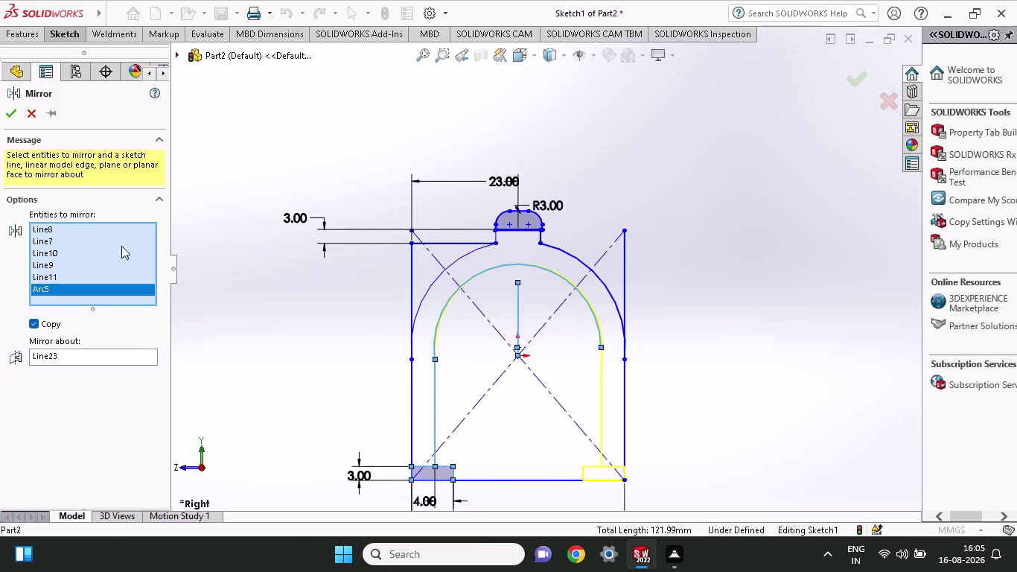
click(6, 115)
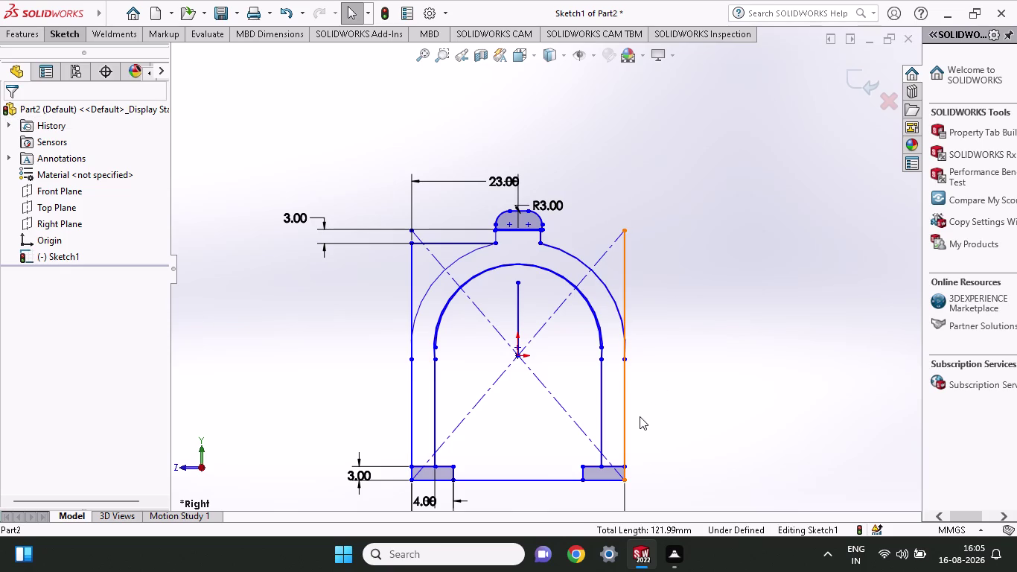
click(73, 42)
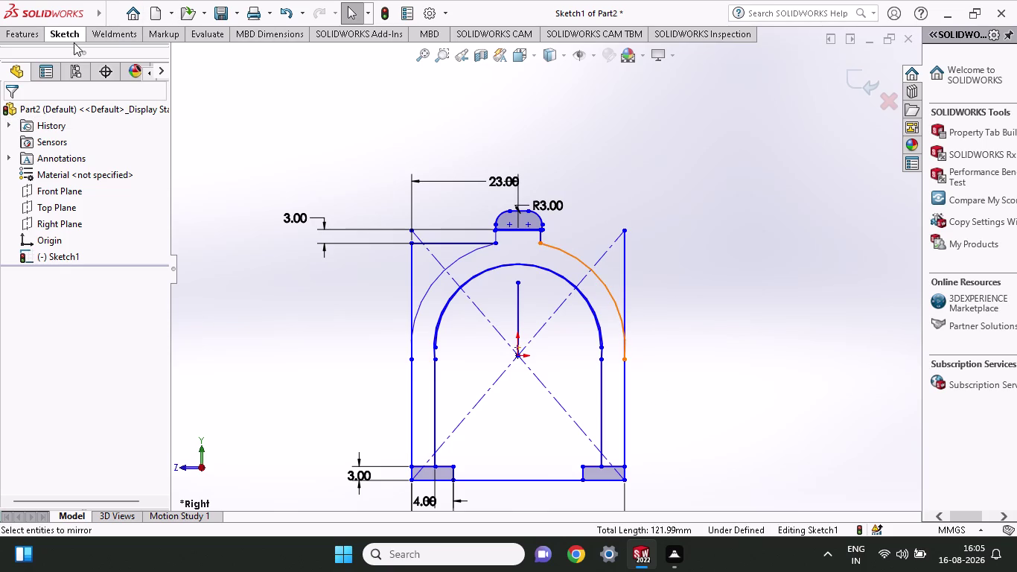
Trim the line under the head bump and the excess arc pieces on the left, top and right.
click(79, 35)
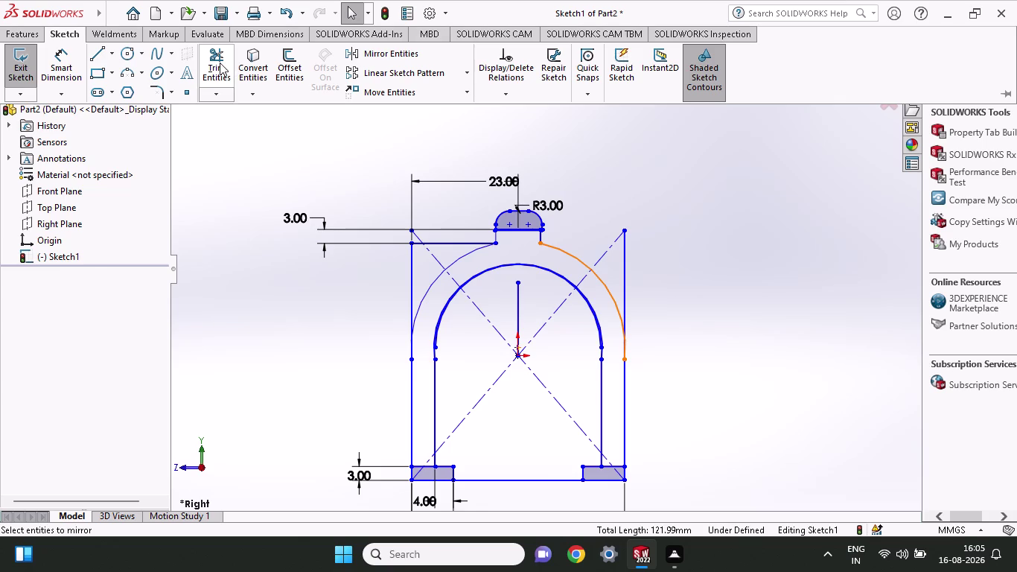
click(220, 62)
click(506, 231)
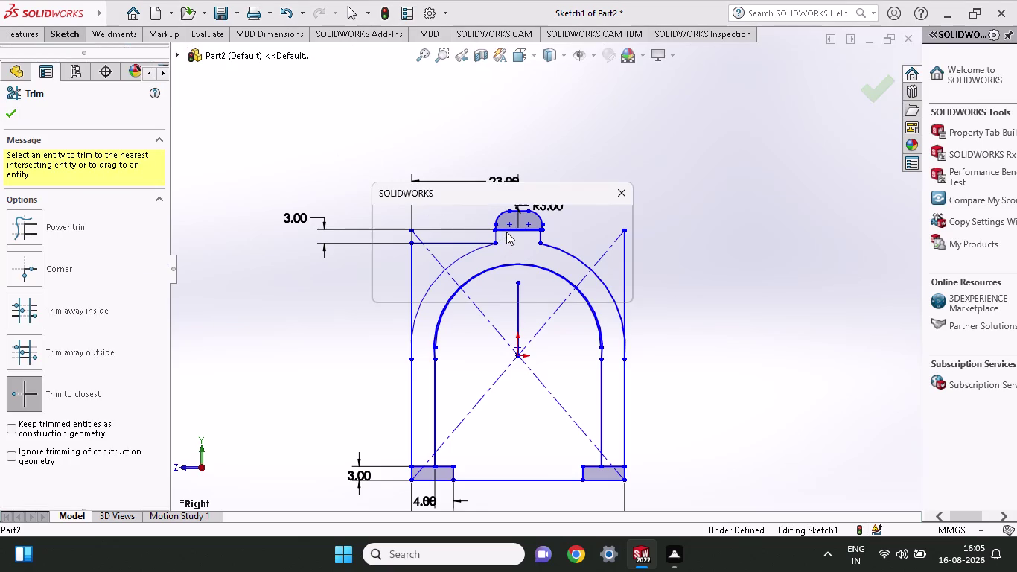
click(528, 278)
click(512, 225)
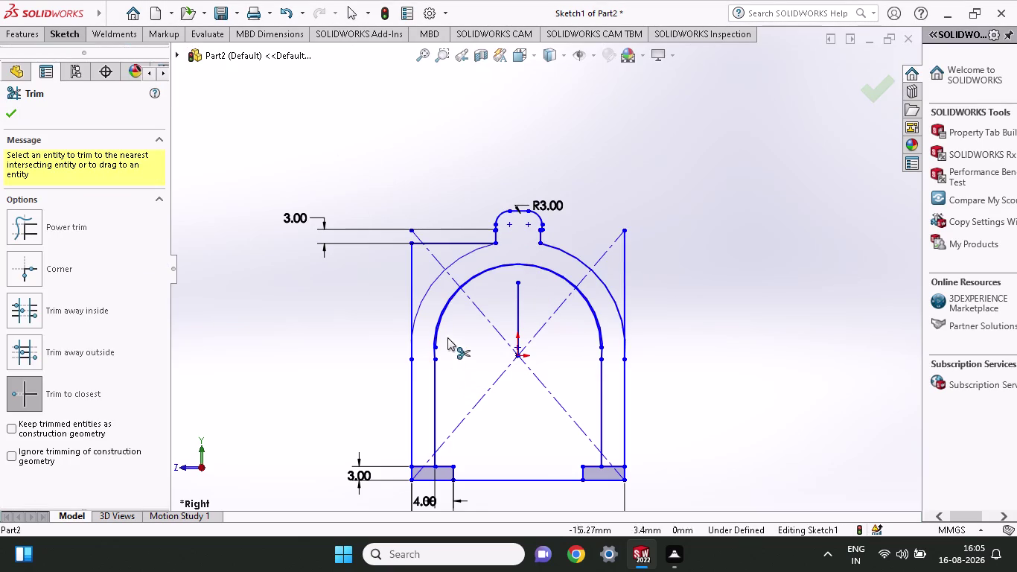
click(454, 297)
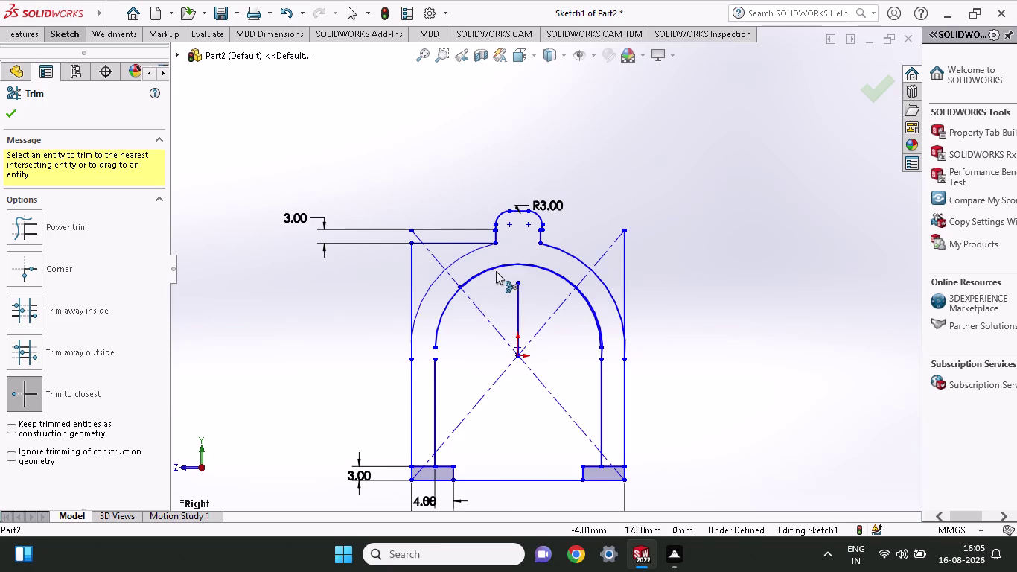
click(496, 271)
click(543, 272)
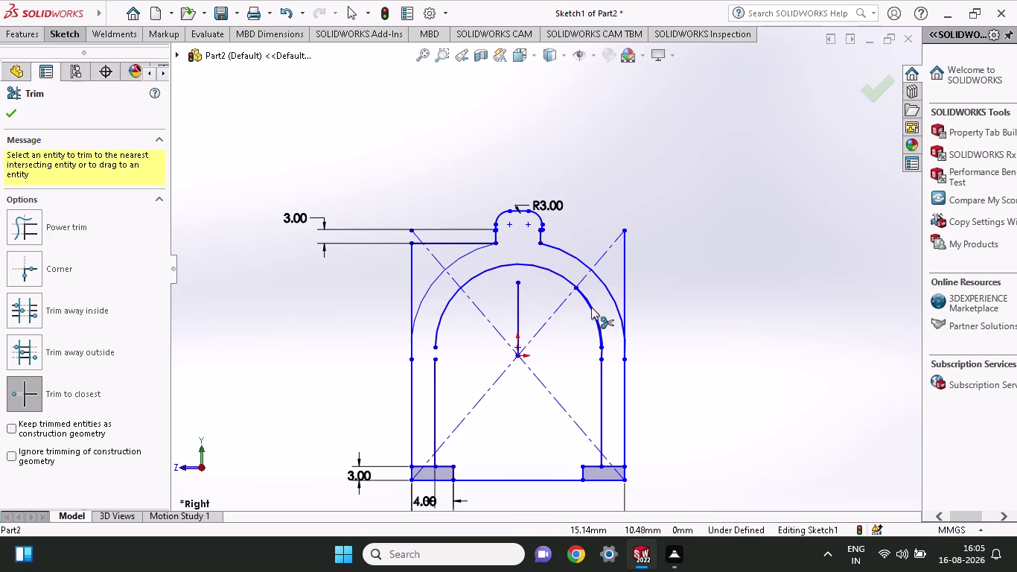
click(592, 308)
click(59, 33)
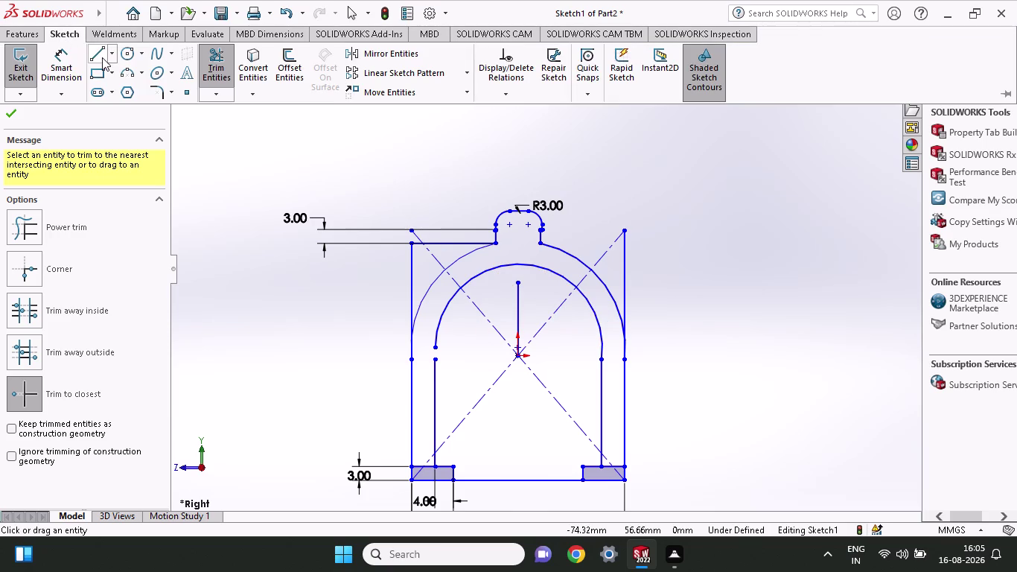
Start a line near the arch's lower left, then cancel it without drawing.
click(102, 57)
click(438, 361)
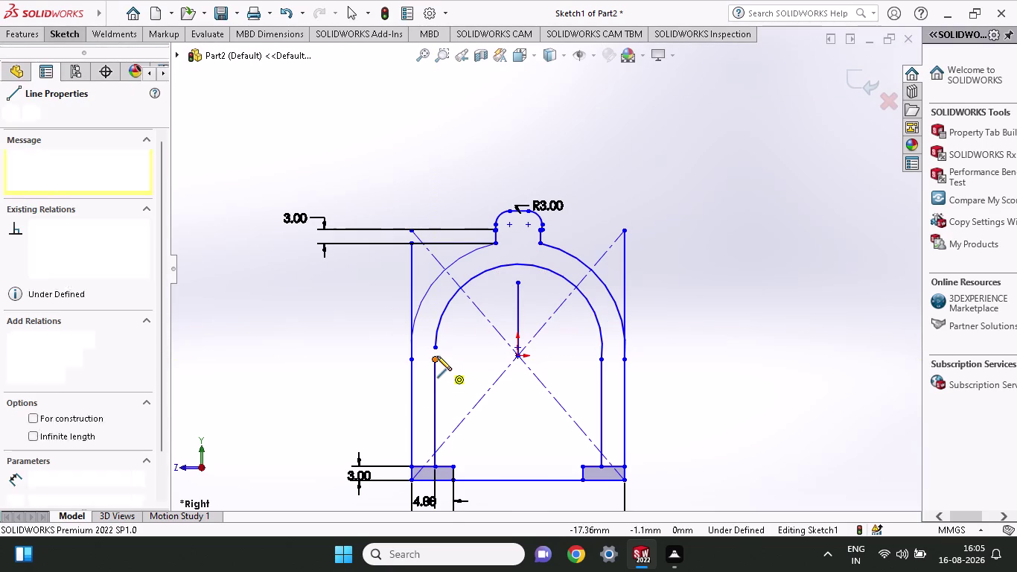
click(436, 348)
right_click(456, 362)
click(471, 369)
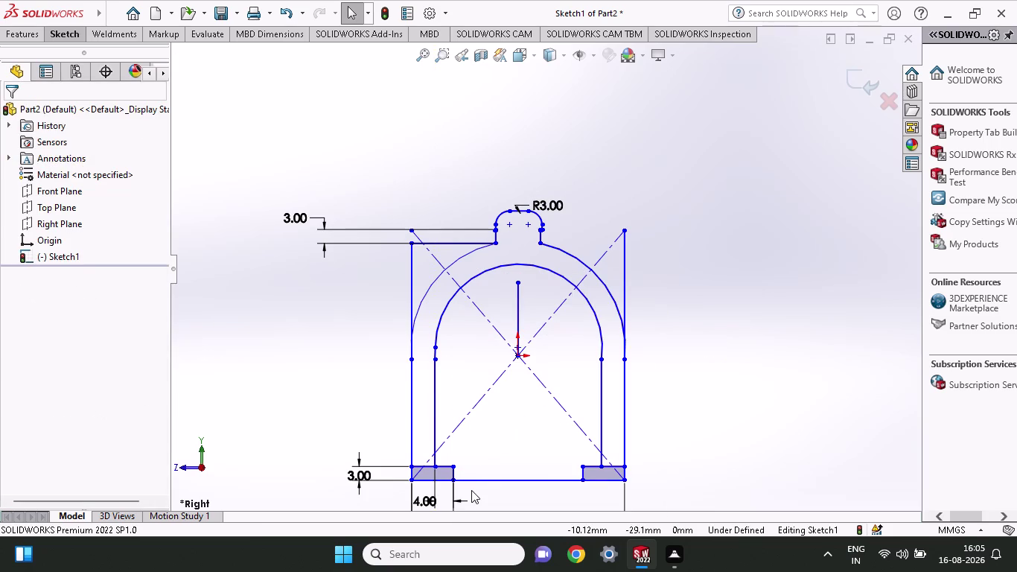
Trim the bottom-left foot line, outer left line, and stray top-left and head-bump arc pieces.
scroll(down, 3)
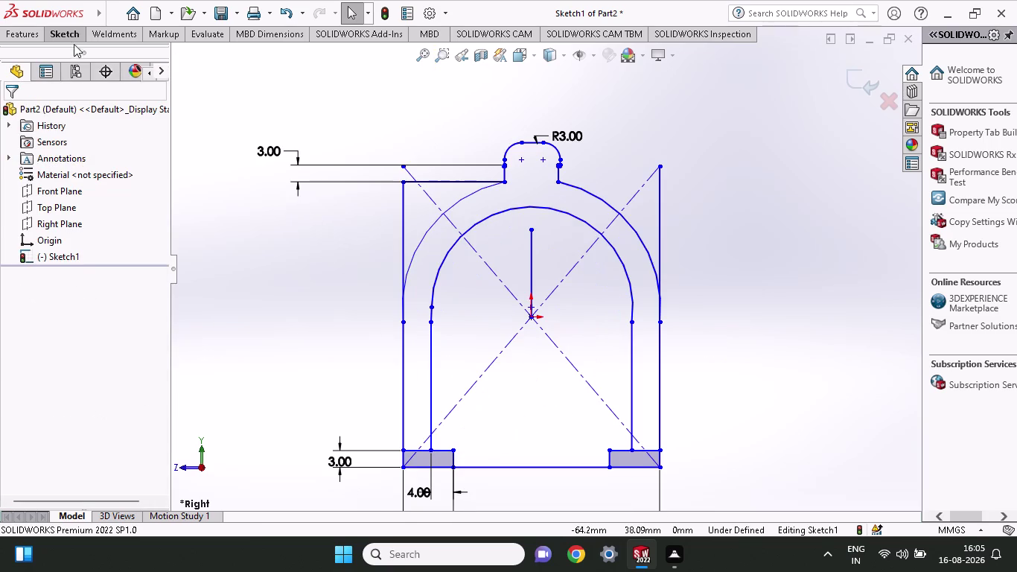
click(64, 35)
click(206, 69)
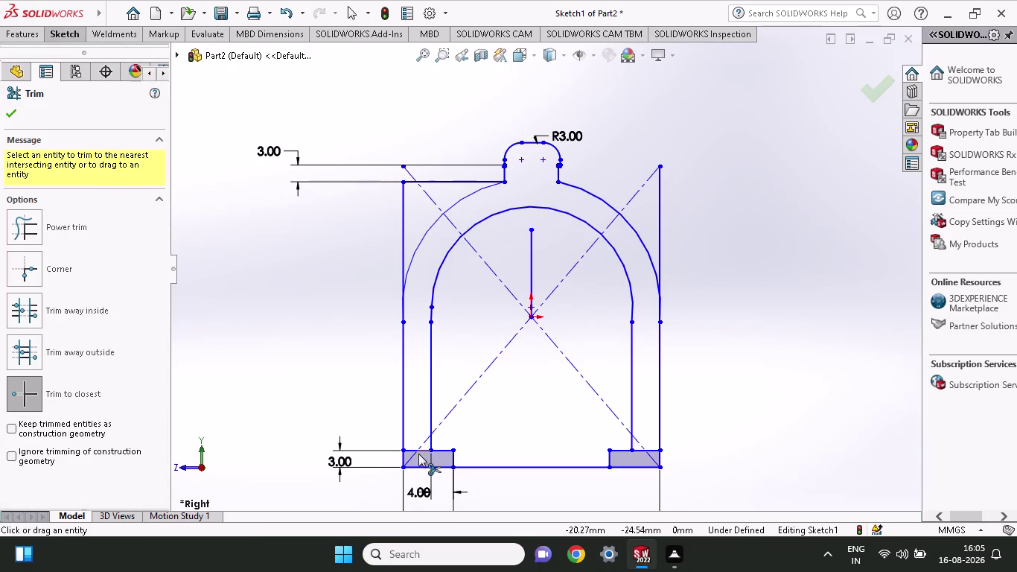
click(418, 447)
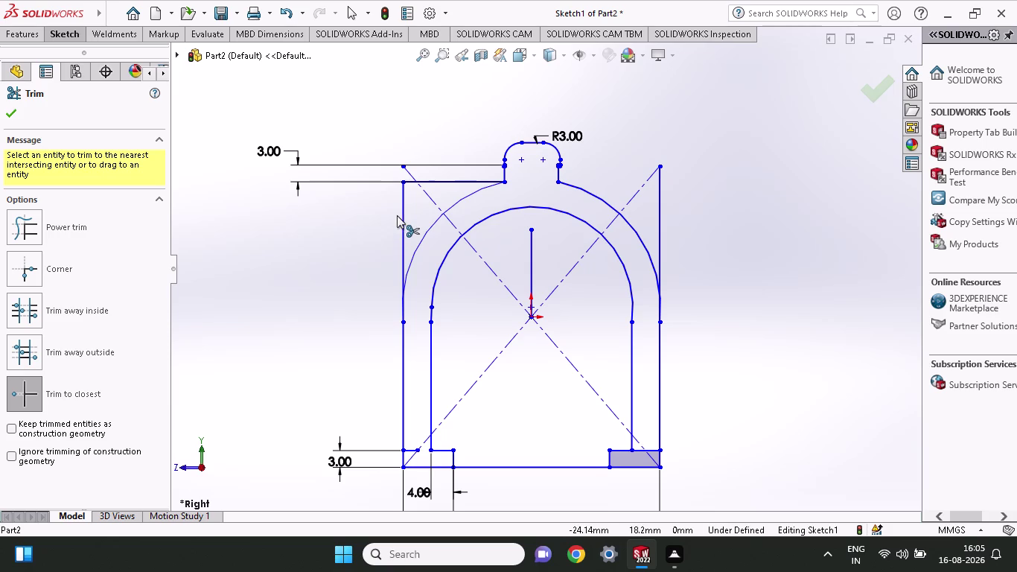
click(400, 218)
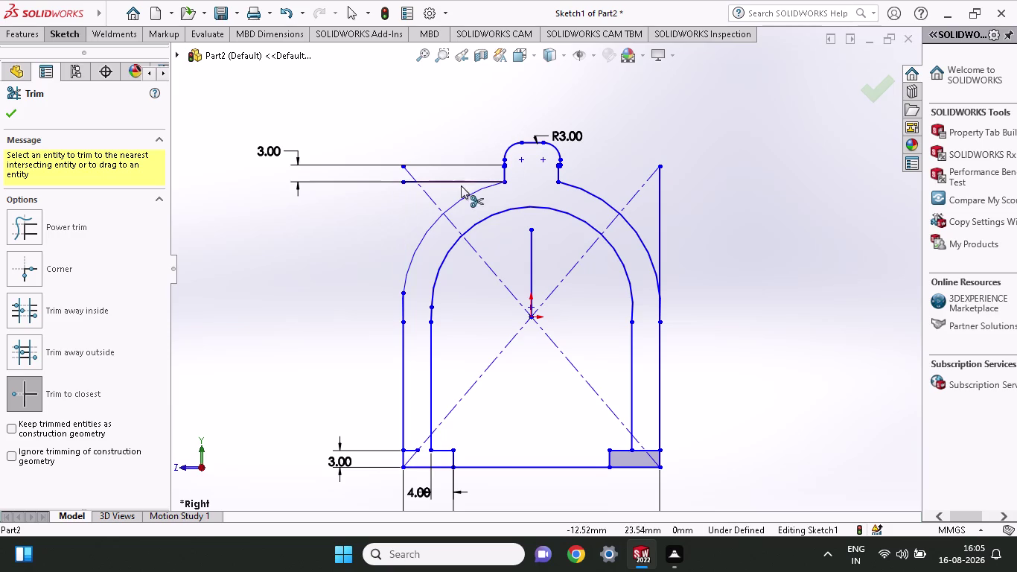
click(461, 178)
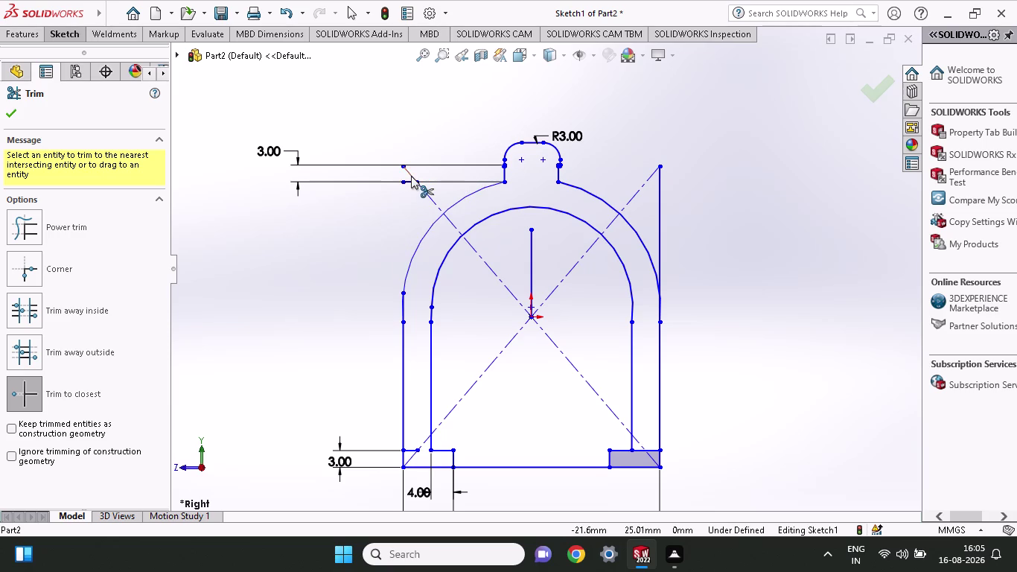
click(411, 176)
click(526, 291)
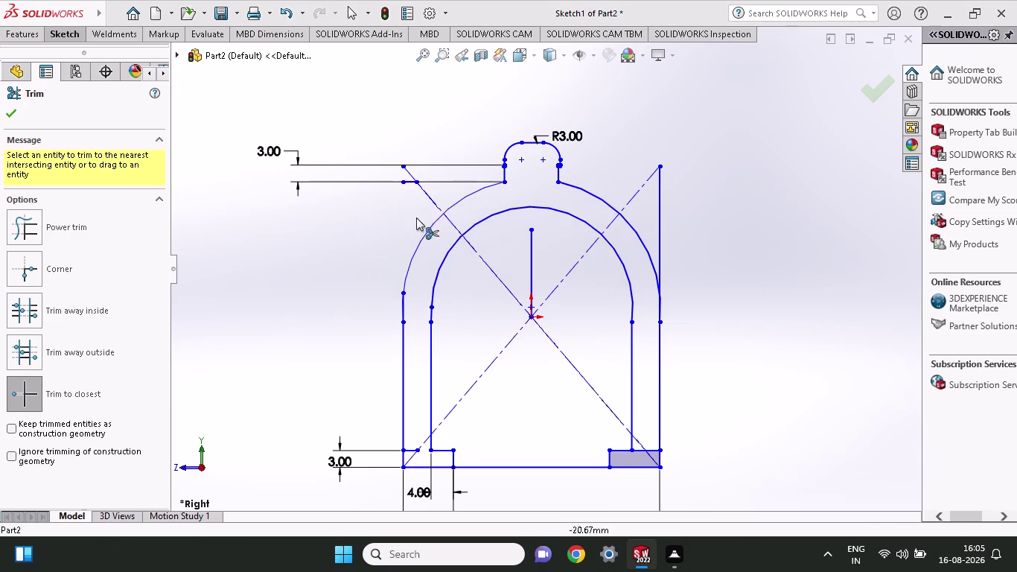
click(408, 181)
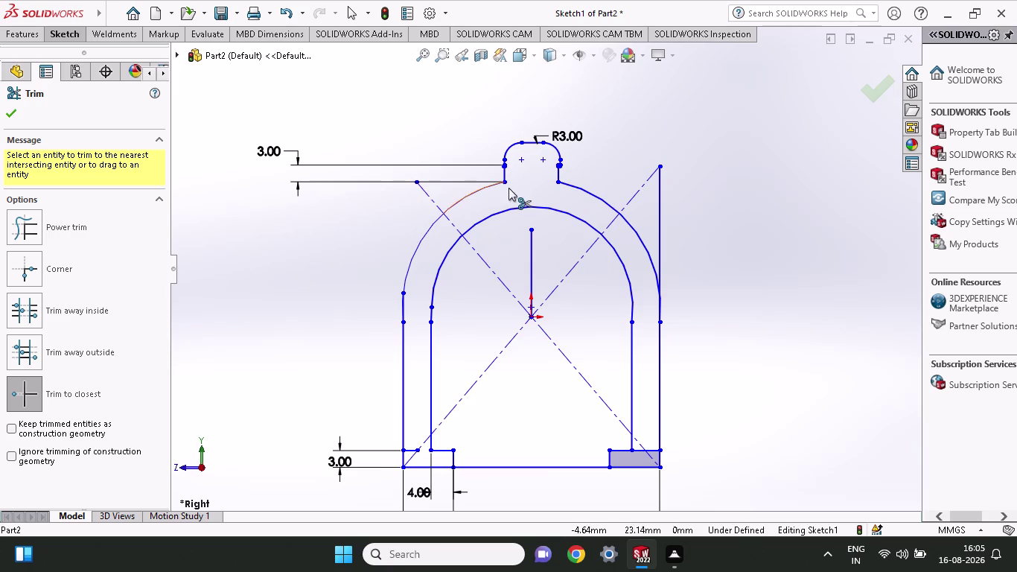
click(663, 222)
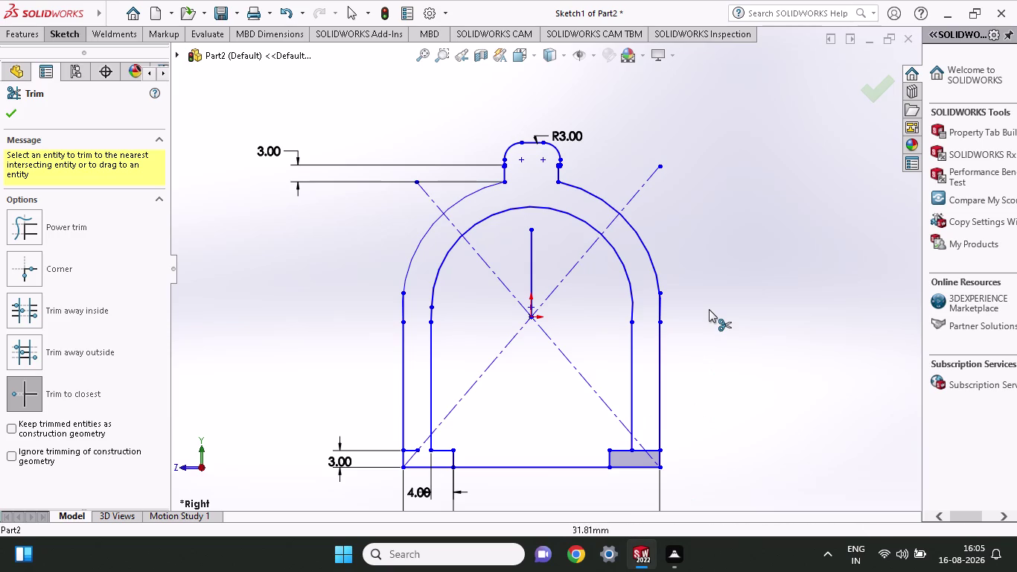
Zoom in to check, then trim the bottom-right foot line and corner leftovers.
scroll(up, 3)
scroll(down, 3)
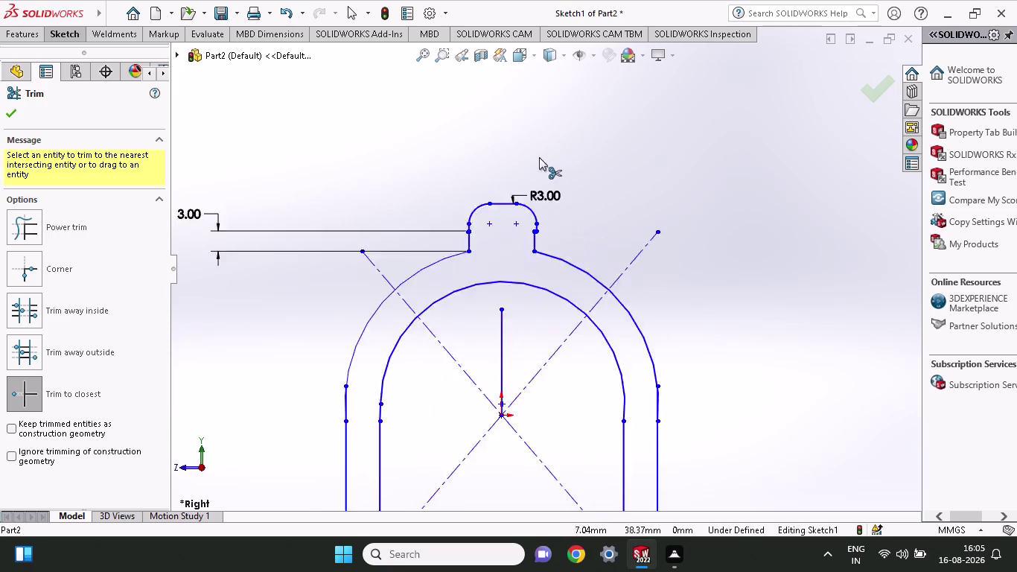
scroll(down, 3)
scroll(down, 3)
scroll(down, 3)
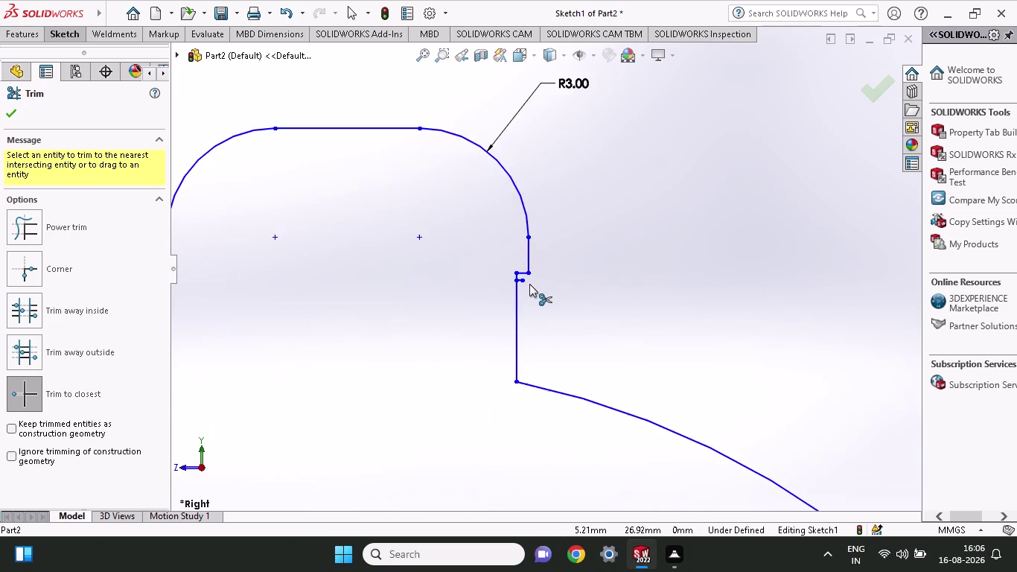
scroll(down, 3)
scroll(up, 3)
scroll(up, 3)
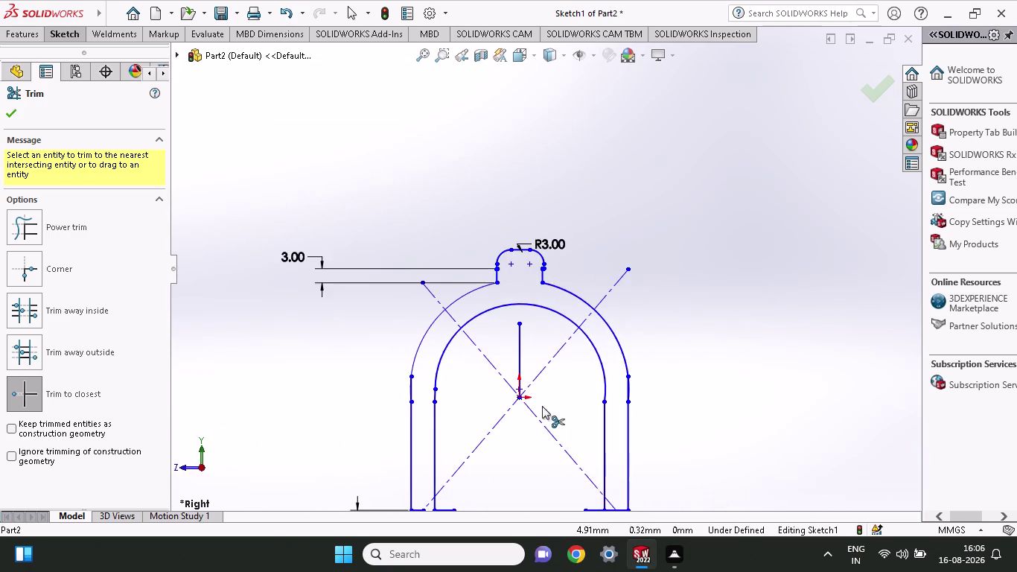
scroll(up, 3)
scroll(down, 3)
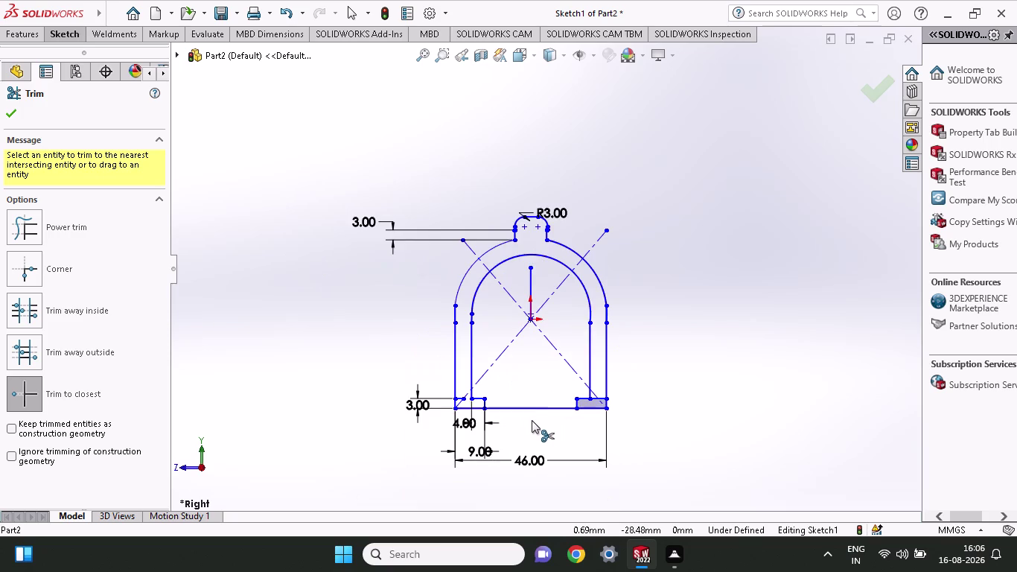
click(530, 407)
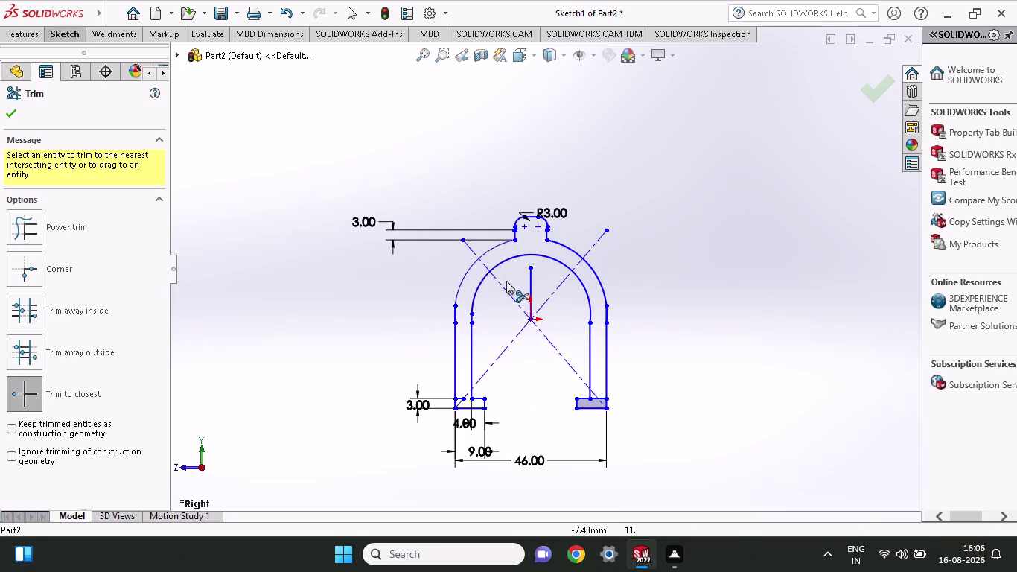
click(597, 397)
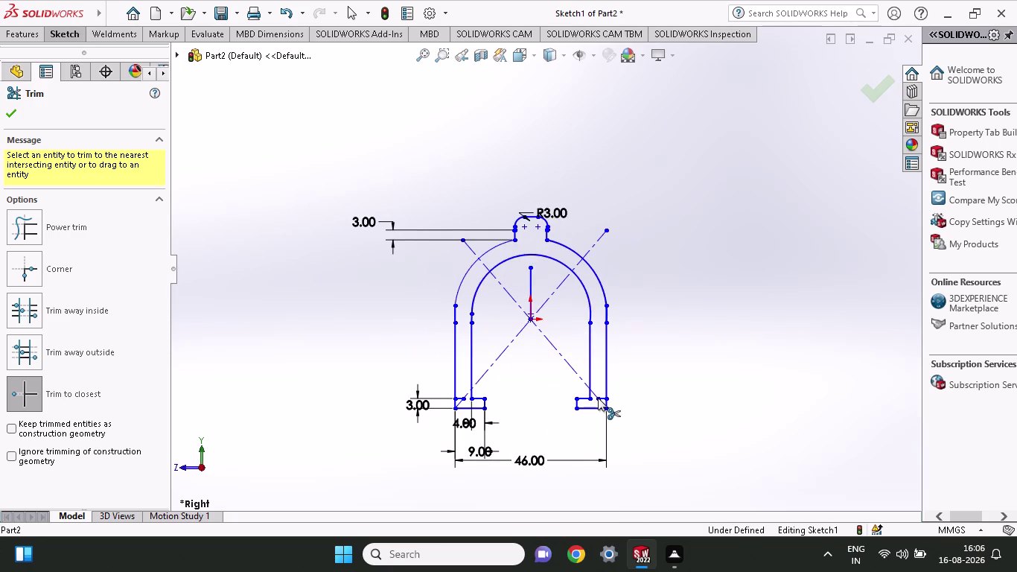
scroll(up, 3)
scroll(down, 3)
scroll(down, 3)
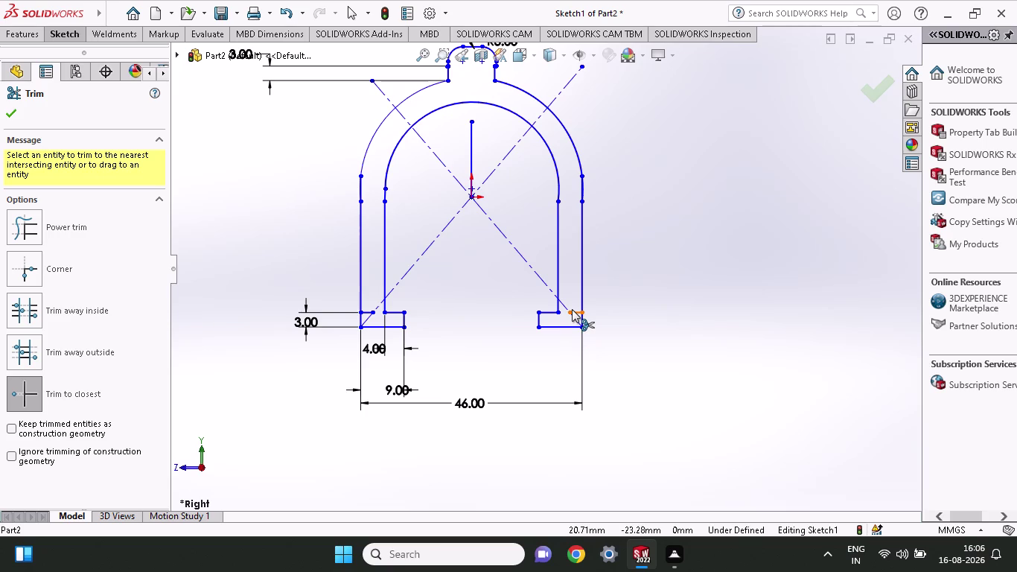
click(571, 309)
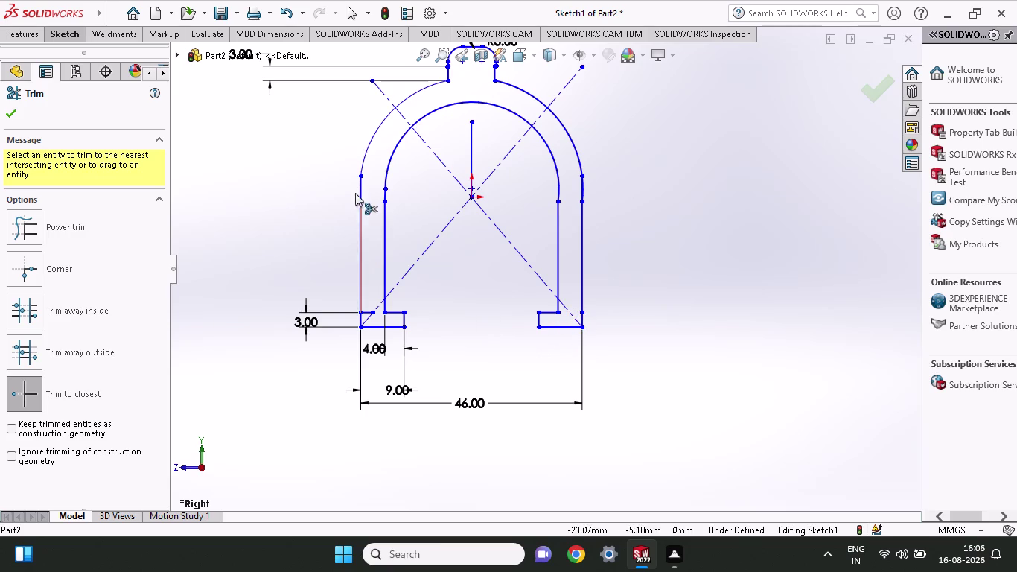
click(11, 117)
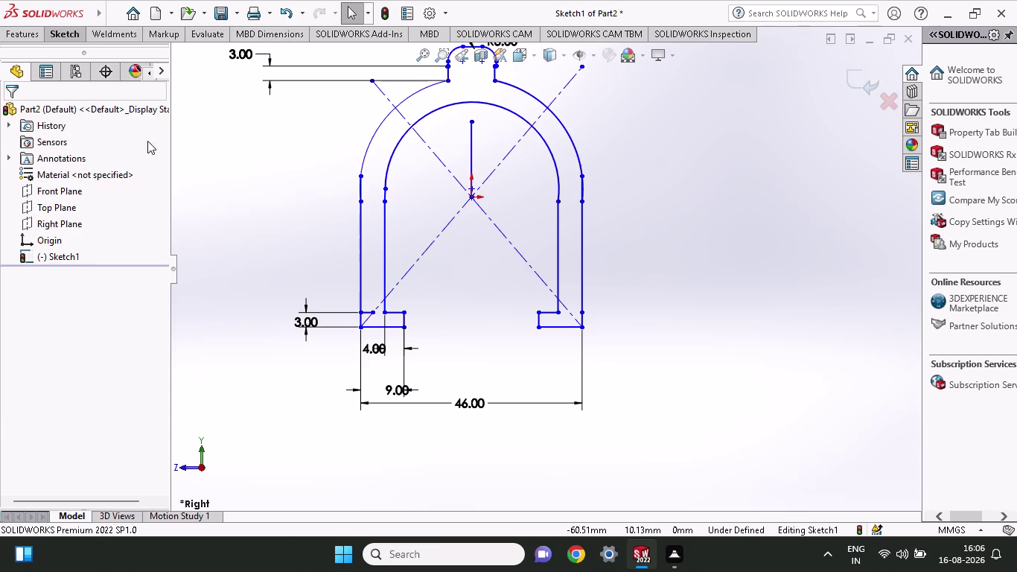
Extrude the arch sketch region 13 mm as a blind Boss-Extrude.
click(27, 44)
click(26, 37)
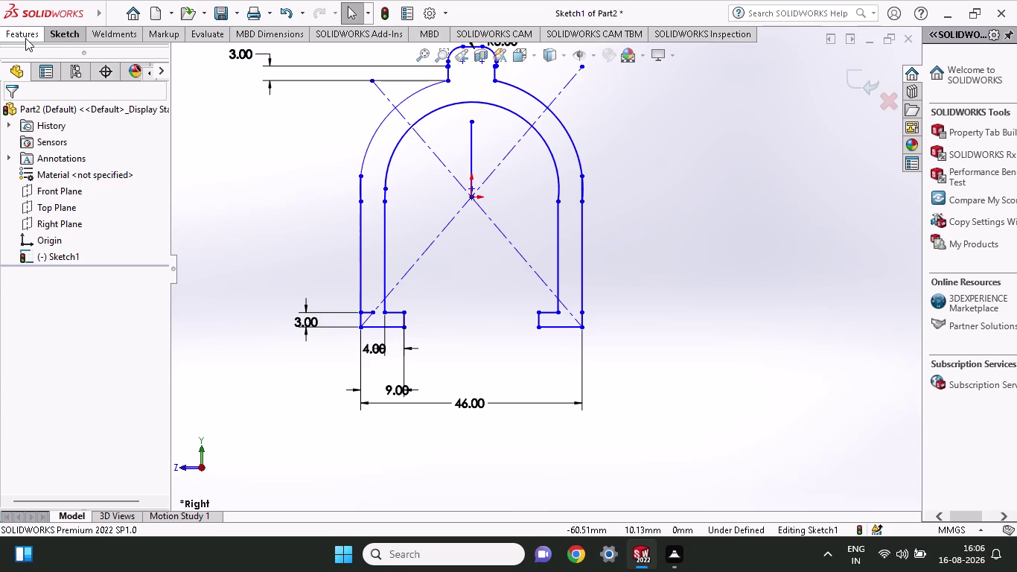
click(23, 73)
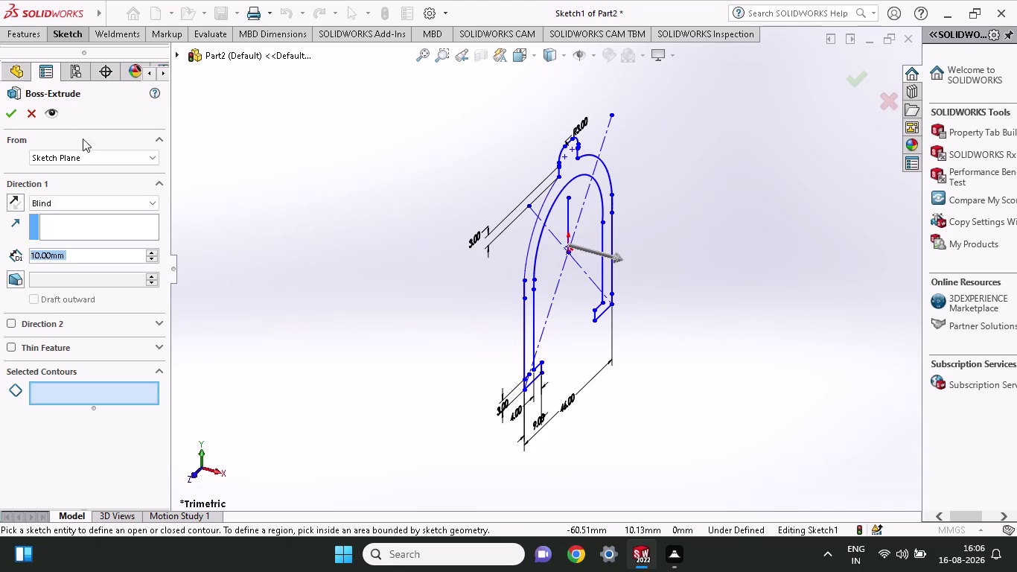
click(526, 350)
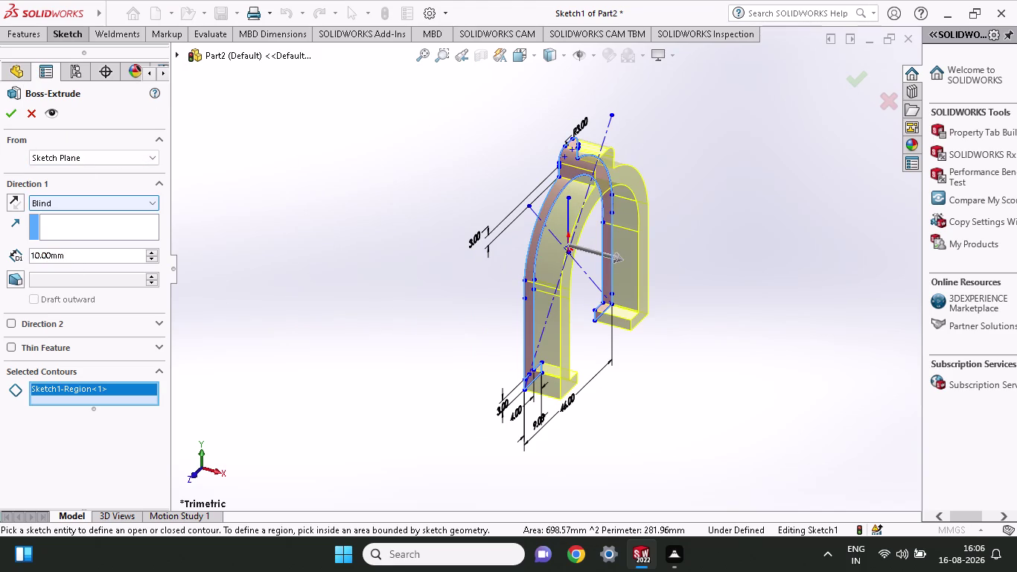
drag(75, 254, 0, 258)
text(13)
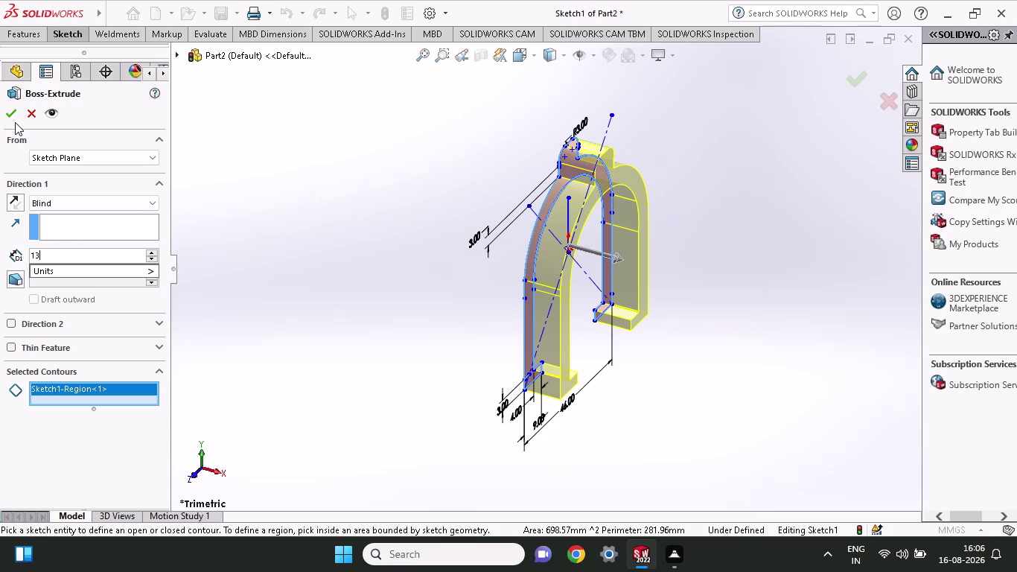
click(6, 107)
click(6, 106)
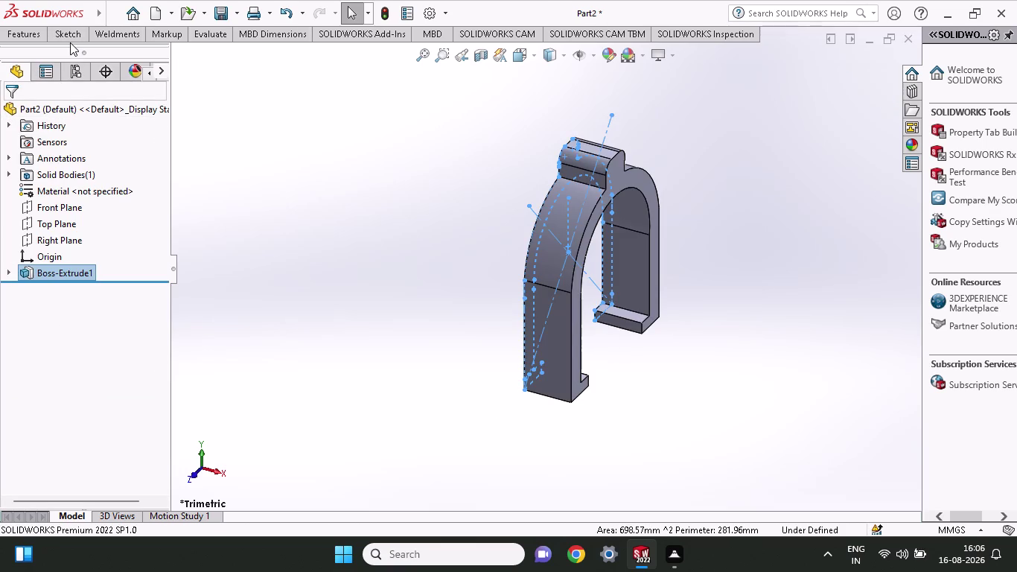
Start a sketch on the clamp's narrow flat face, viewed normal to it, and draw a circle.
middle_drag(668, 116, 665, 218)
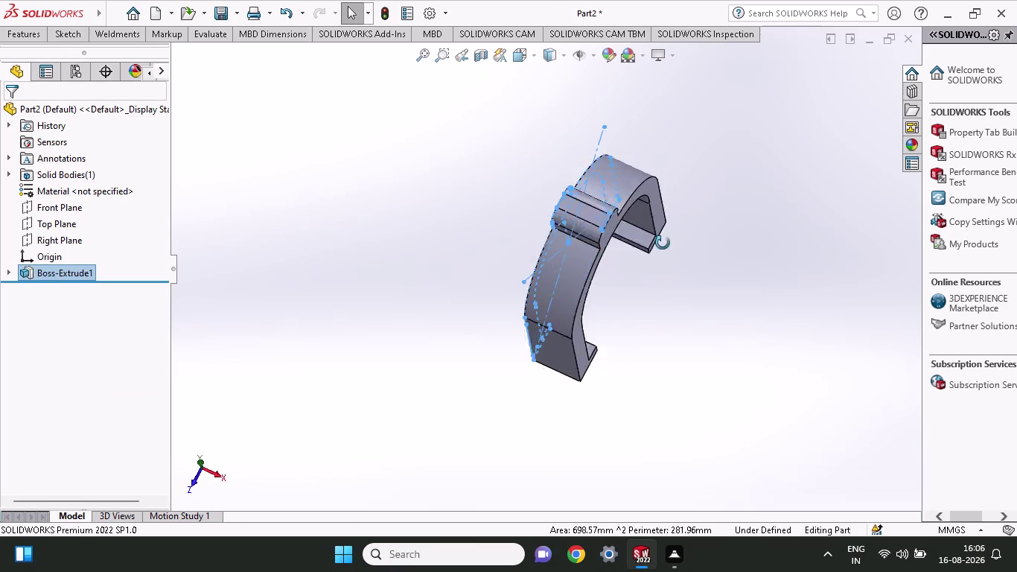
middle_drag(665, 218, 663, 257)
click(571, 246)
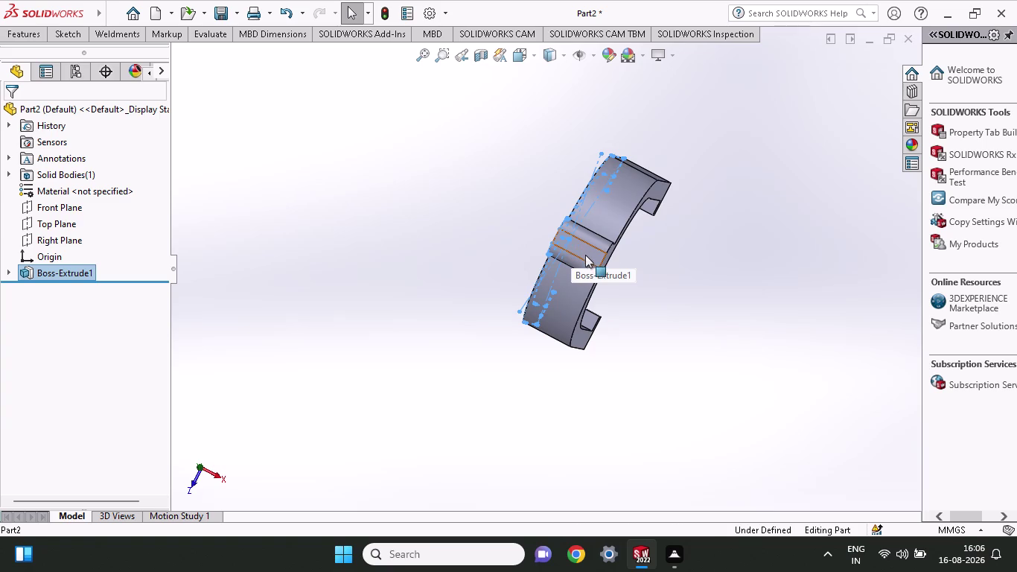
click(631, 201)
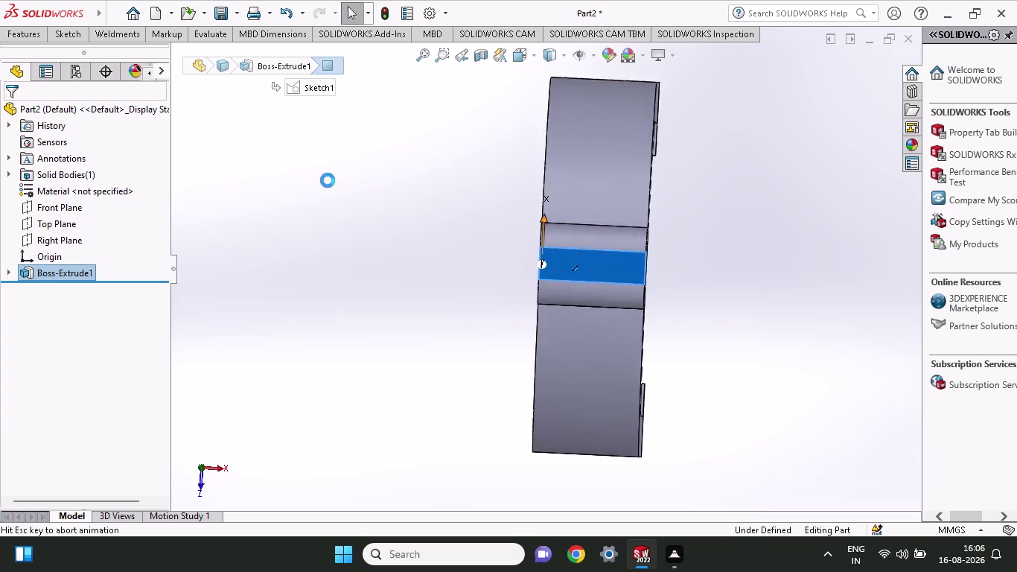
click(69, 32)
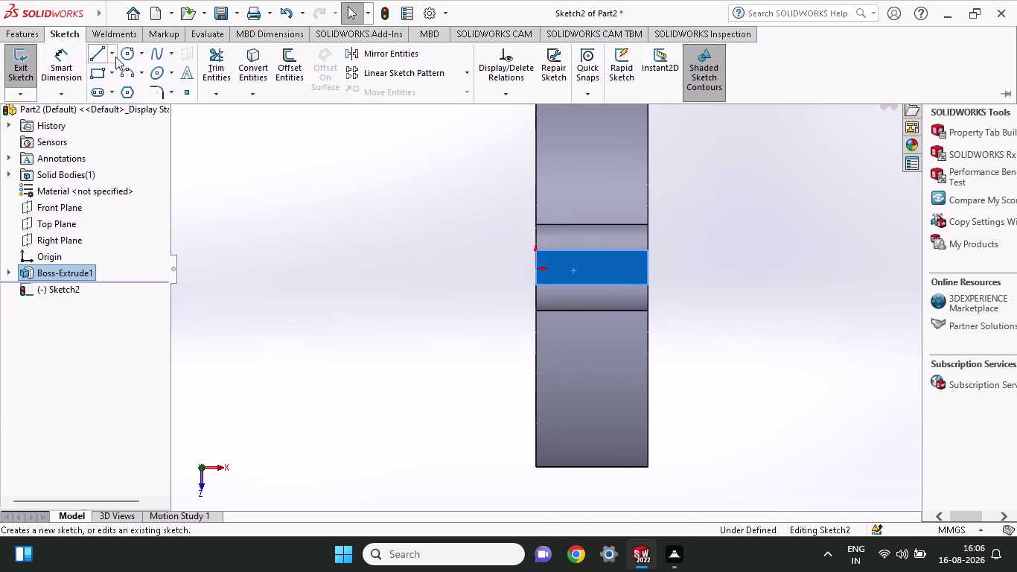
click(120, 54)
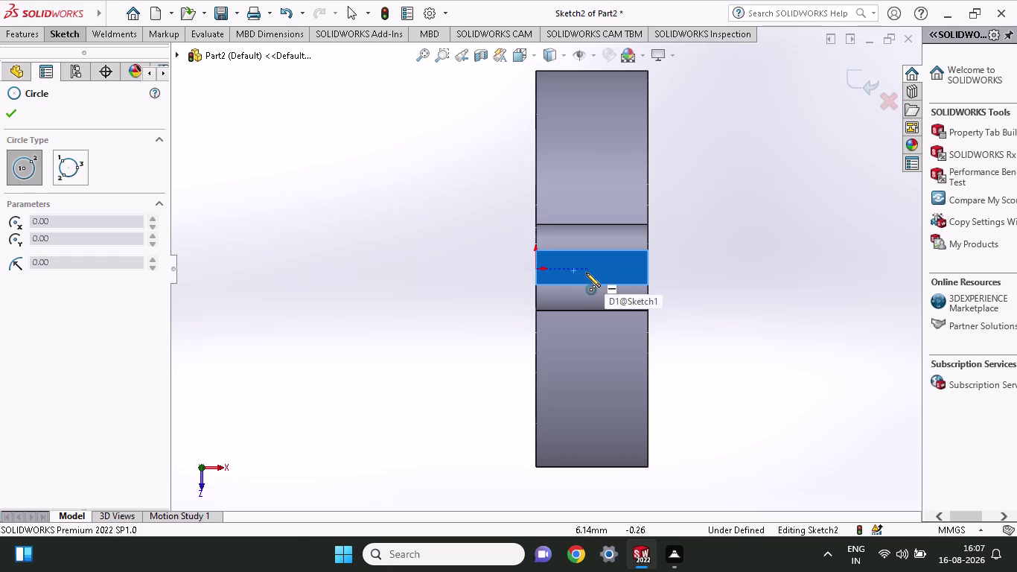
click(589, 268)
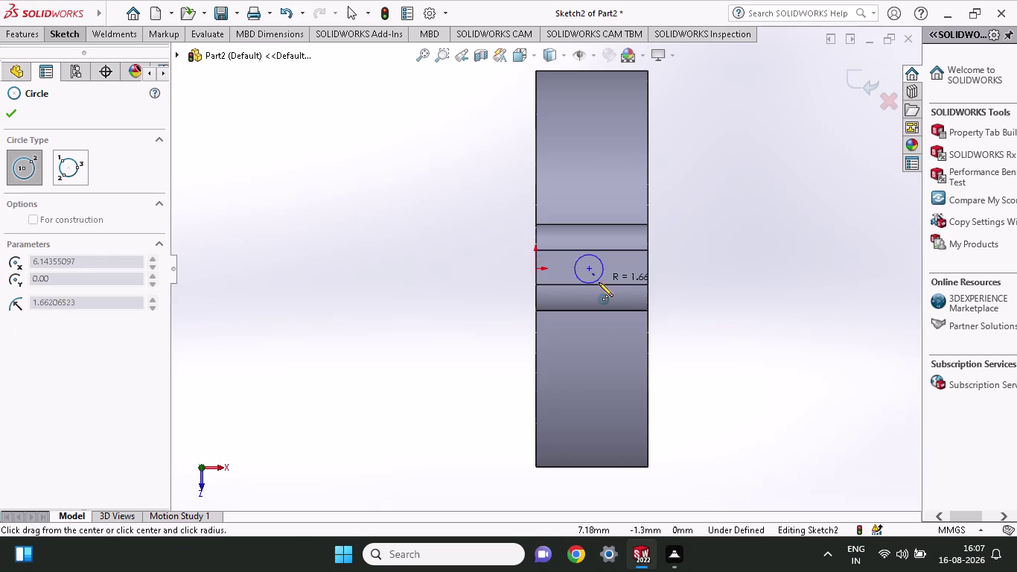
click(592, 275)
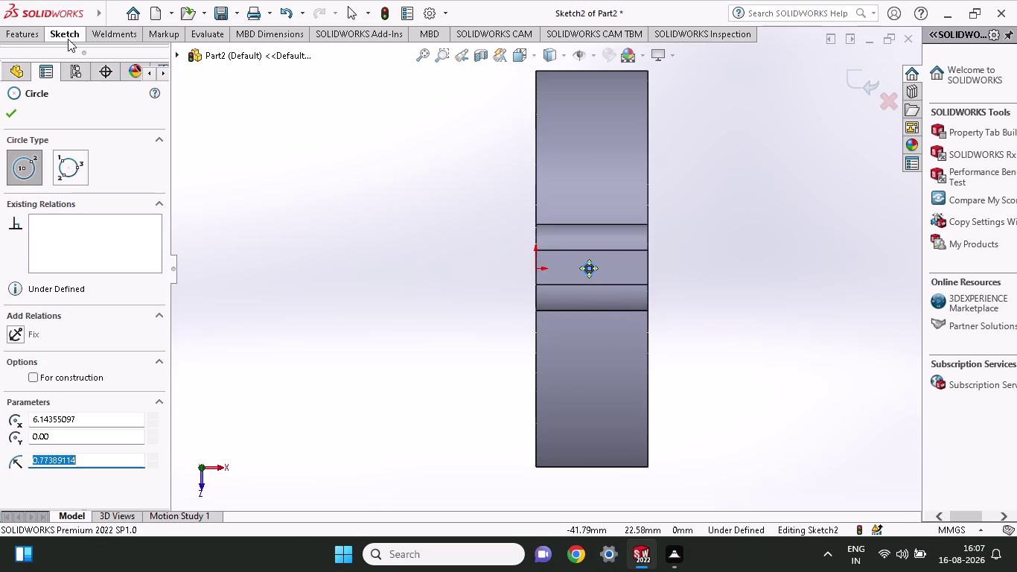
click(68, 39)
click(80, 76)
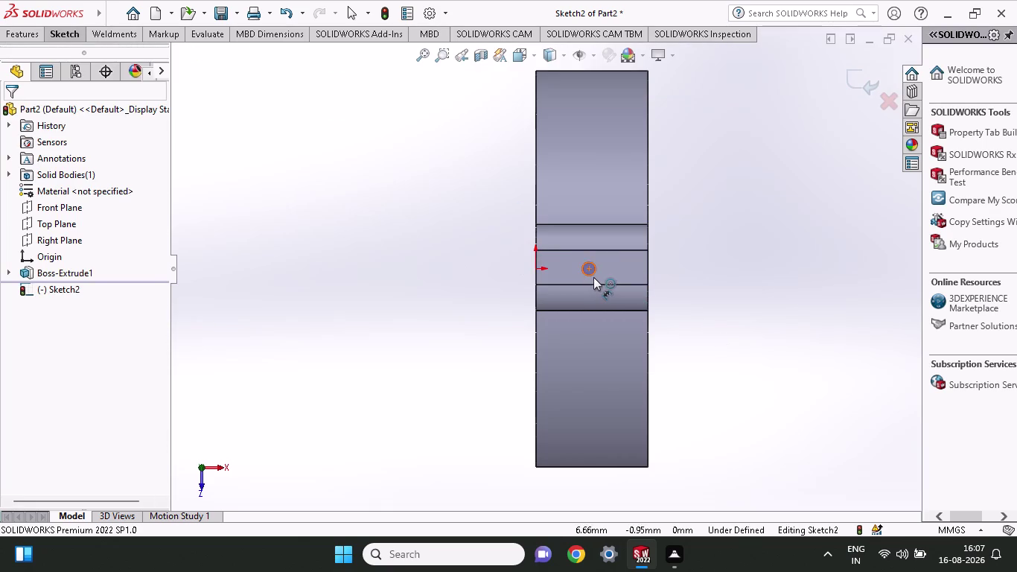
Dimension the circle to a 4 mm diameter.
click(592, 274)
click(486, 279)
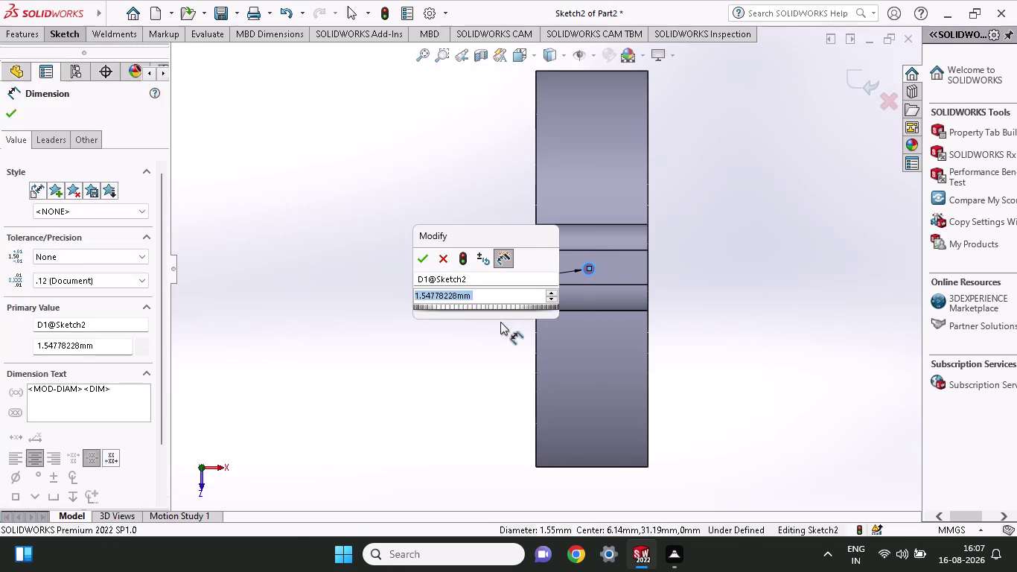
key(4)
click(424, 252)
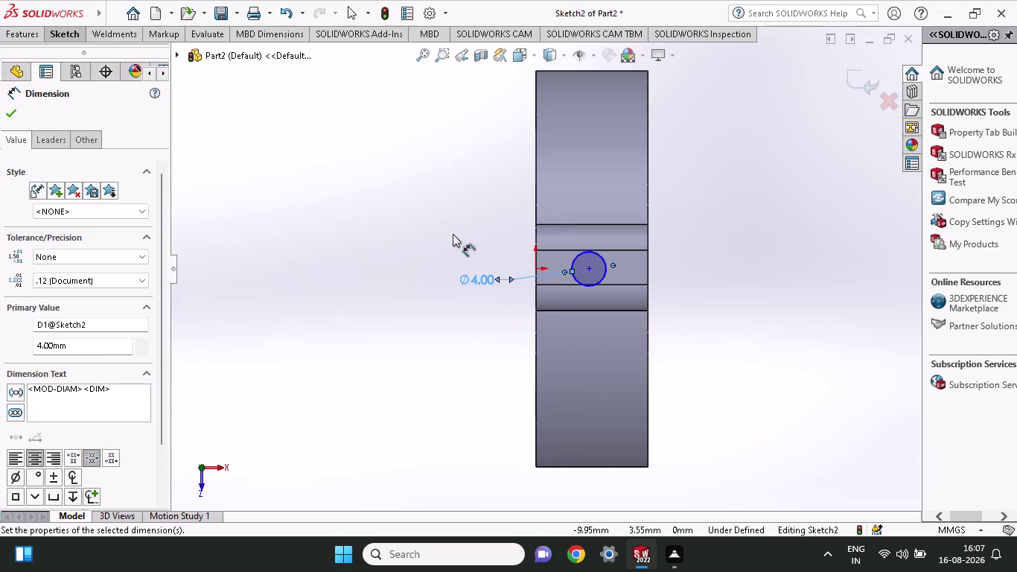
click(59, 34)
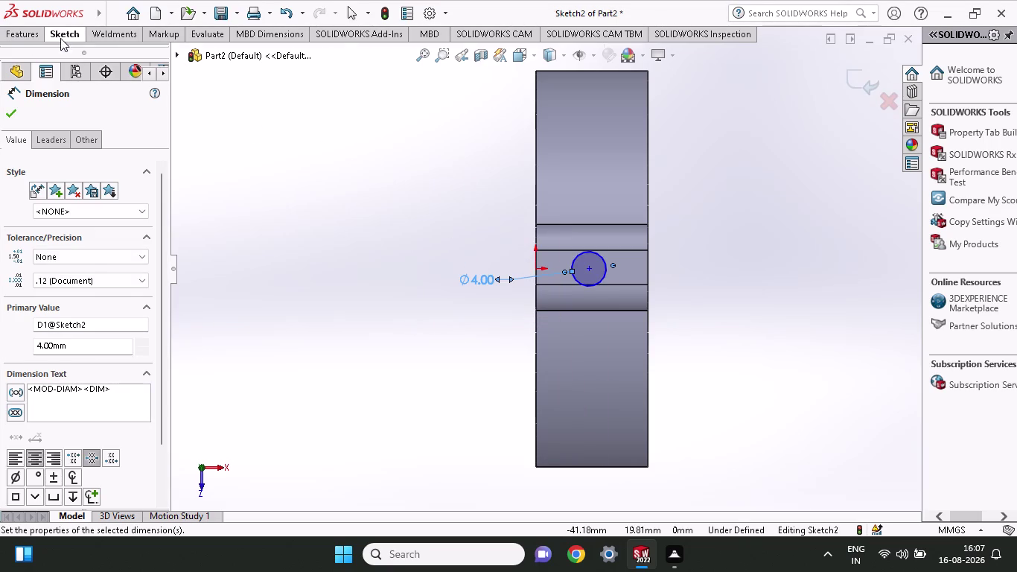
Locate the circle centre 6 mm from the face's left edge.
click(65, 66)
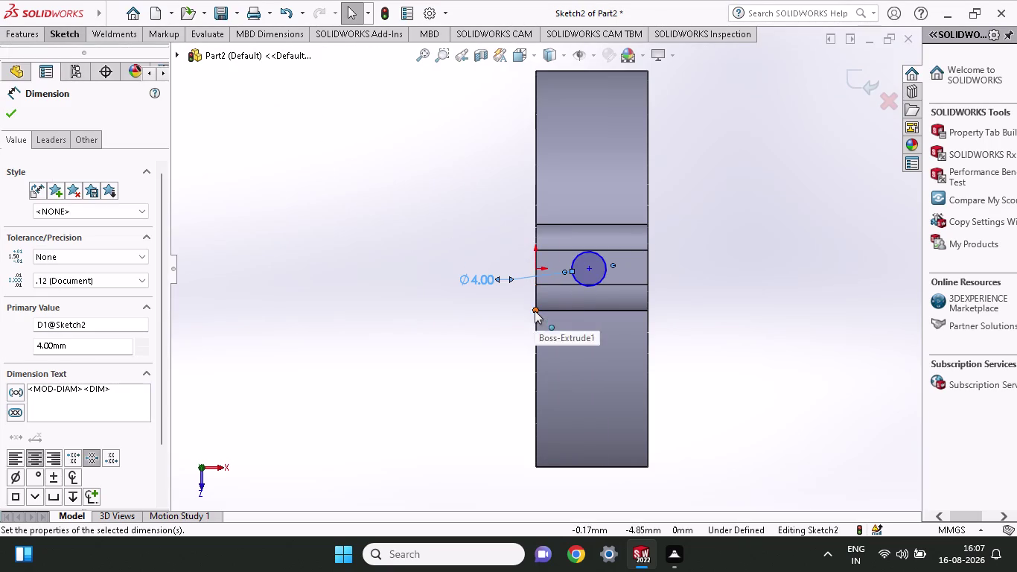
click(58, 36)
click(67, 58)
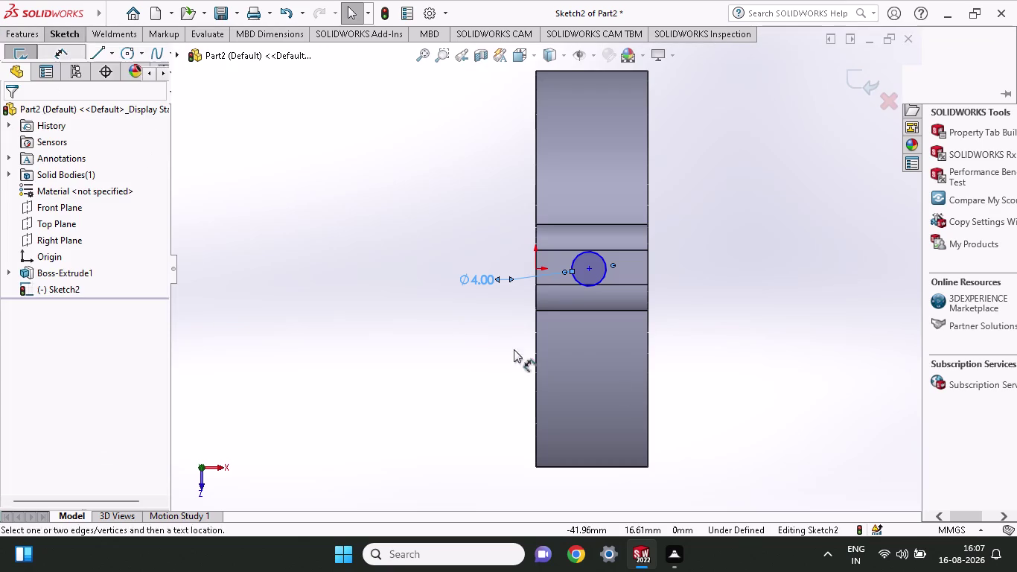
click(539, 311)
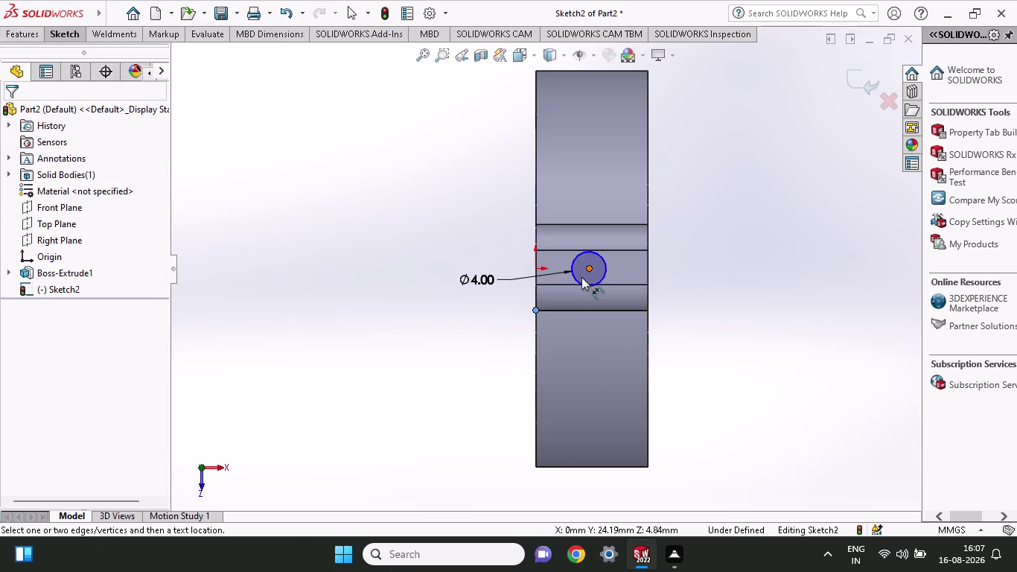
click(591, 268)
click(567, 350)
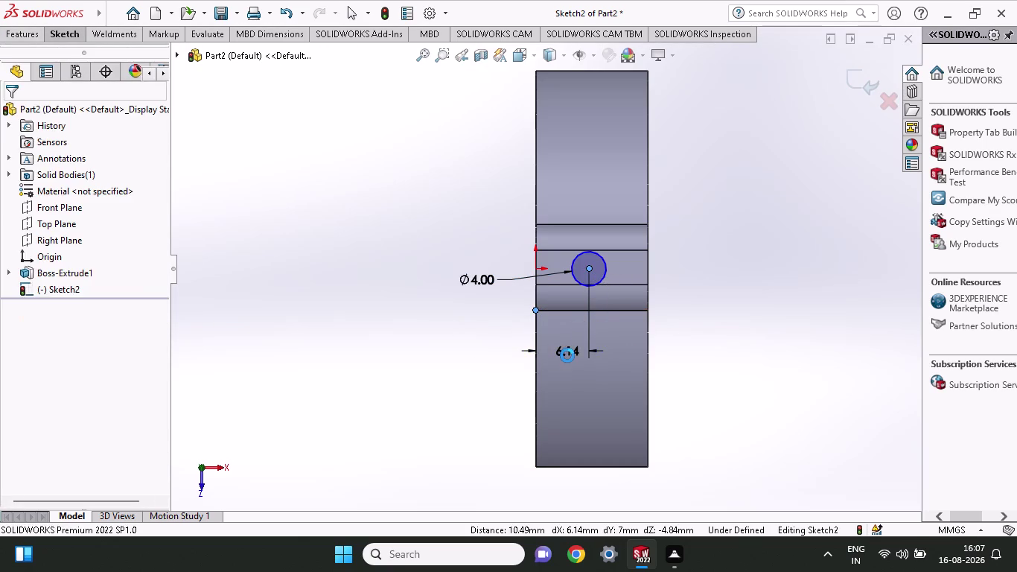
key(6)
key(Return)
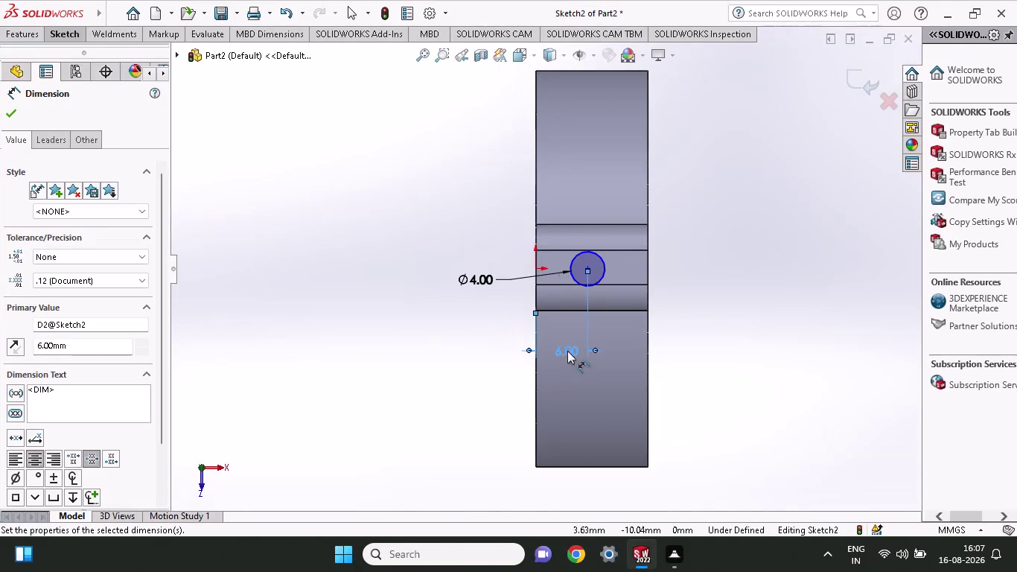
click(13, 110)
click(38, 37)
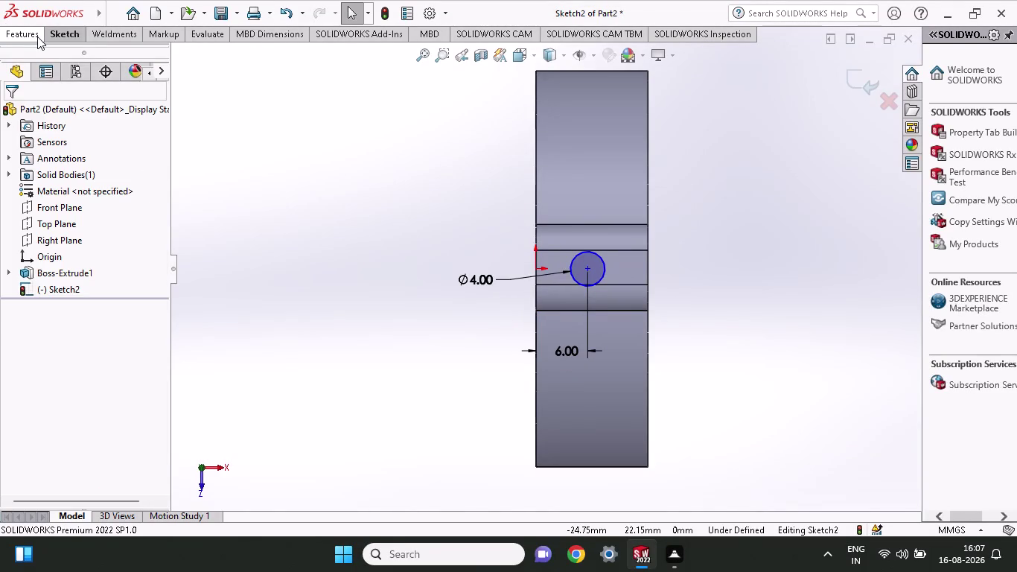
click(207, 57)
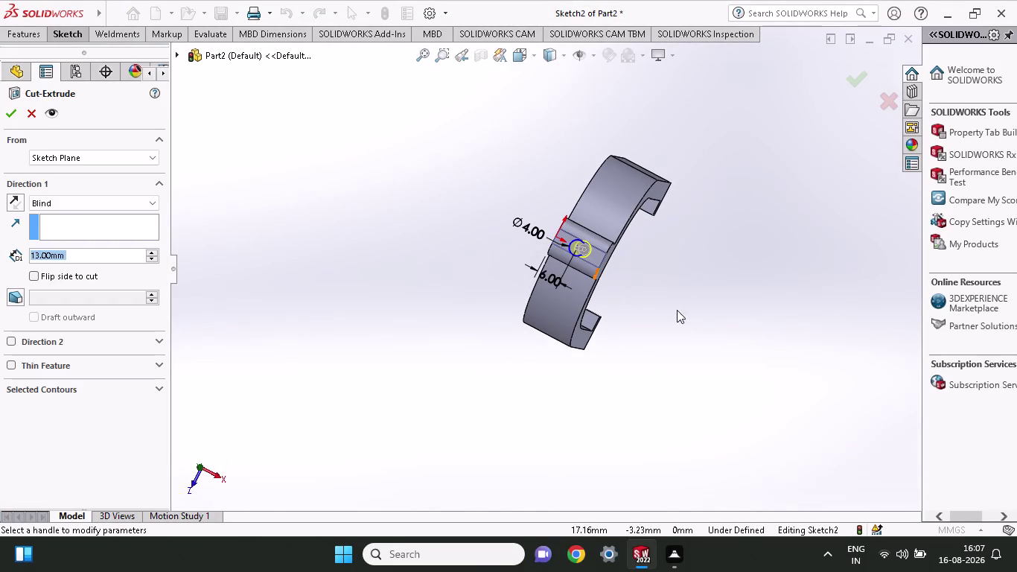
Extrude-cut the 4 mm circle Through All to bore a hole through the clamp.
scroll(up, 3)
middle_drag(707, 319, 637, 240)
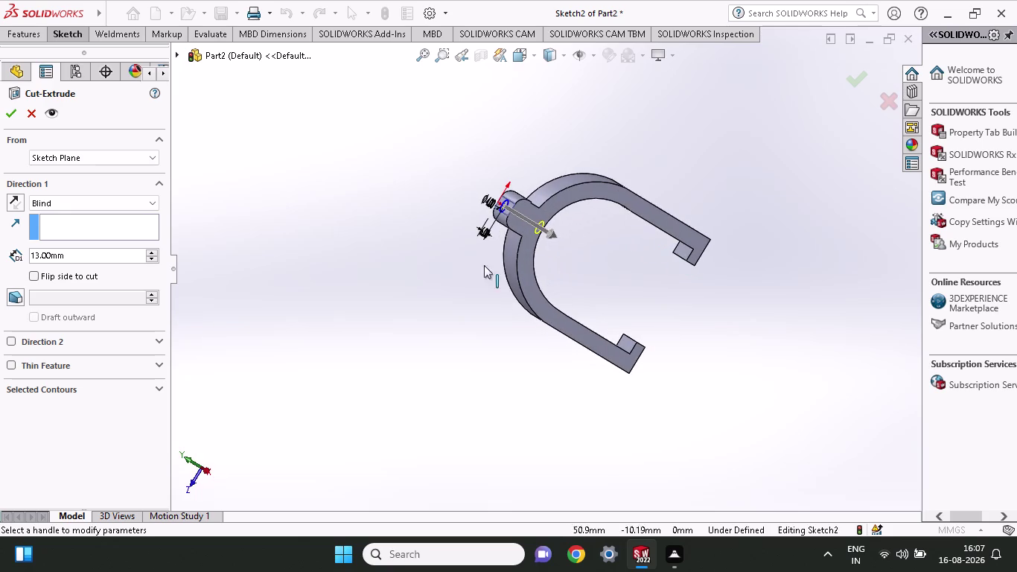
click(89, 198)
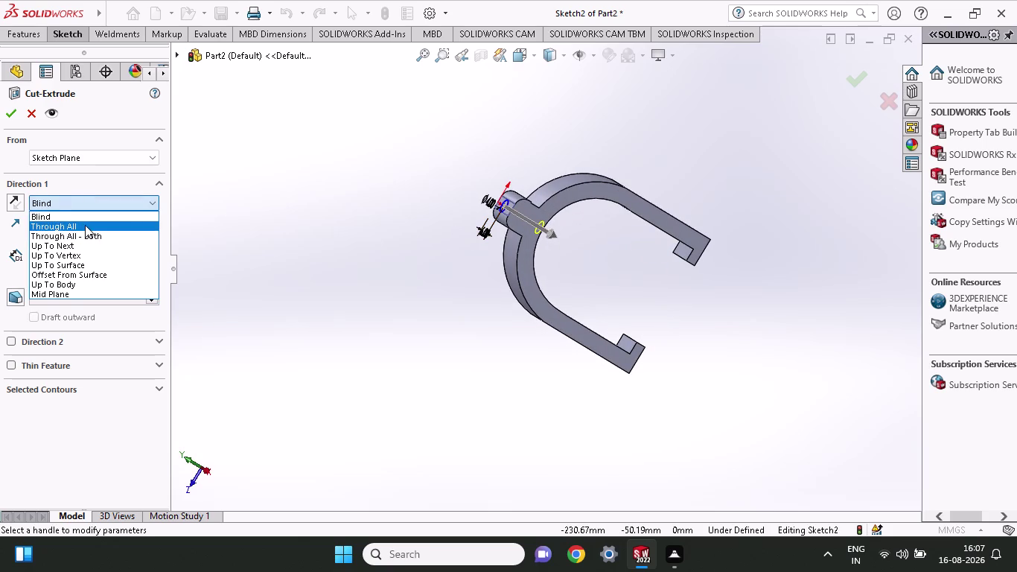
click(85, 225)
click(7, 114)
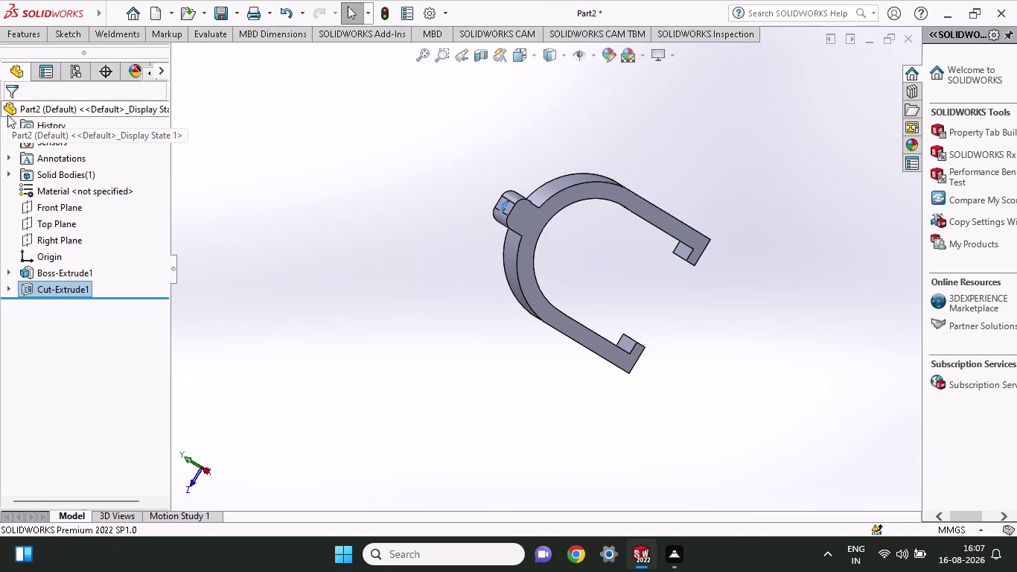
click(297, 120)
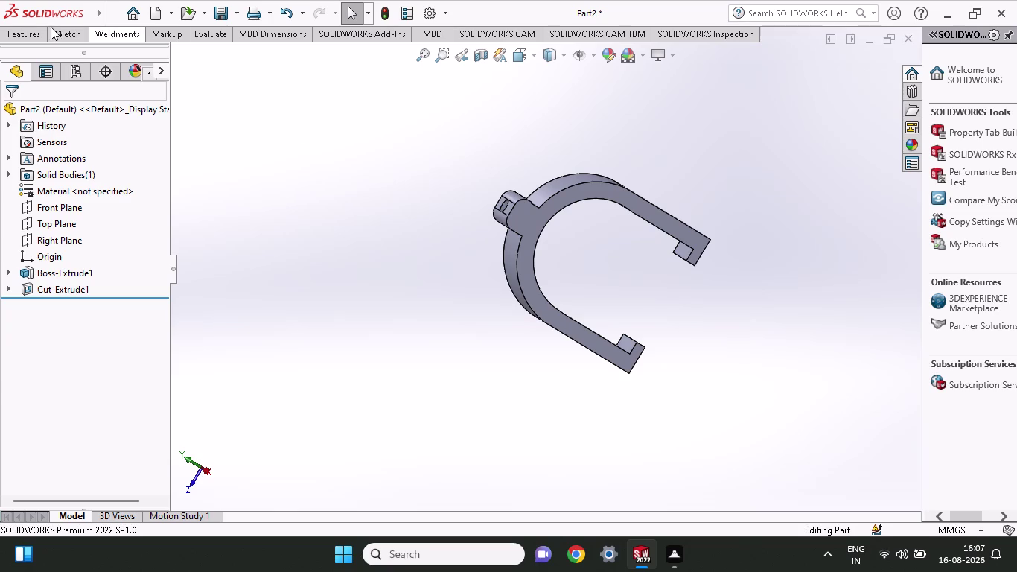
click(171, 17)
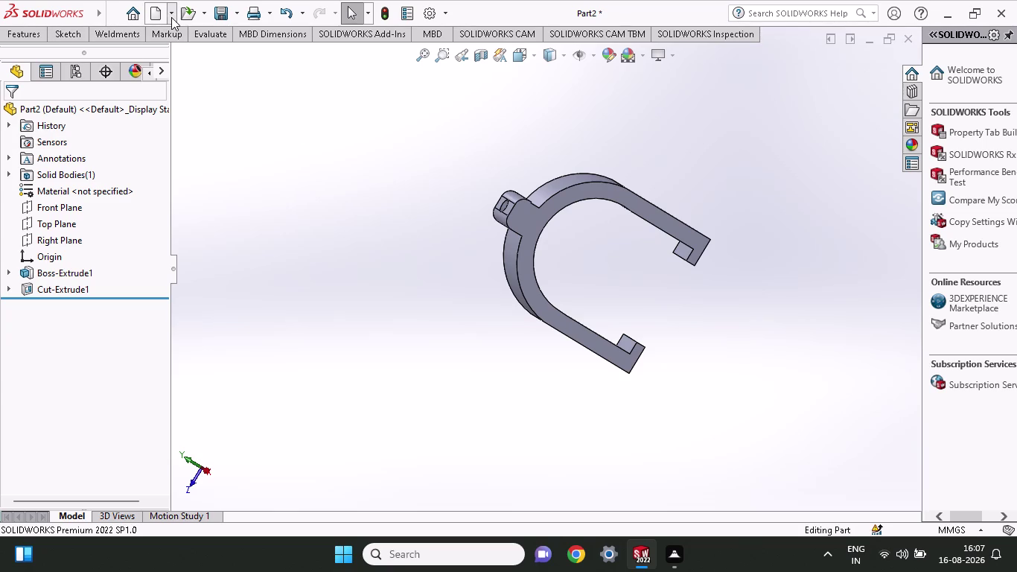
Save As the clamp part with the file name 'U-clamp'.
click(238, 17)
click(239, 14)
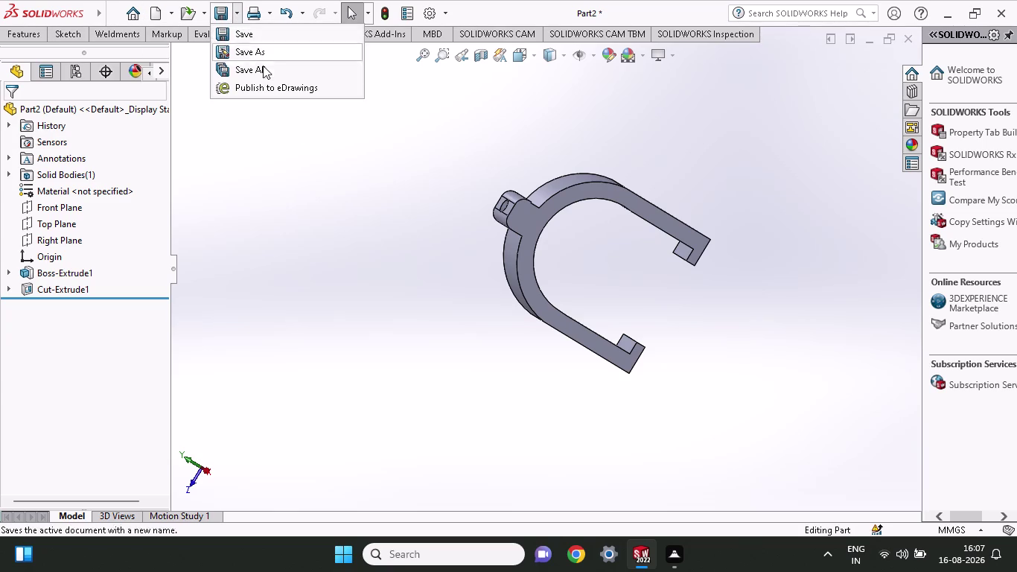
click(261, 55)
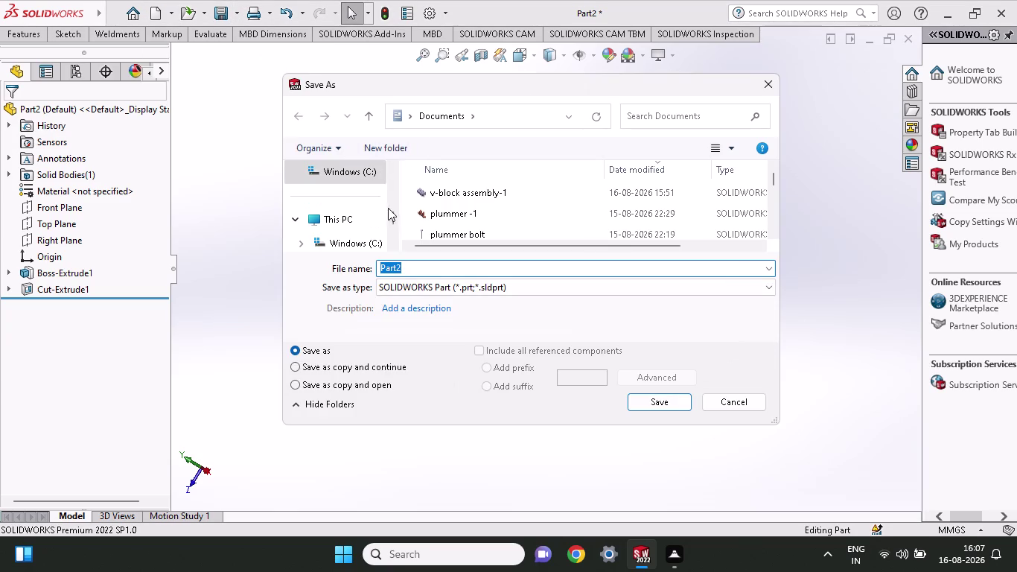
key(BackSpace)
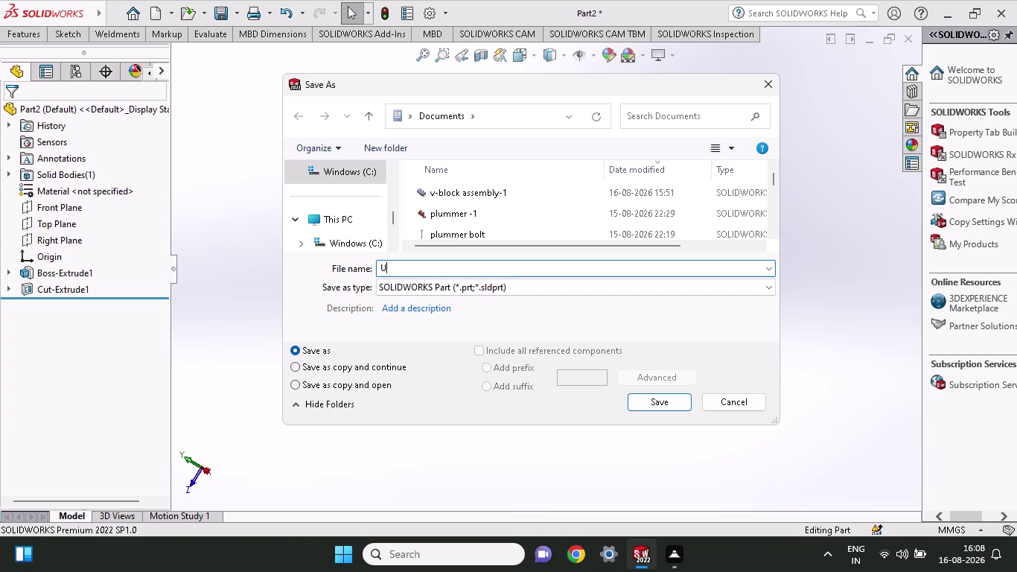
text(-cla)
text(mp)
click(642, 410)
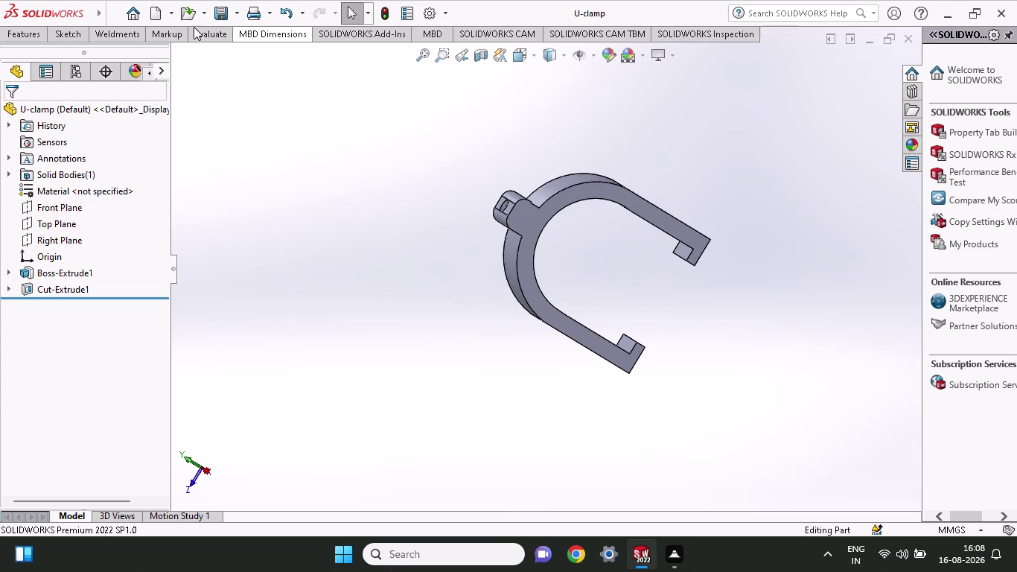
Create blank part Part3 and close the U-clamp and v-block assembly windows.
click(159, 9)
click(350, 248)
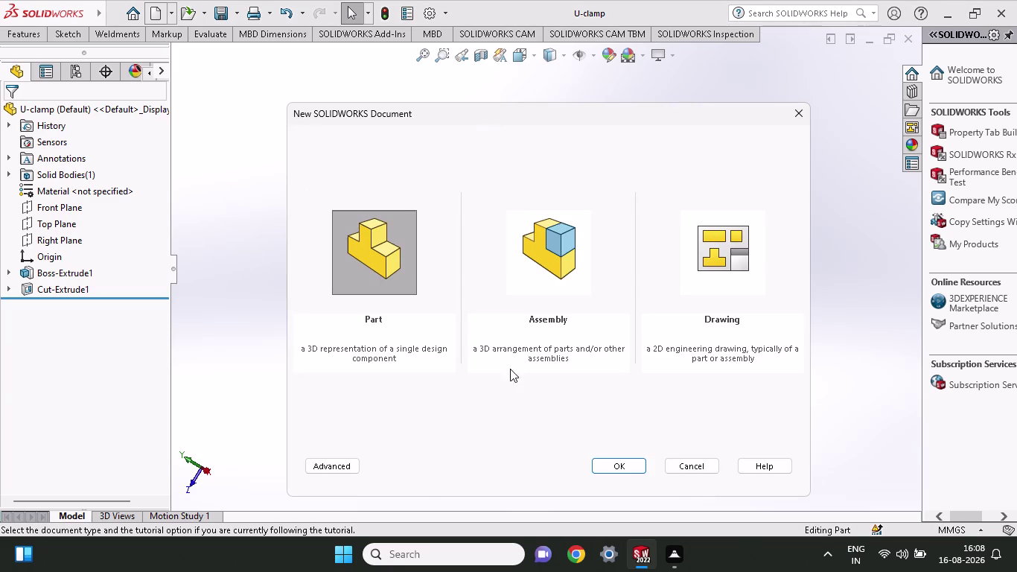
click(629, 467)
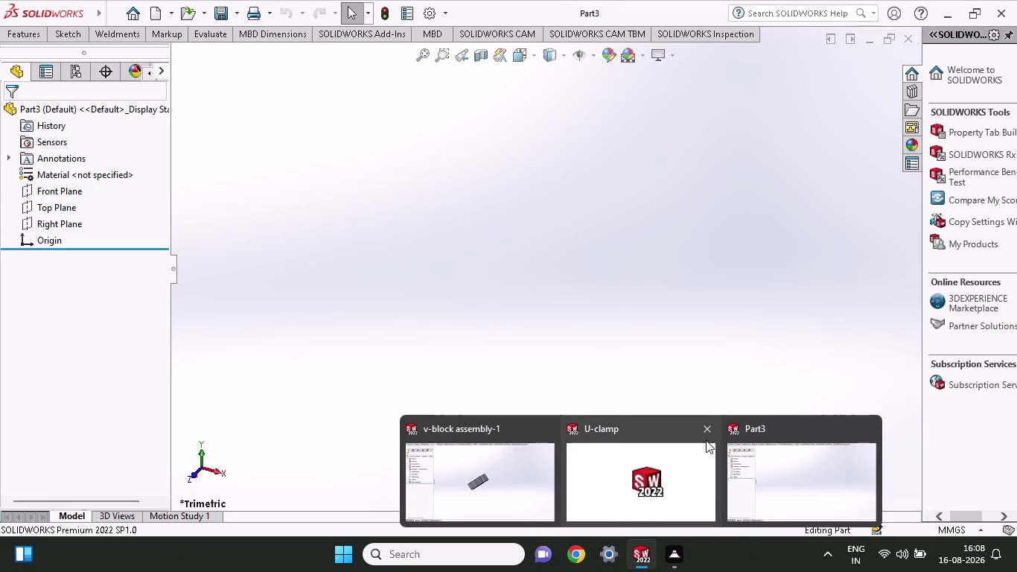
click(705, 434)
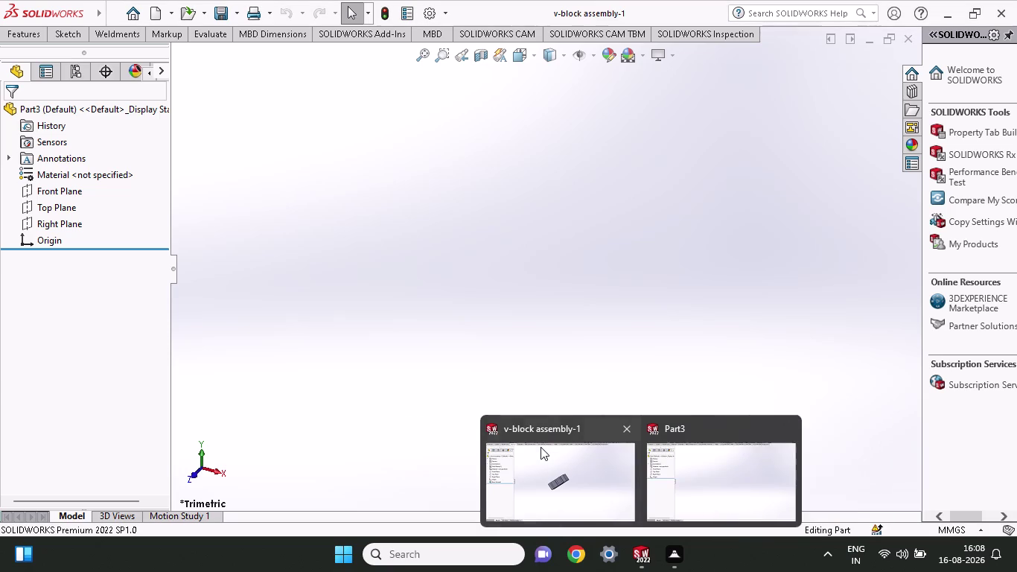
click(621, 435)
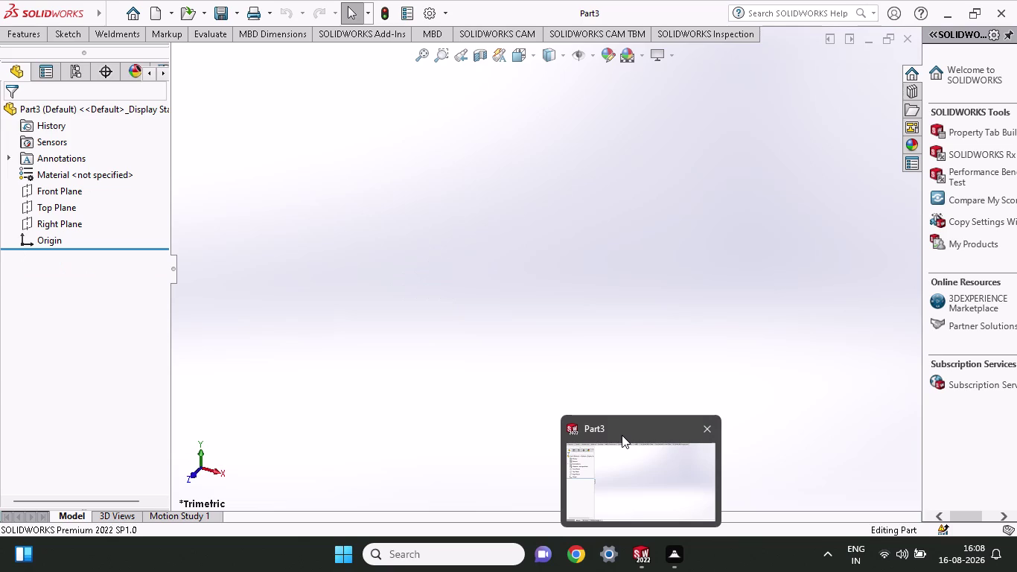
click(65, 37)
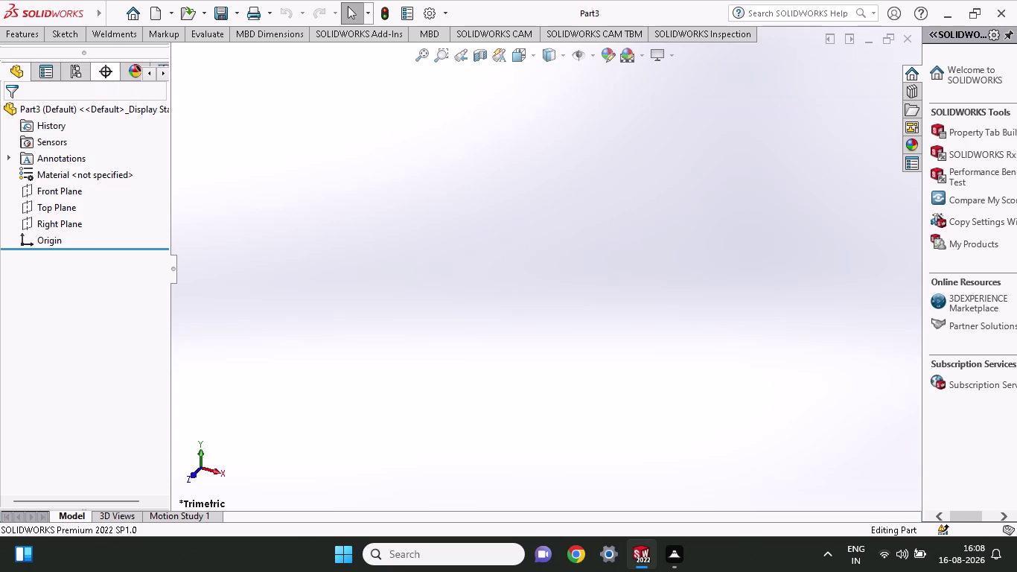
click(66, 29)
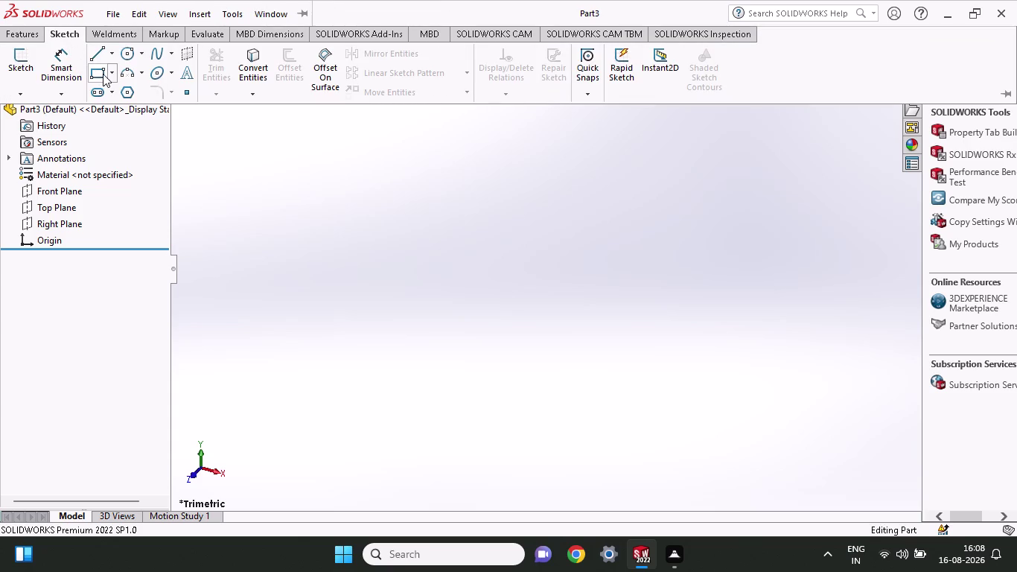
Draw the shaft as a corner rectangle on the Front Plane.
click(101, 74)
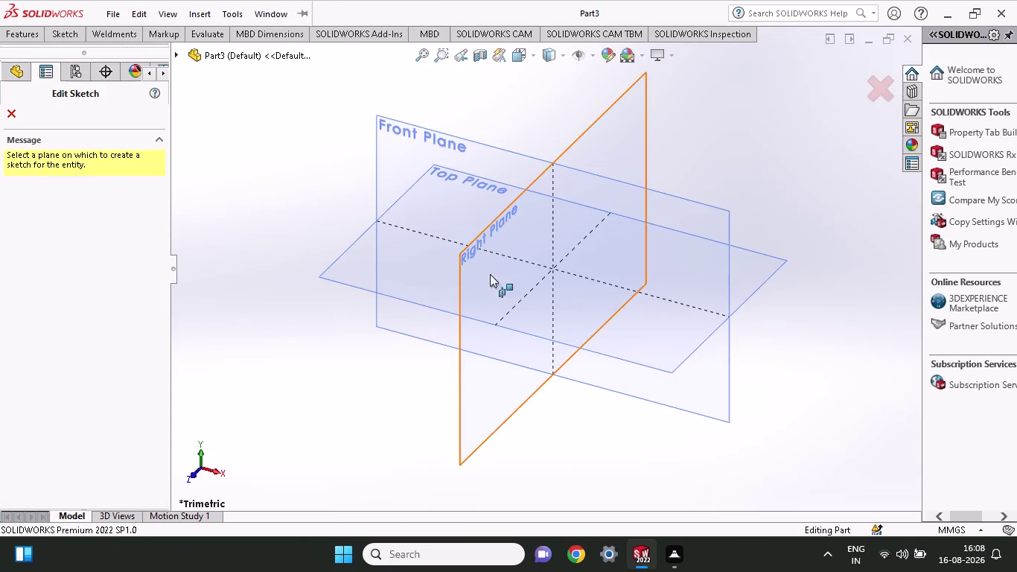
click(386, 195)
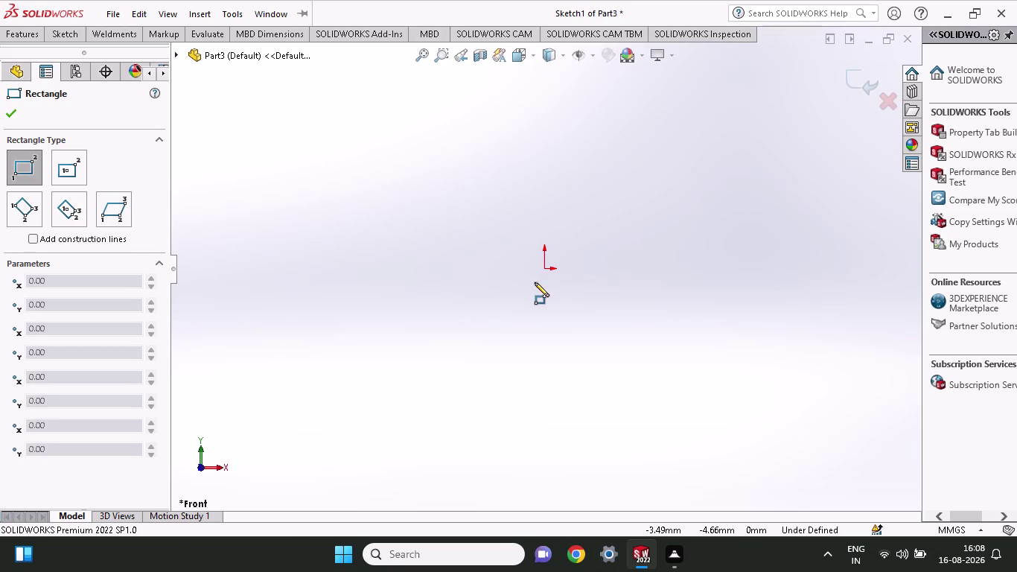
click(527, 184)
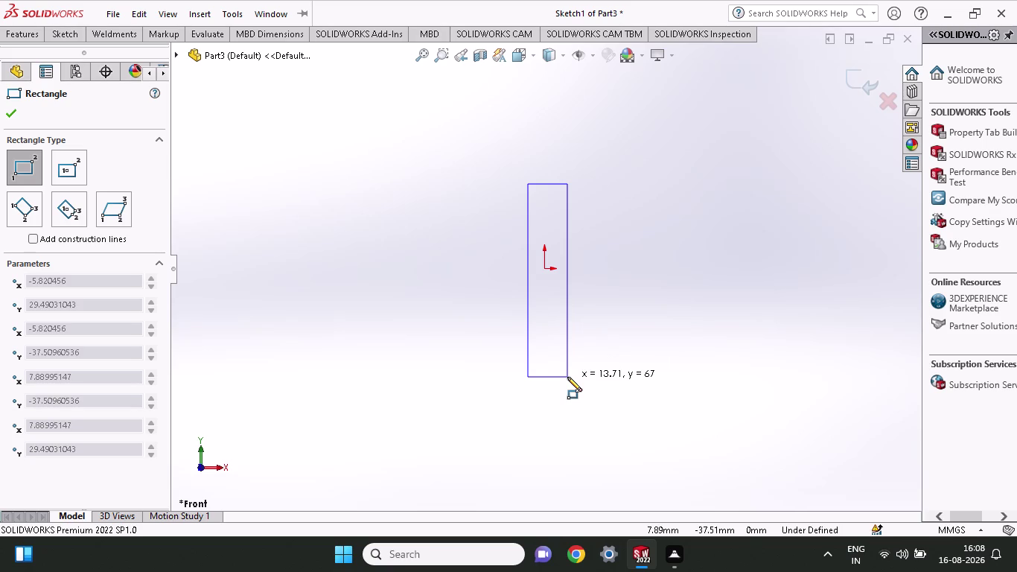
click(567, 376)
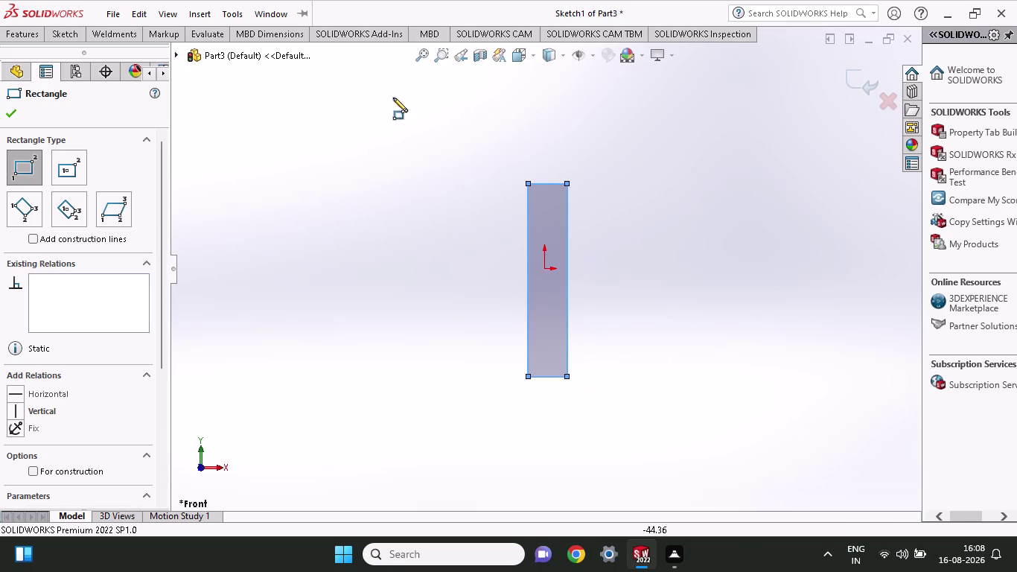
click(60, 28)
click(71, 66)
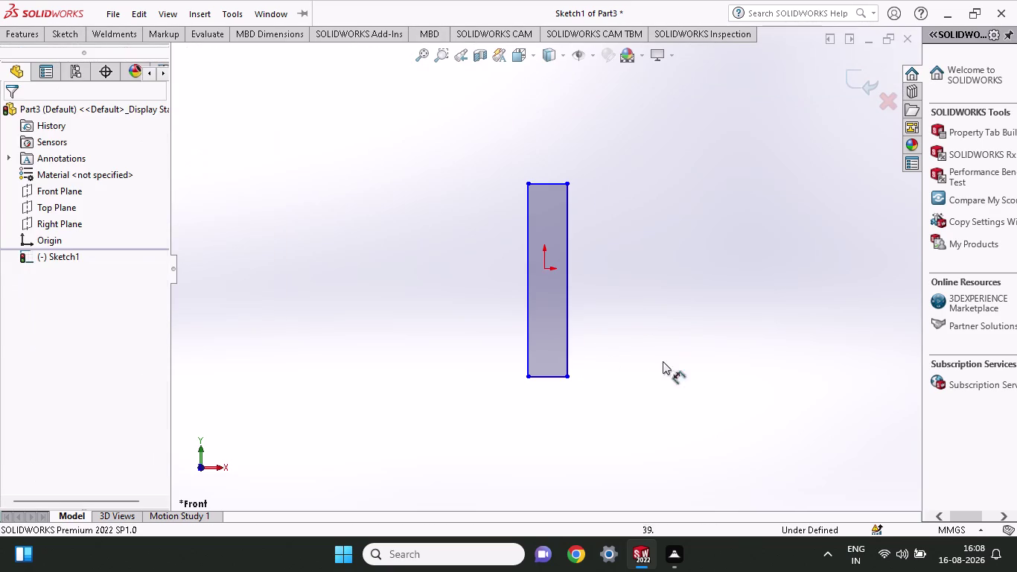
Dimension the shaft's height to 35 mm.
click(565, 373)
click(564, 180)
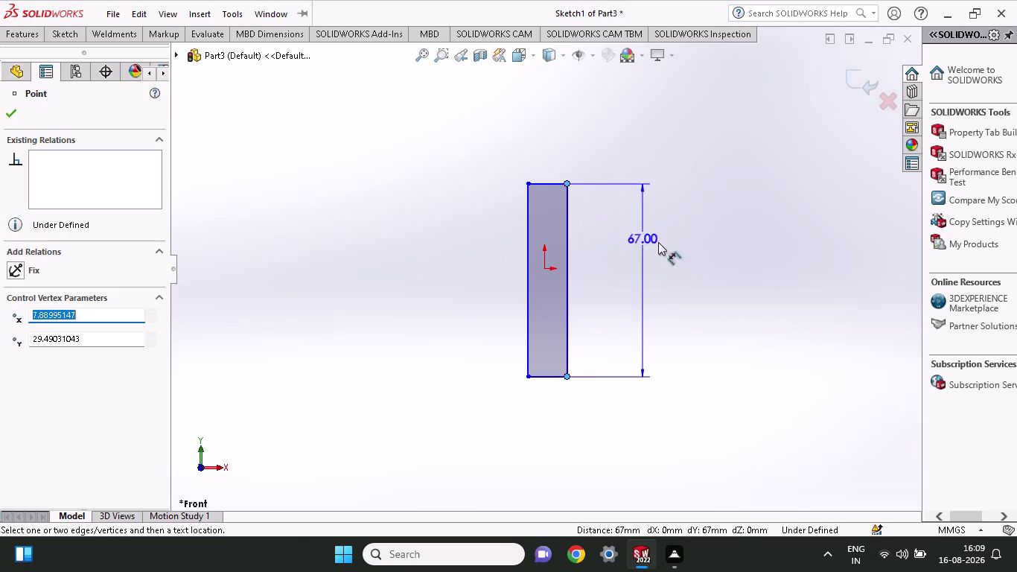
click(700, 261)
text(3)
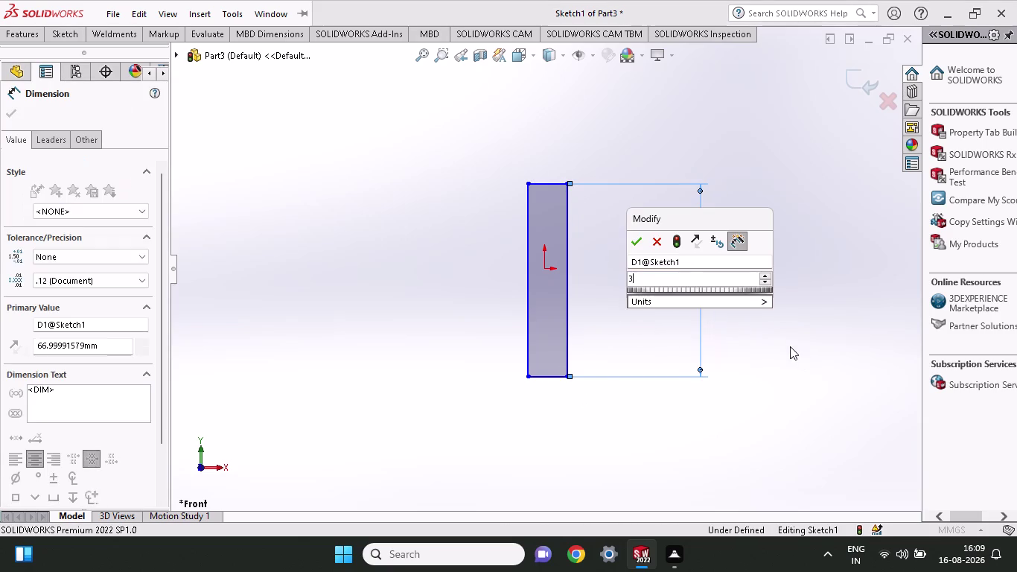
text(5)
key(Return)
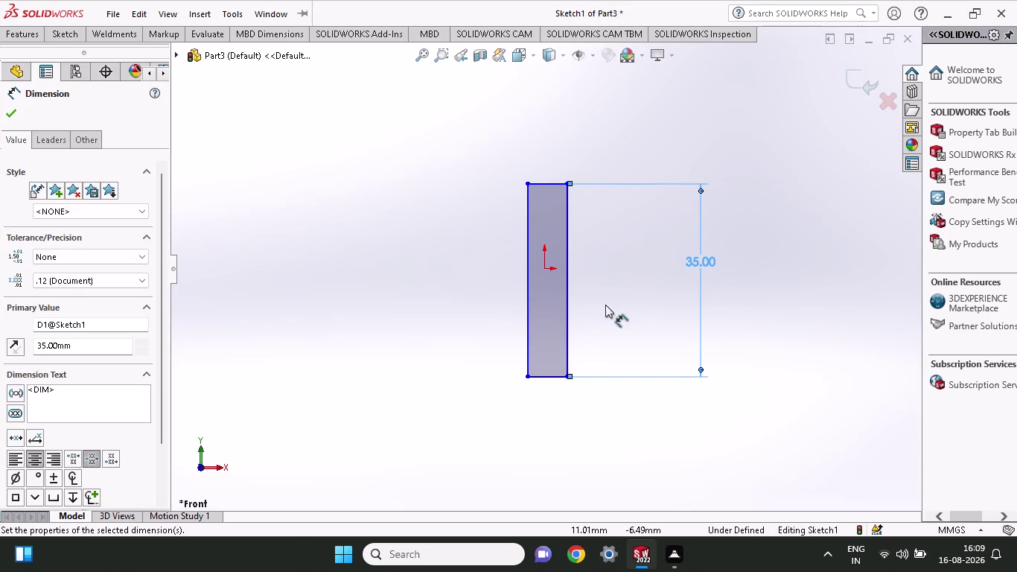
scroll(down, 3)
scroll(down, 3)
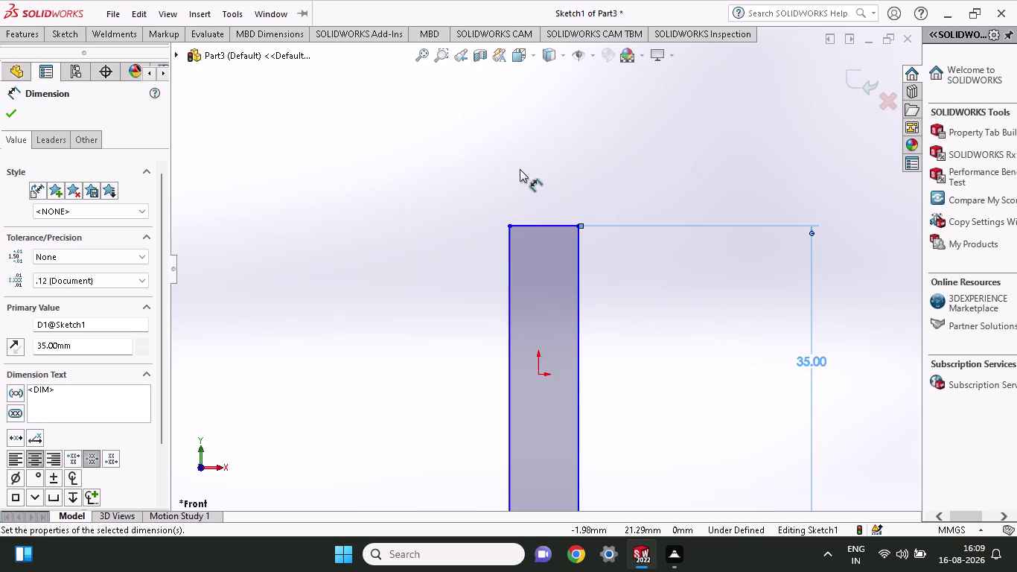
Draw the head rectangle on top of the shaft.
click(61, 35)
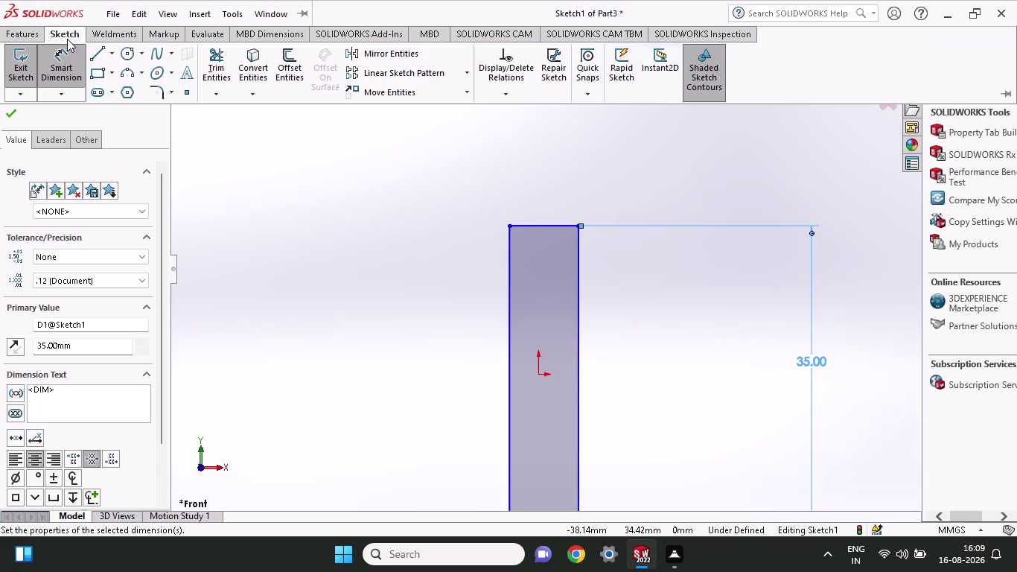
click(99, 80)
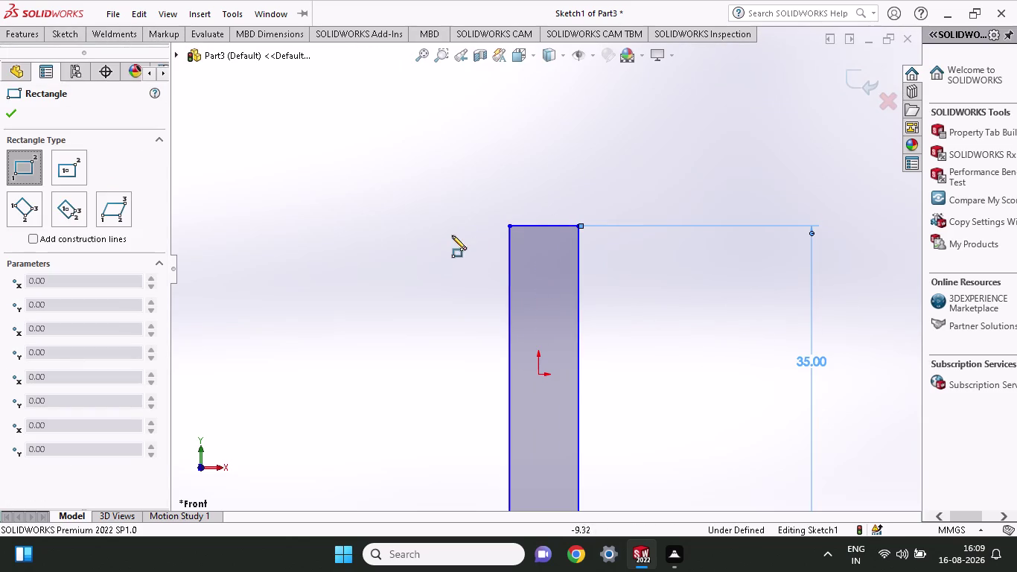
click(472, 225)
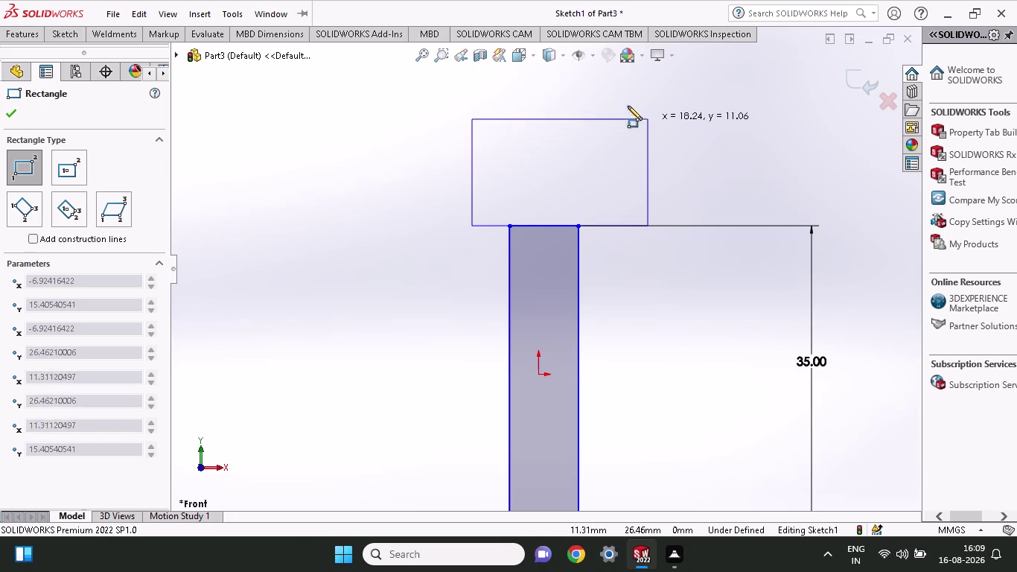
click(615, 95)
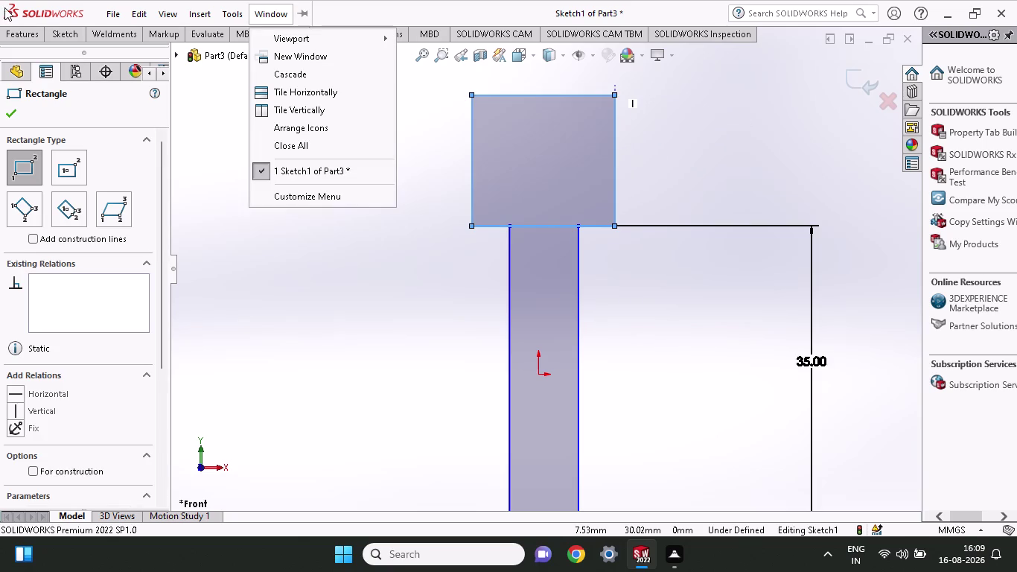
click(65, 32)
click(71, 62)
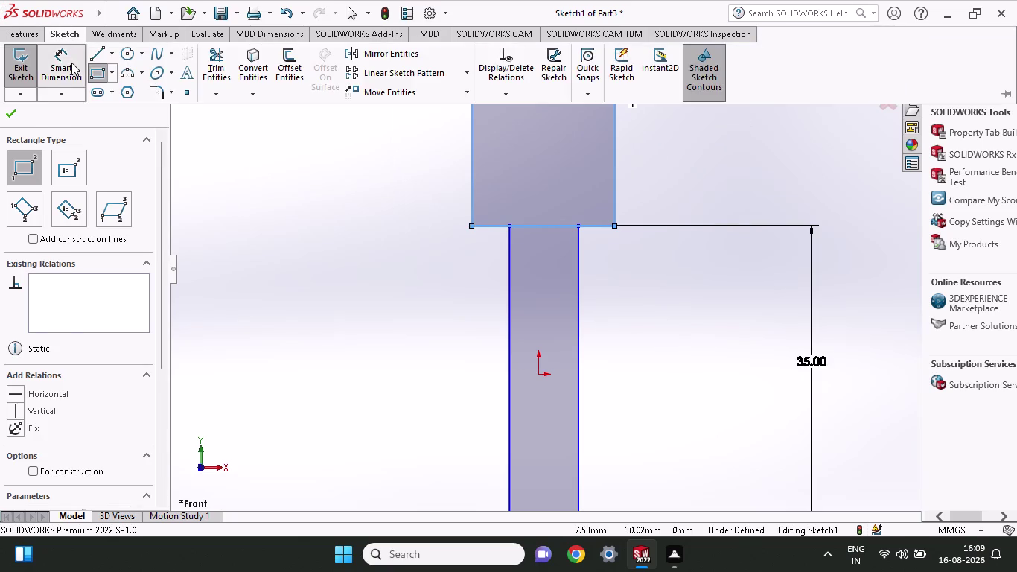
Dimension the head to 13 mm tall and 8 mm wide.
click(614, 225)
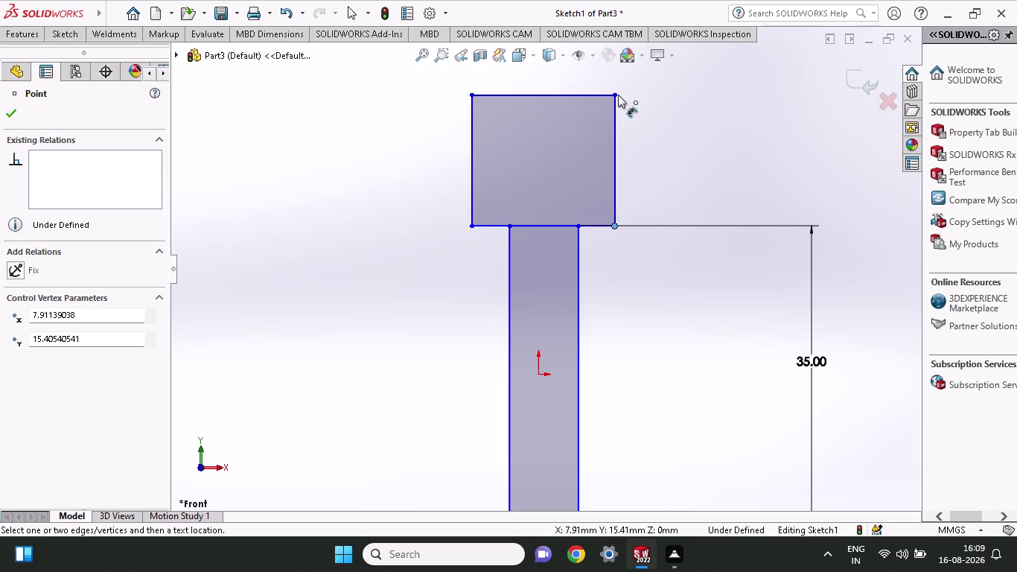
click(616, 95)
click(720, 104)
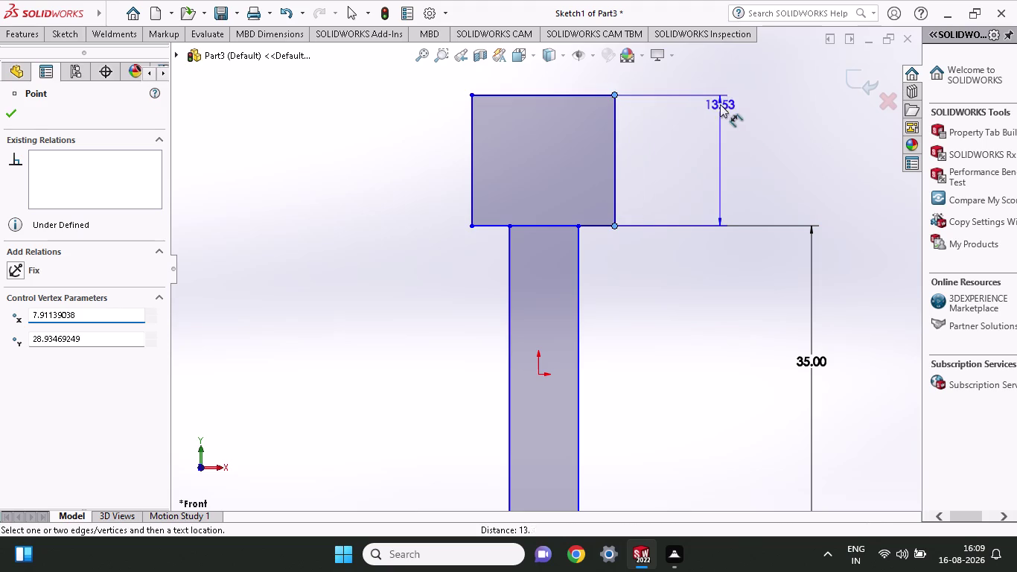
text(13)
key(Return)
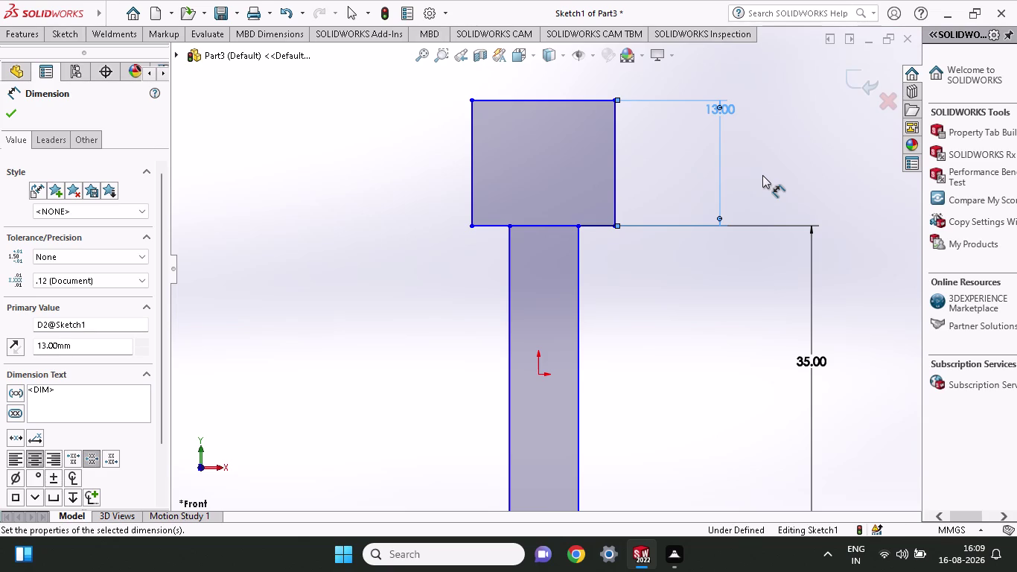
click(468, 101)
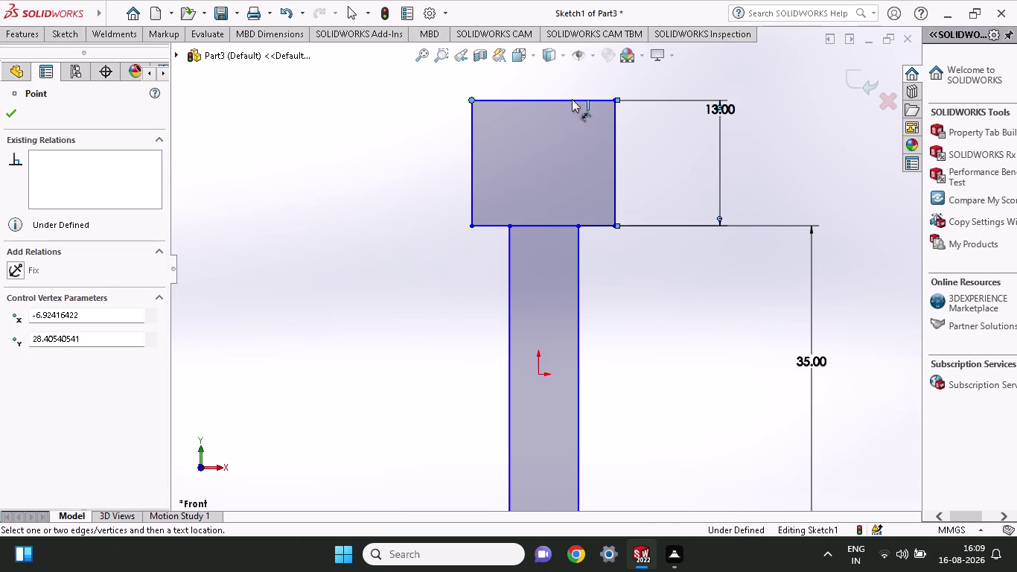
click(617, 99)
click(588, 76)
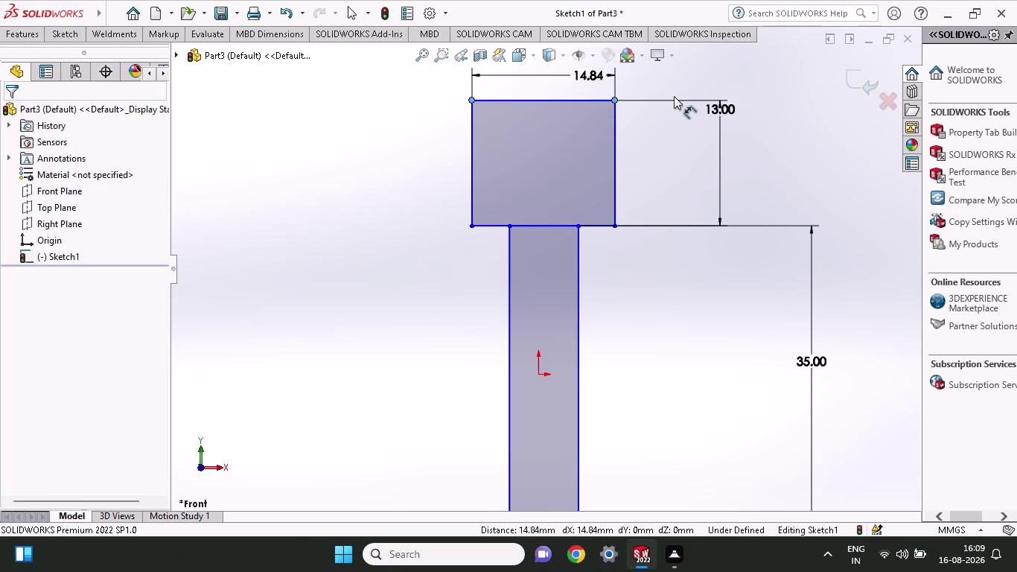
key(8)
key(Return)
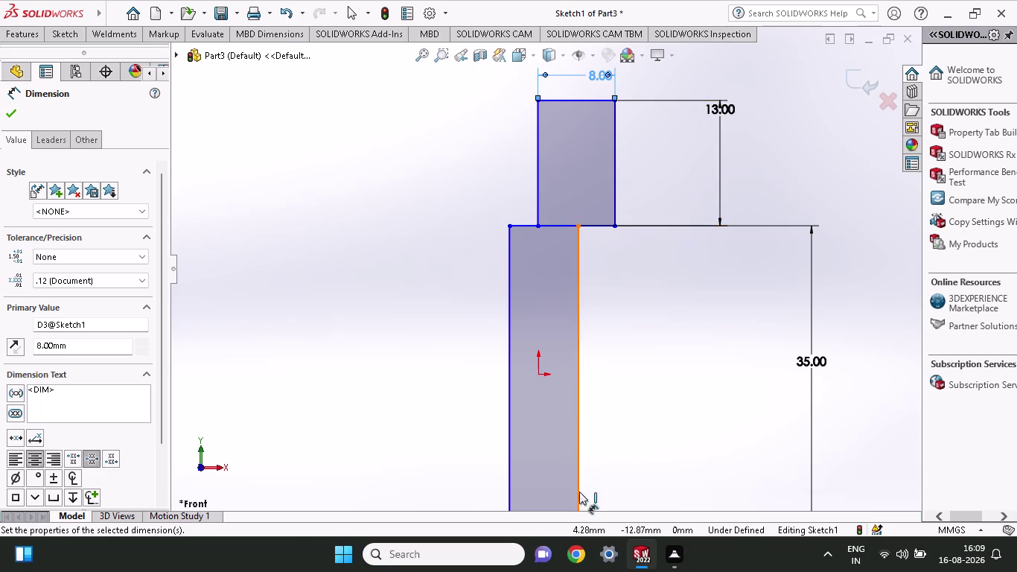
scroll(down, 3)
scroll(up, 3)
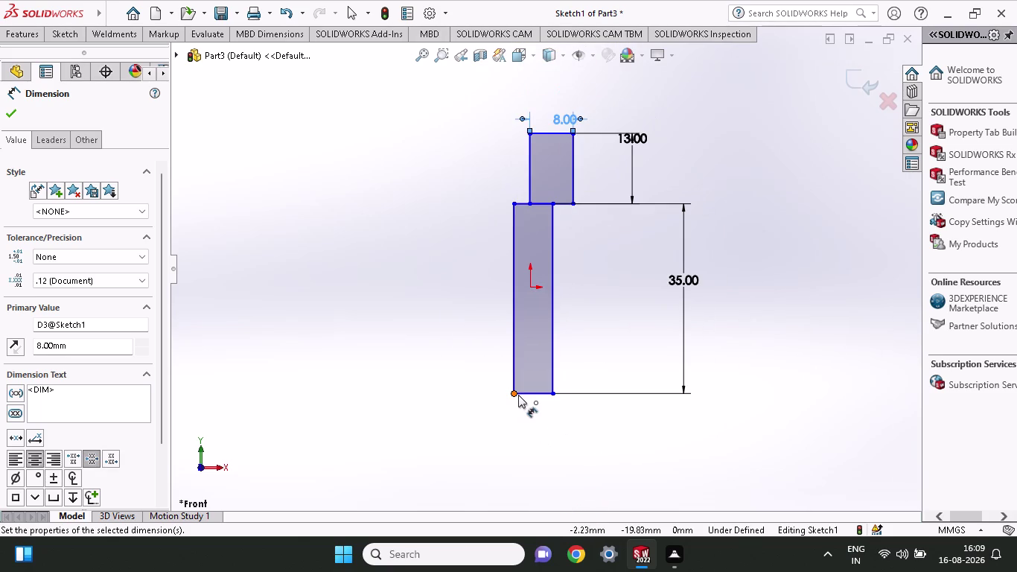
click(515, 395)
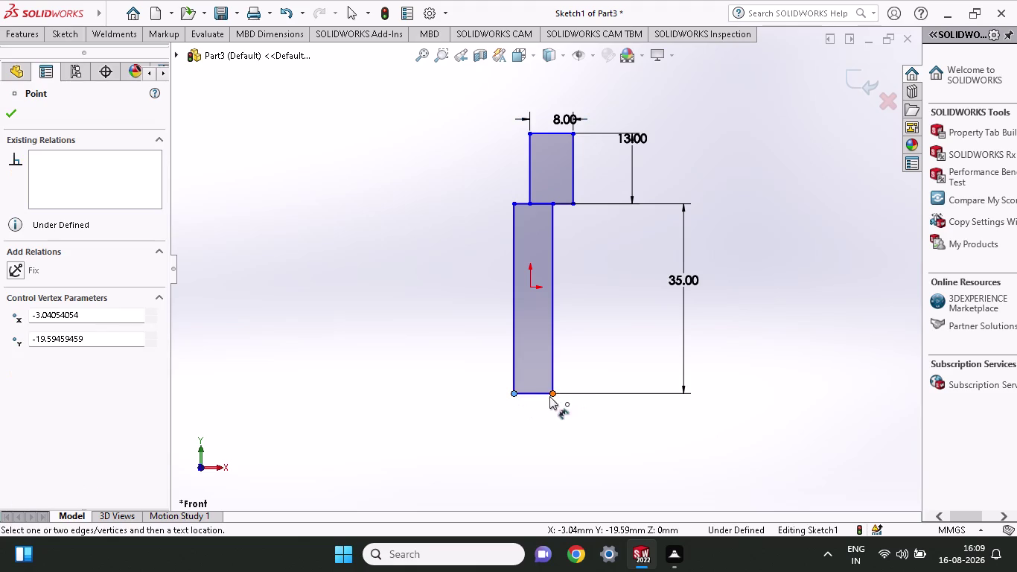
Dimension the shaft width to 4 mm and the head overhang to 2 mm.
click(556, 396)
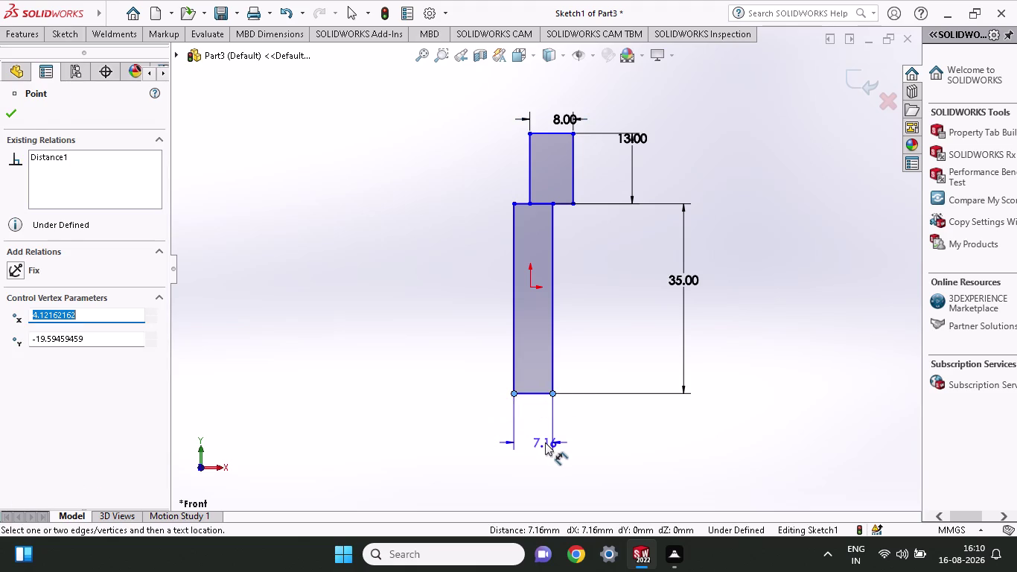
click(545, 442)
key(4)
key(Return)
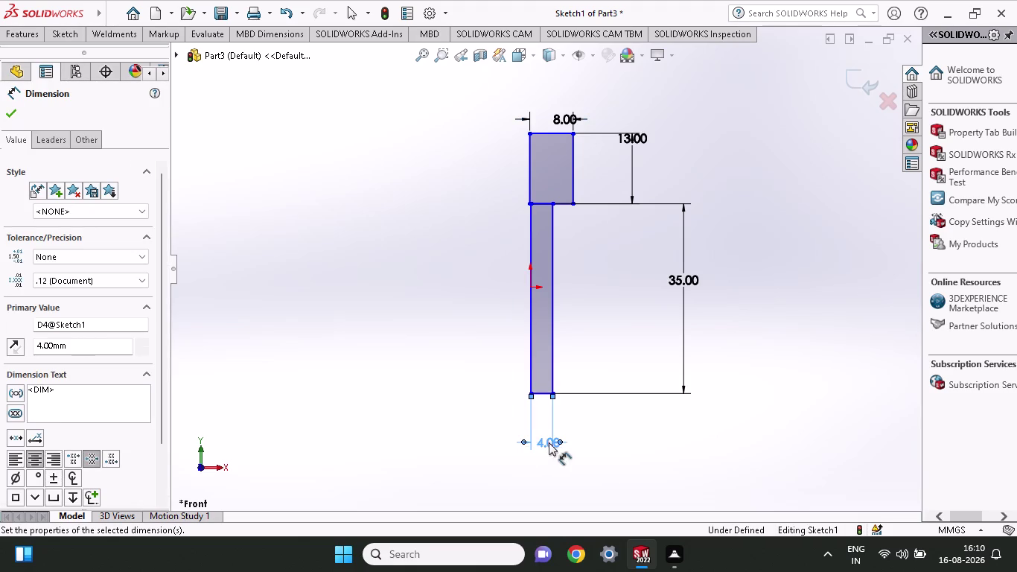
scroll(down, 3)
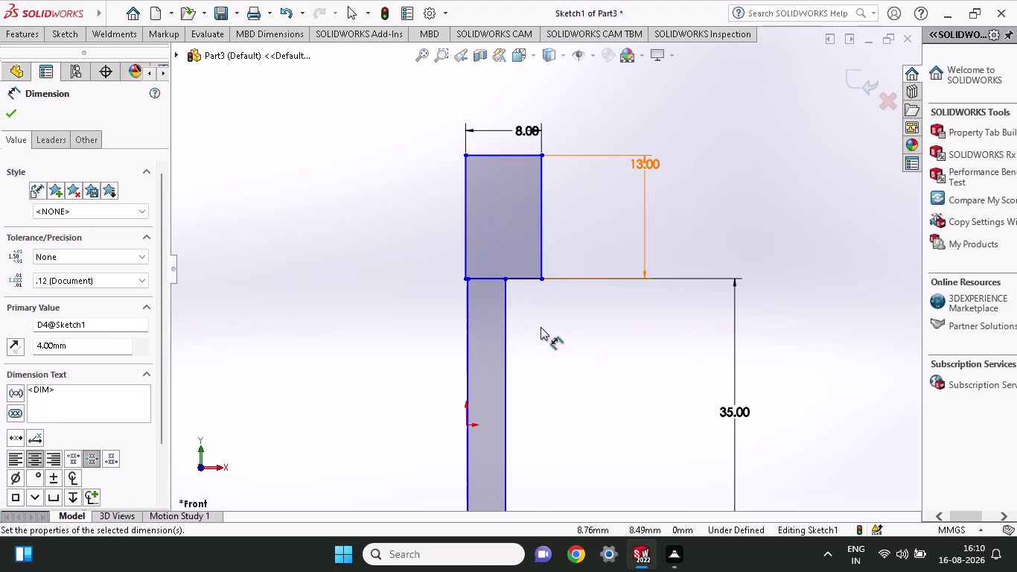
click(505, 277)
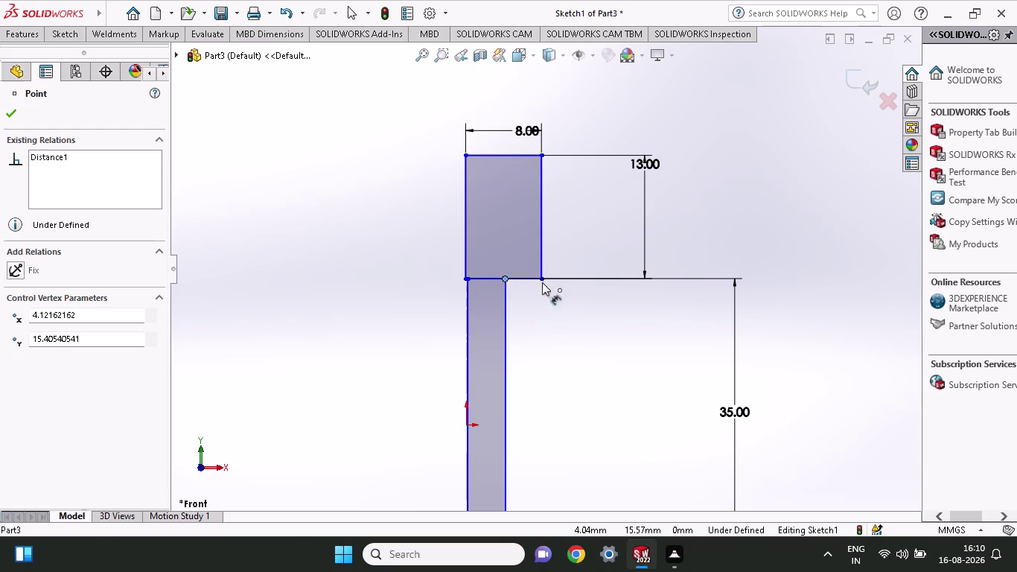
click(544, 280)
click(526, 330)
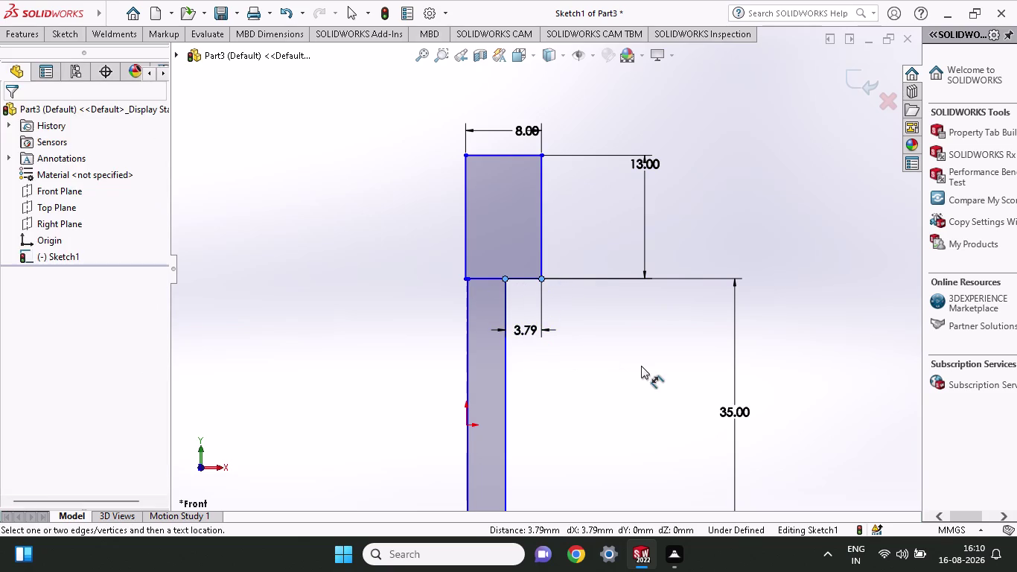
key(2)
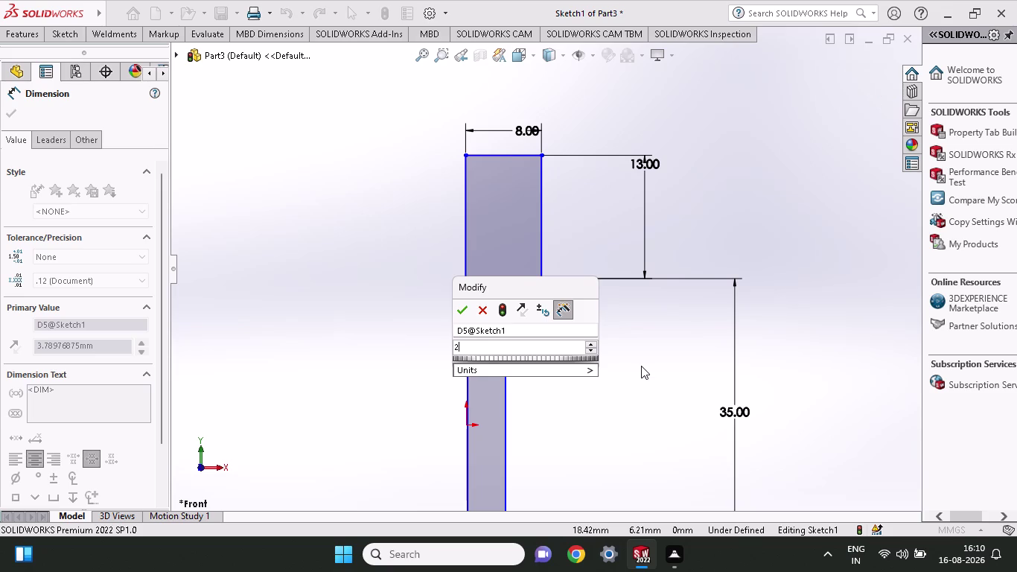
key(Return)
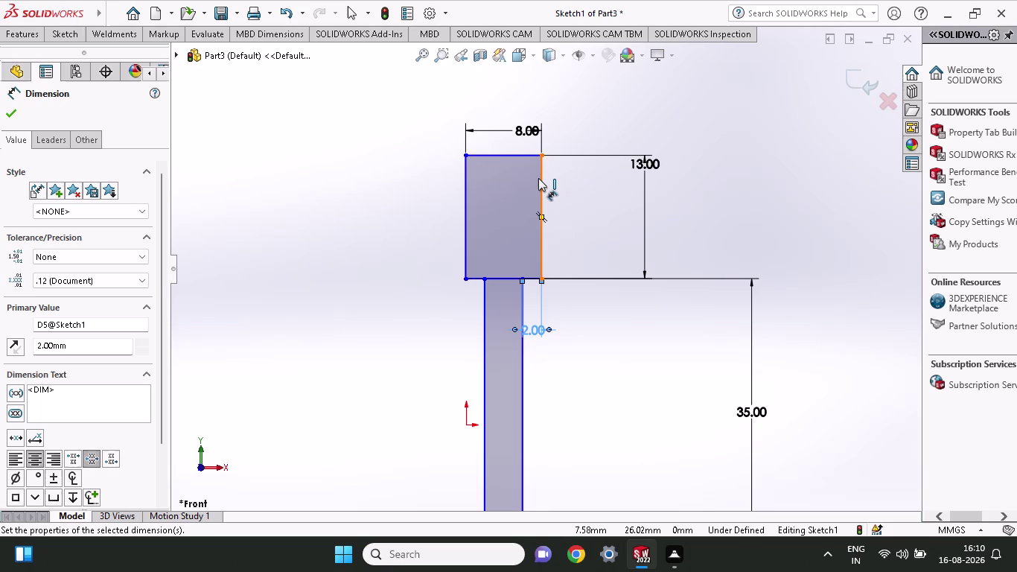
Box-select the entire head-and-shaft profile with its dimensions.
scroll(up, 3)
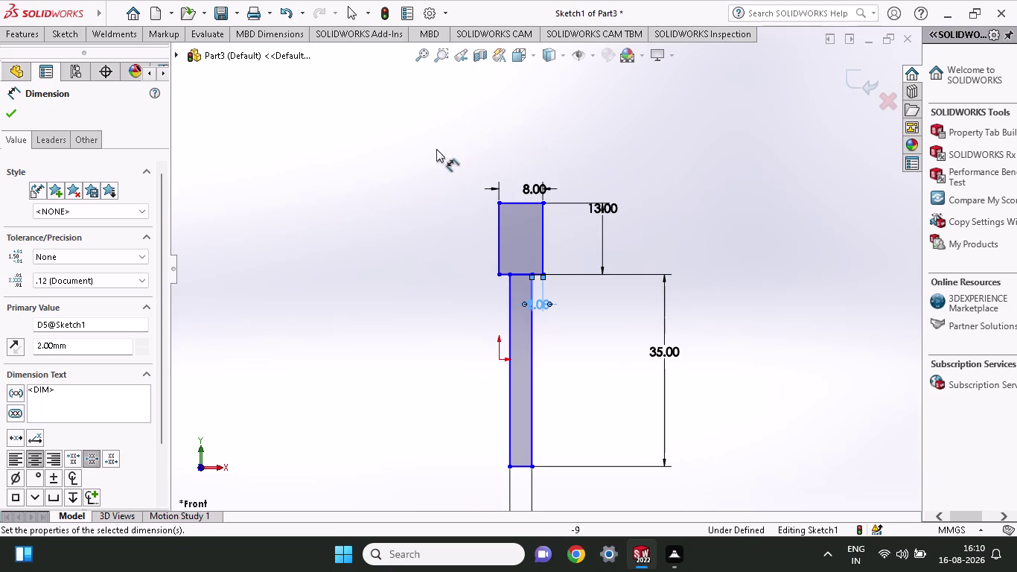
drag(435, 148, 629, 500)
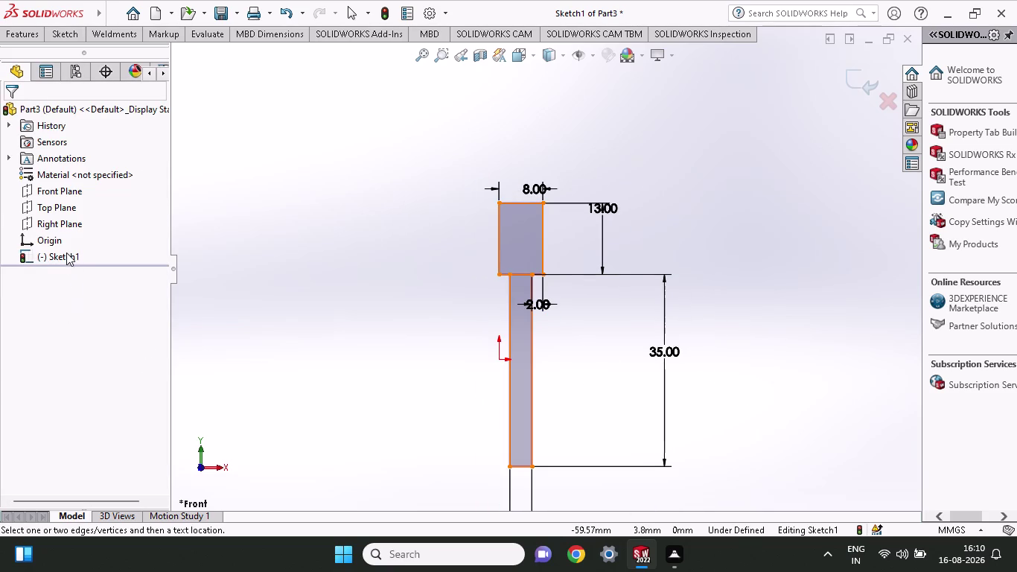
right_click(65, 248)
click(63, 260)
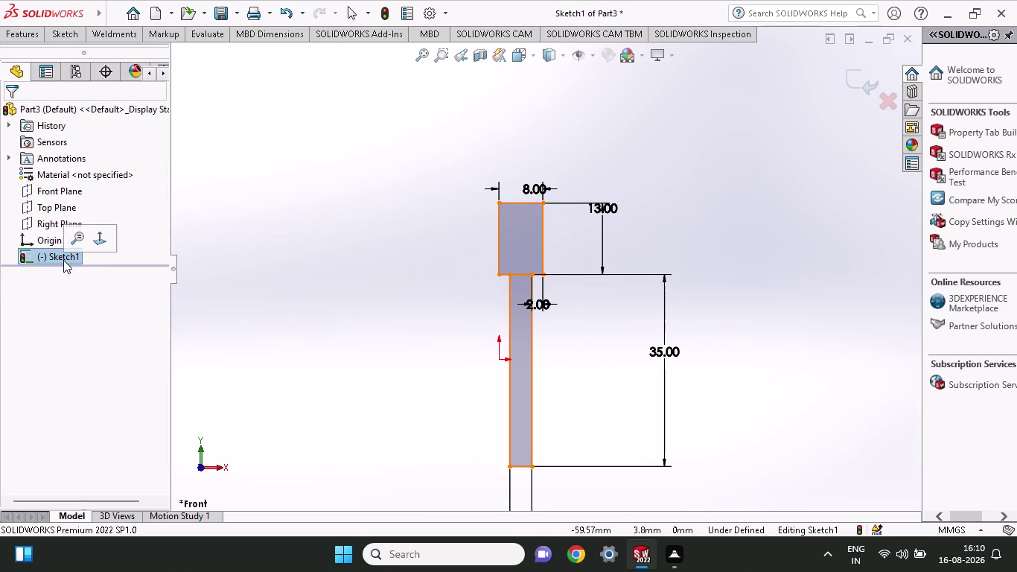
right_click(63, 260)
click(352, 345)
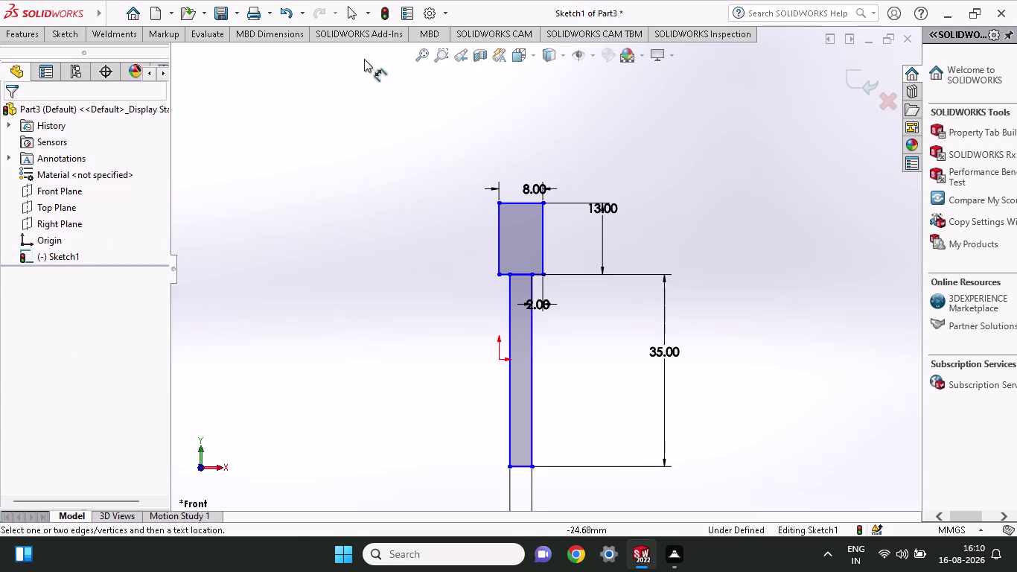
drag(364, 60, 578, 410)
key(Escape)
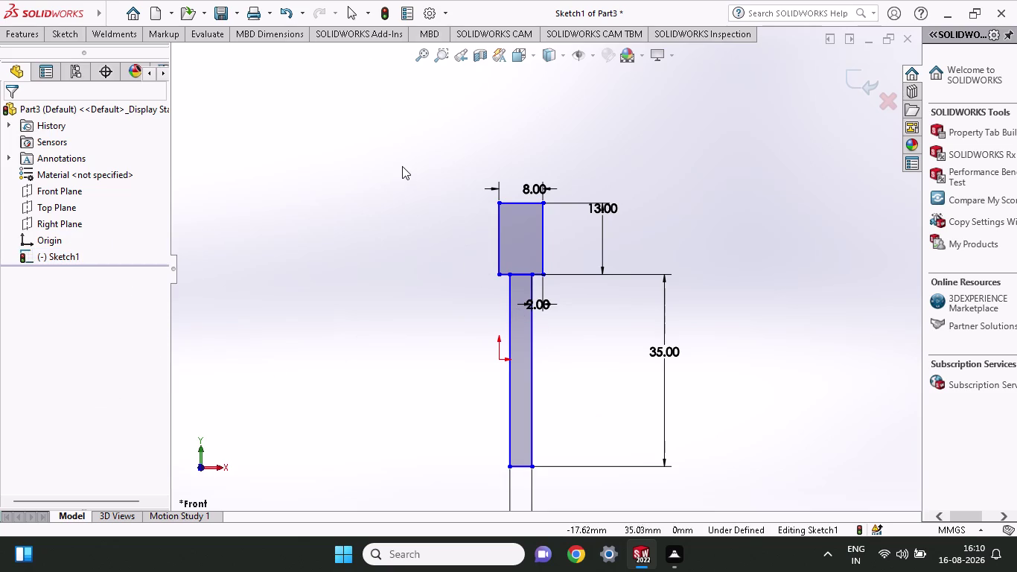
drag(401, 166, 689, 518)
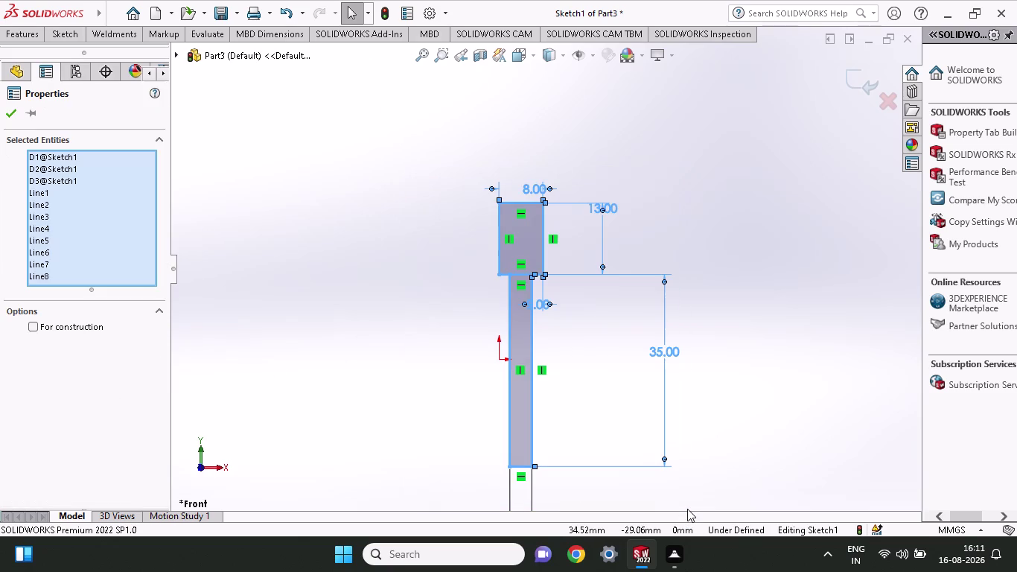
Delete the selected profile and dimensions, confirming with Yes to All.
key(Delete)
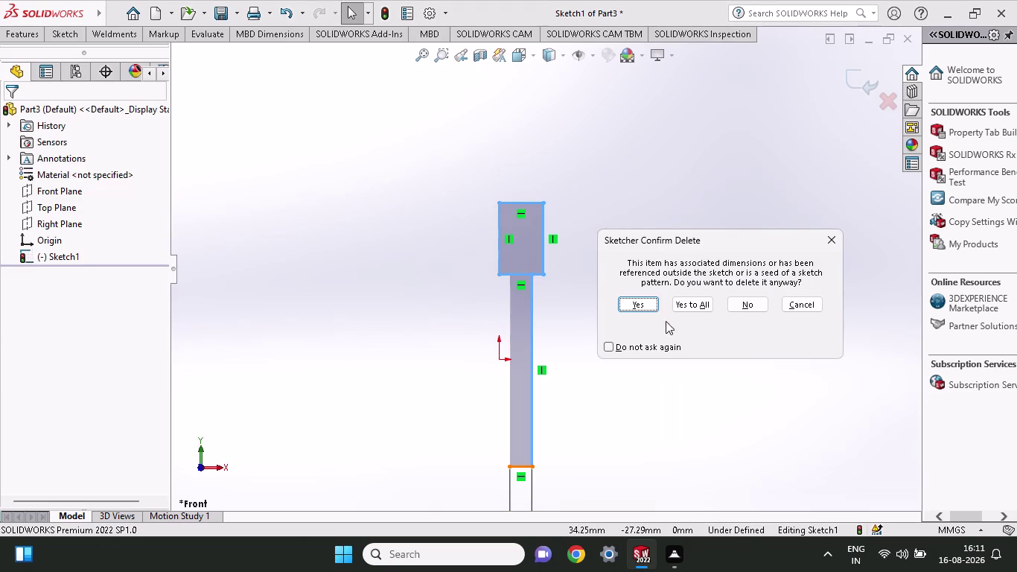
click(644, 309)
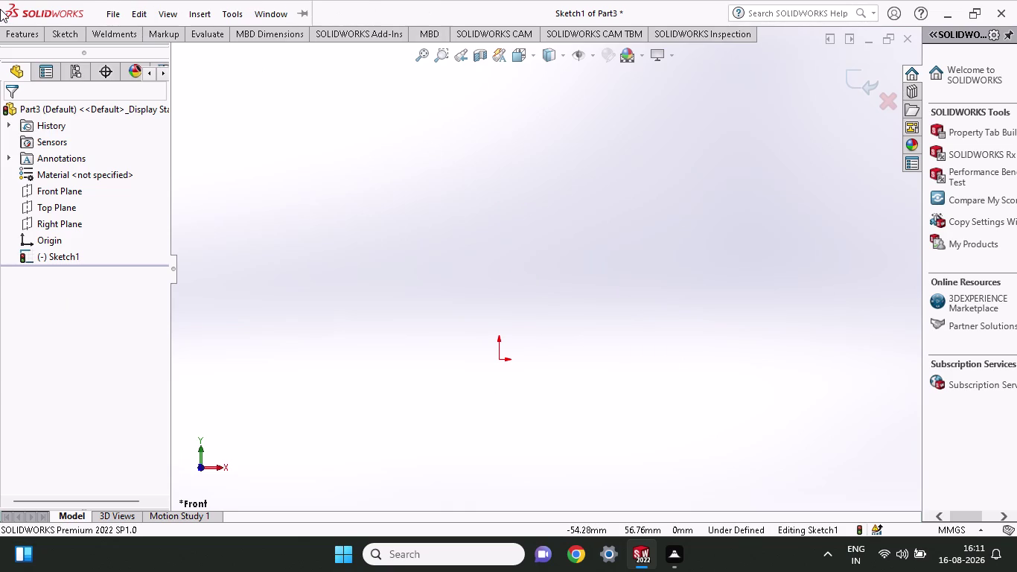
click(63, 38)
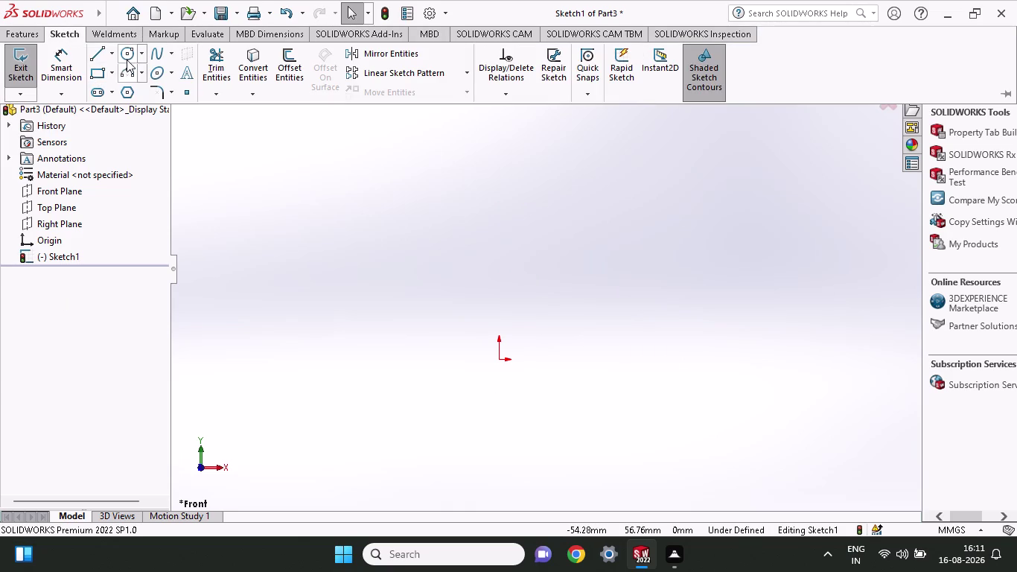
Draw a circle at the origin and dimension its diameter to 10 mm.
click(126, 59)
click(501, 359)
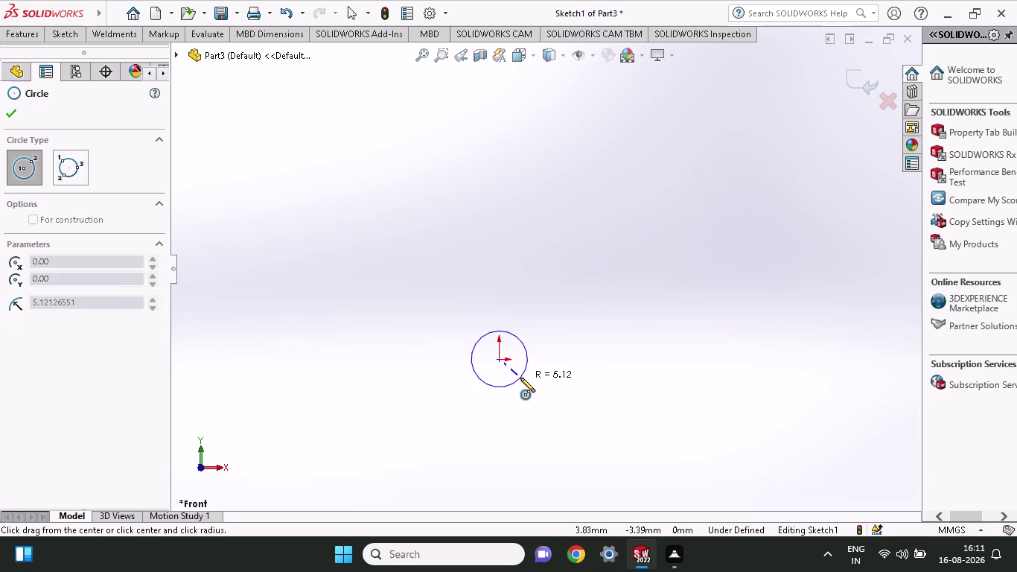
click(521, 378)
click(47, 35)
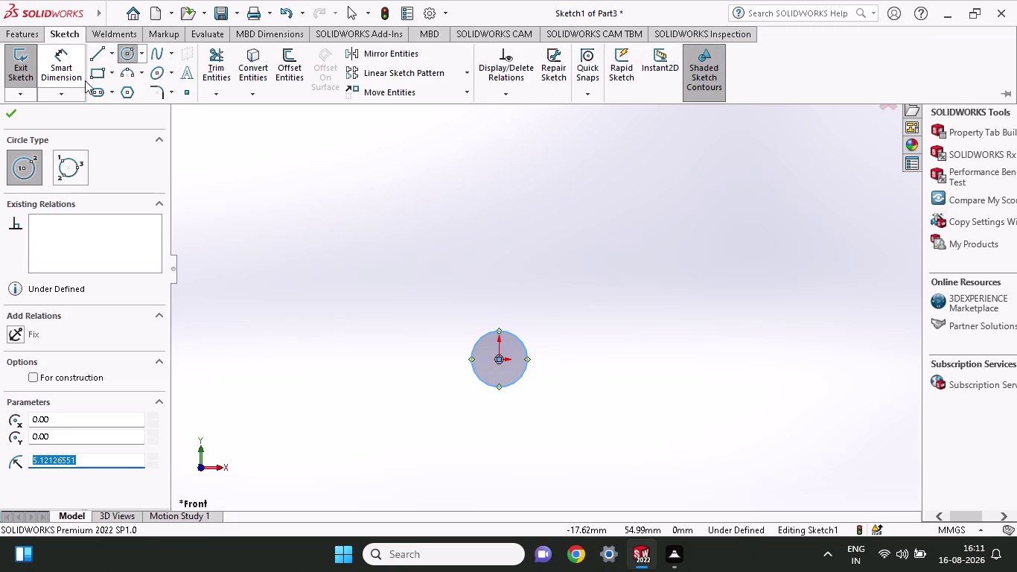
click(75, 63)
click(514, 379)
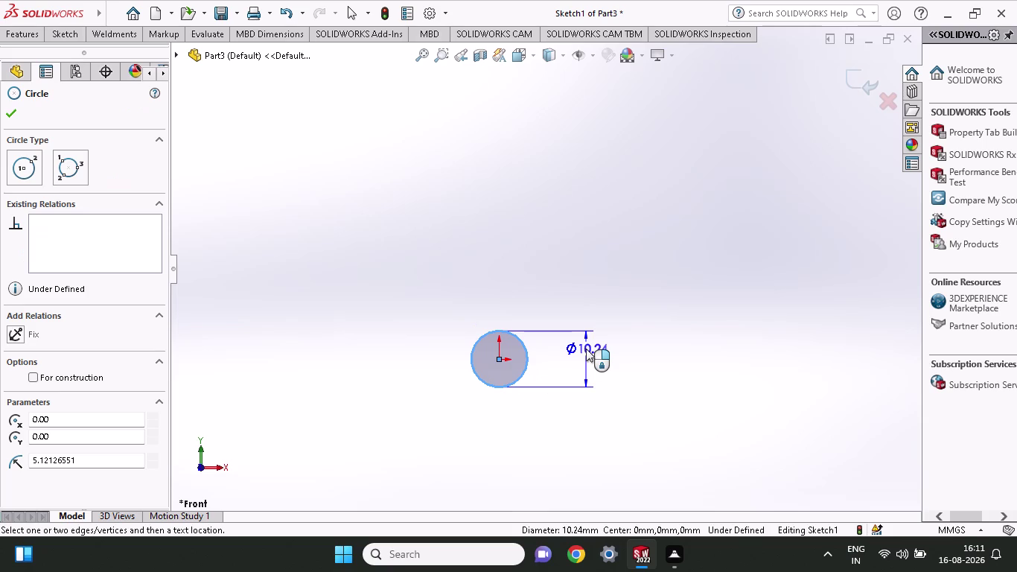
click(585, 348)
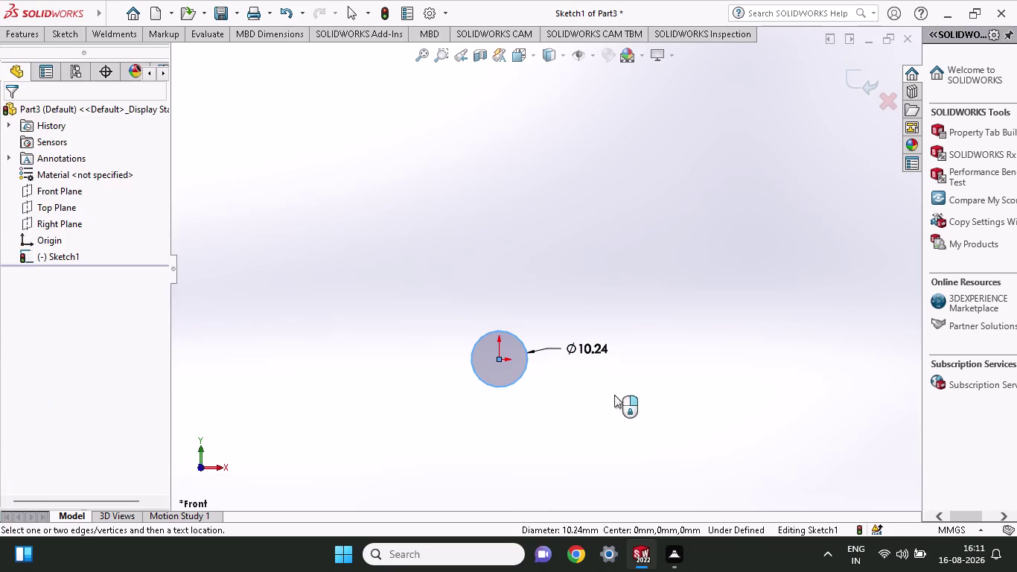
text(10)
key(Return)
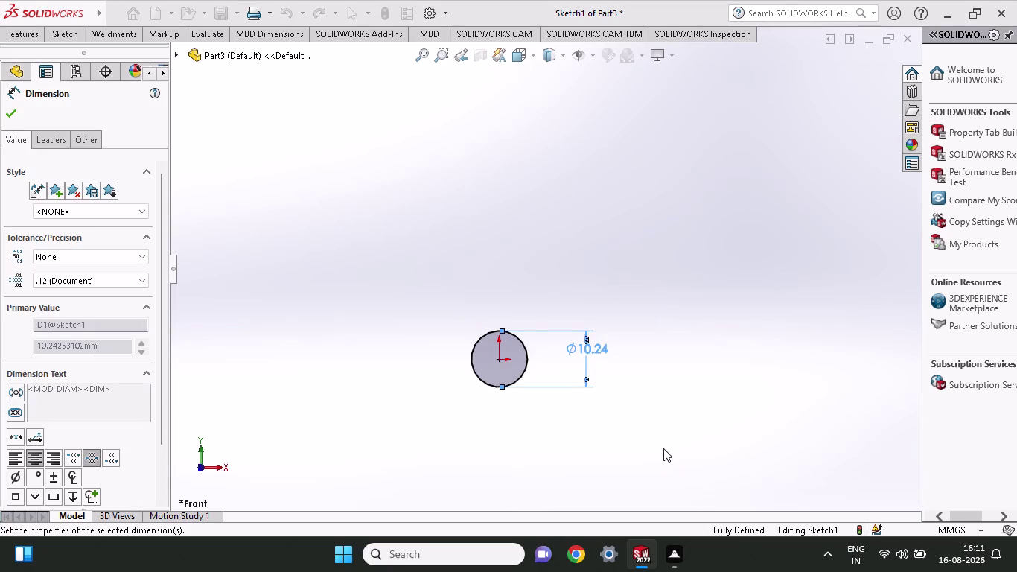
click(60, 35)
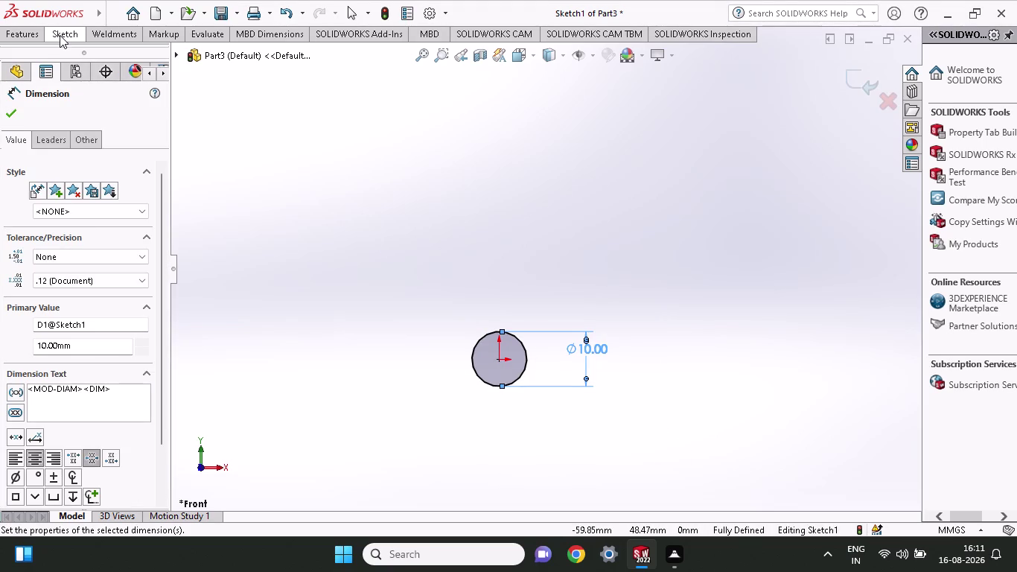
click(42, 34)
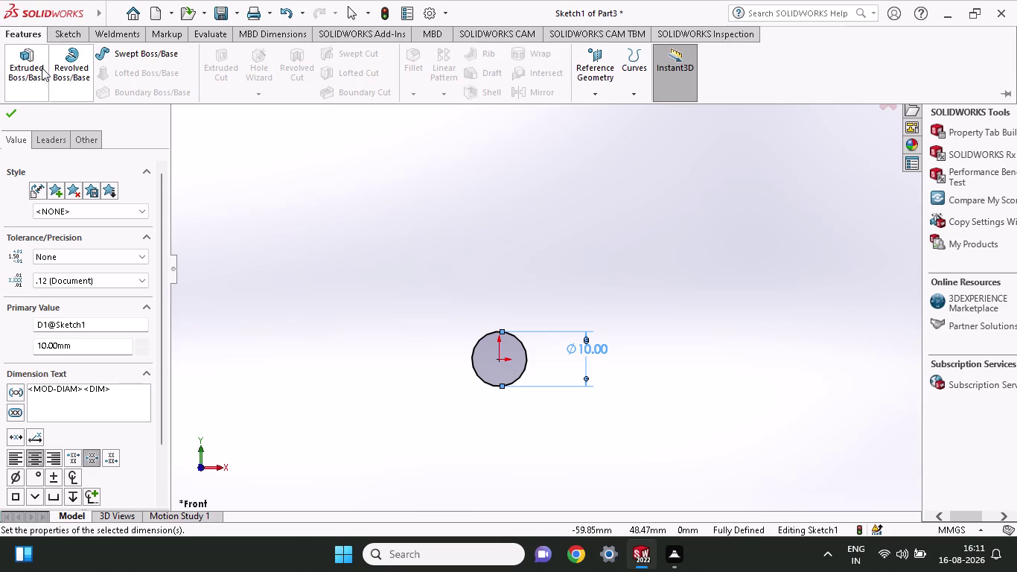
Boss-extrude the 10 mm circle to a Blind depth of 13 mm.
click(37, 68)
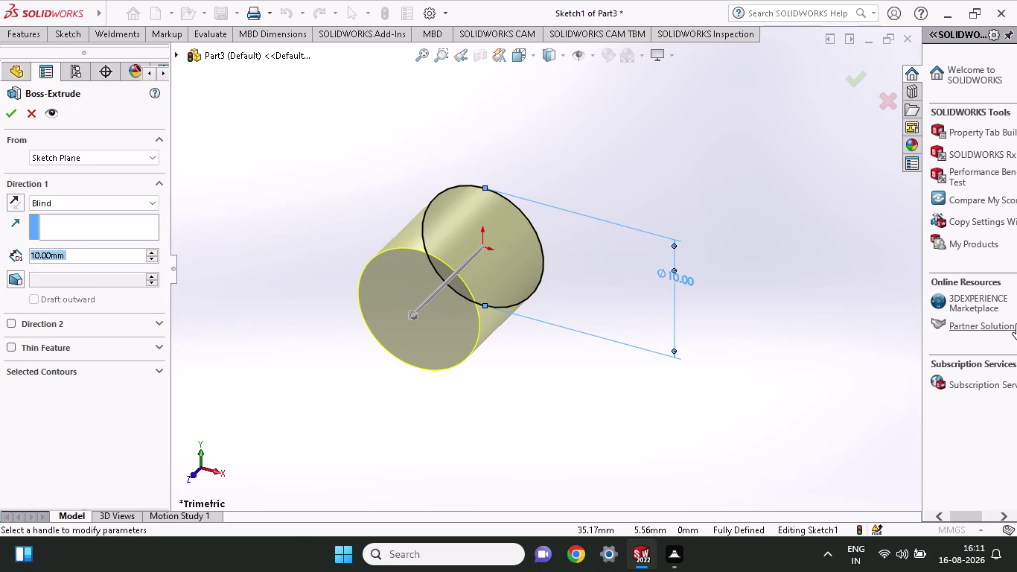
text(13)
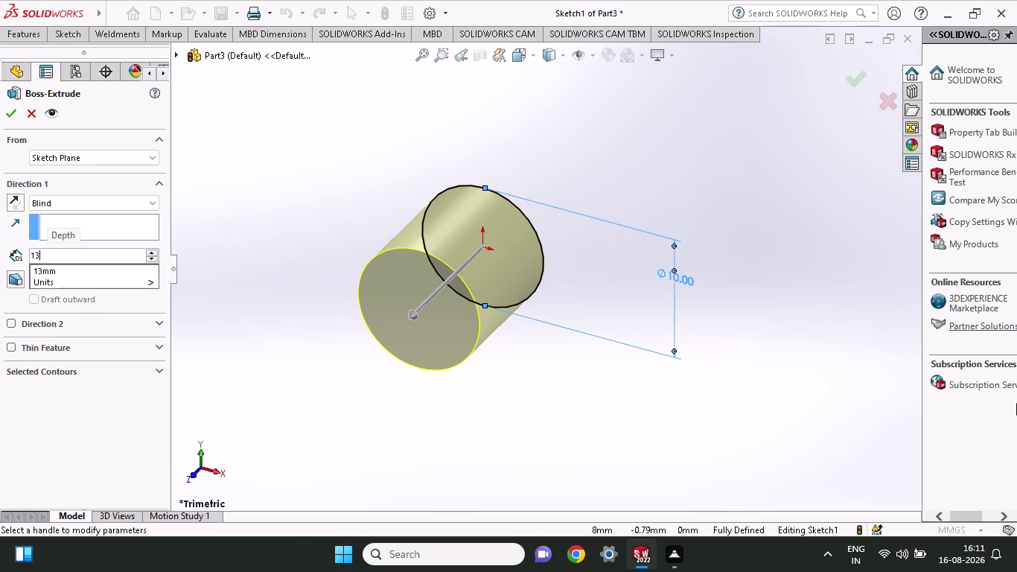
click(10, 115)
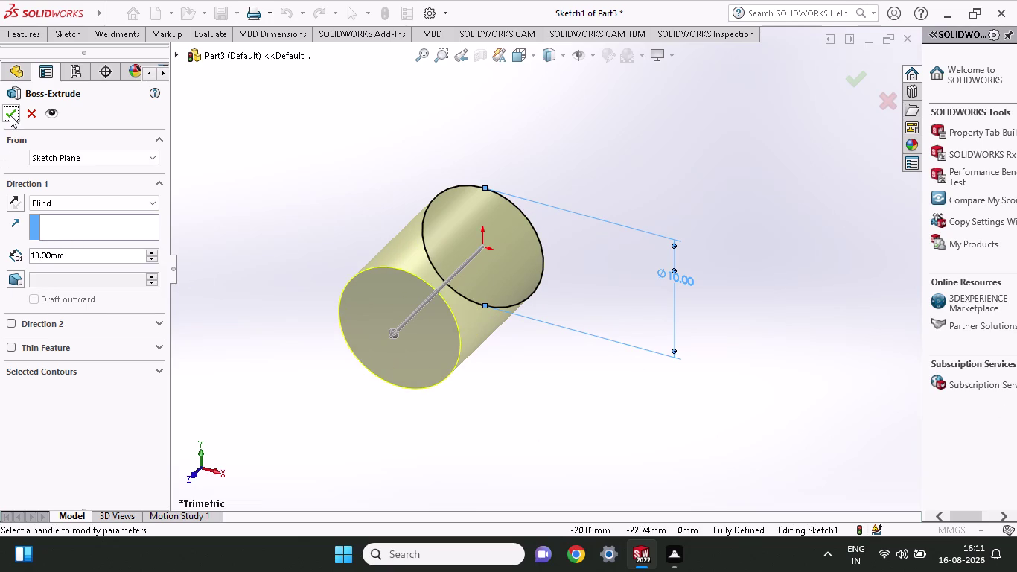
click(10, 114)
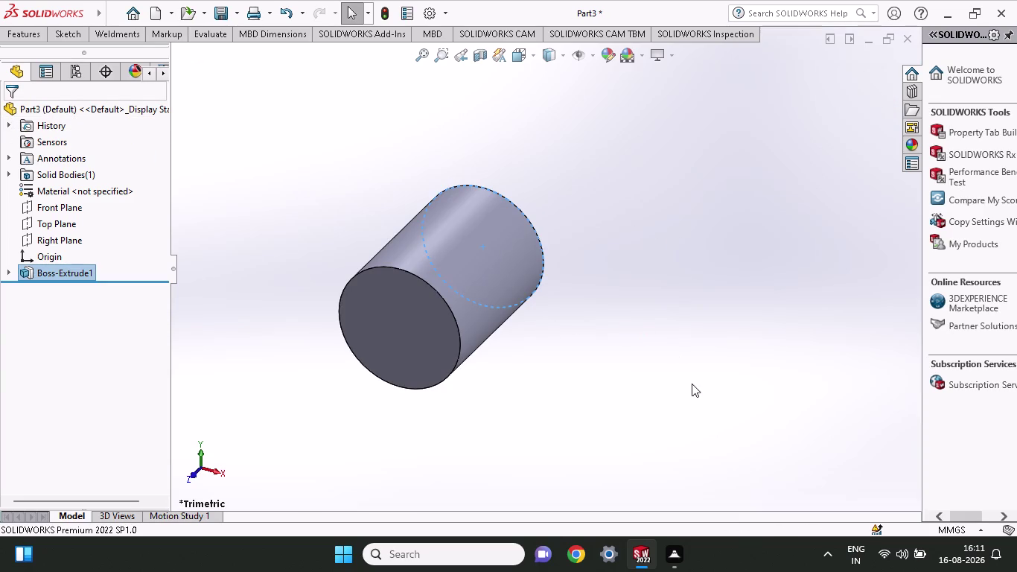
middle_drag(623, 388, 682, 168)
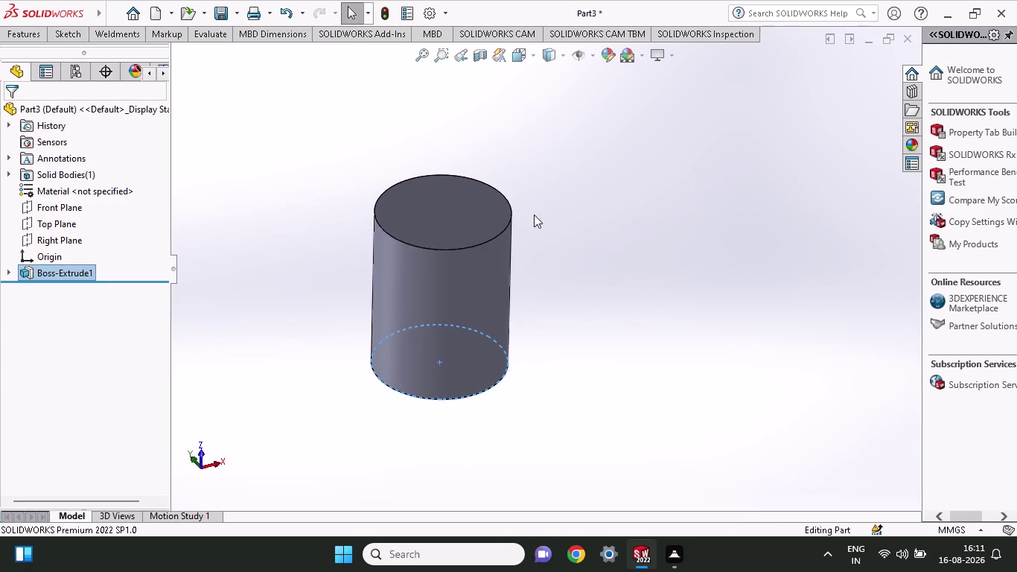
click(451, 237)
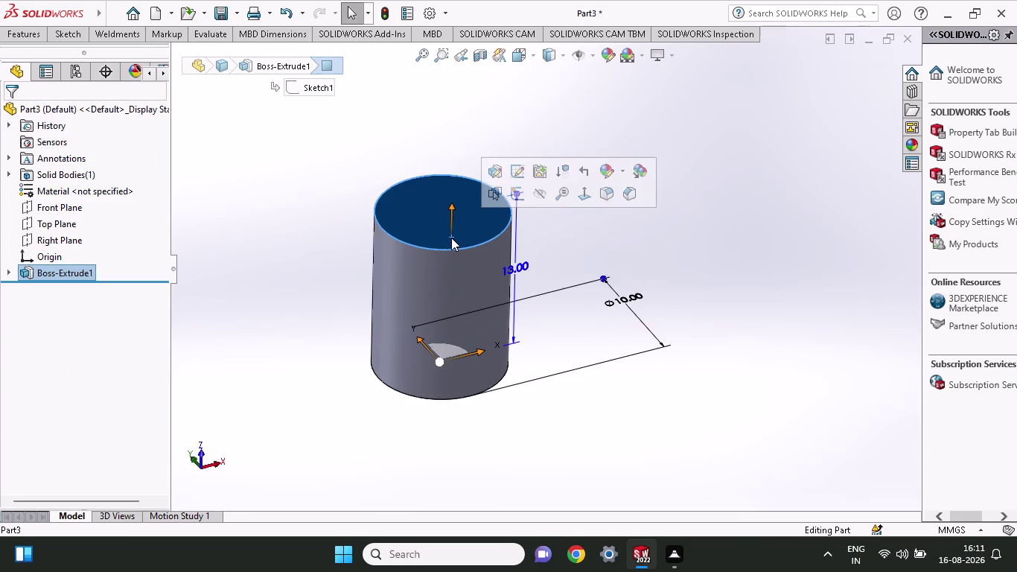
Sketch a 4 mm diameter circle centred on the cylinder's top face.
click(513, 195)
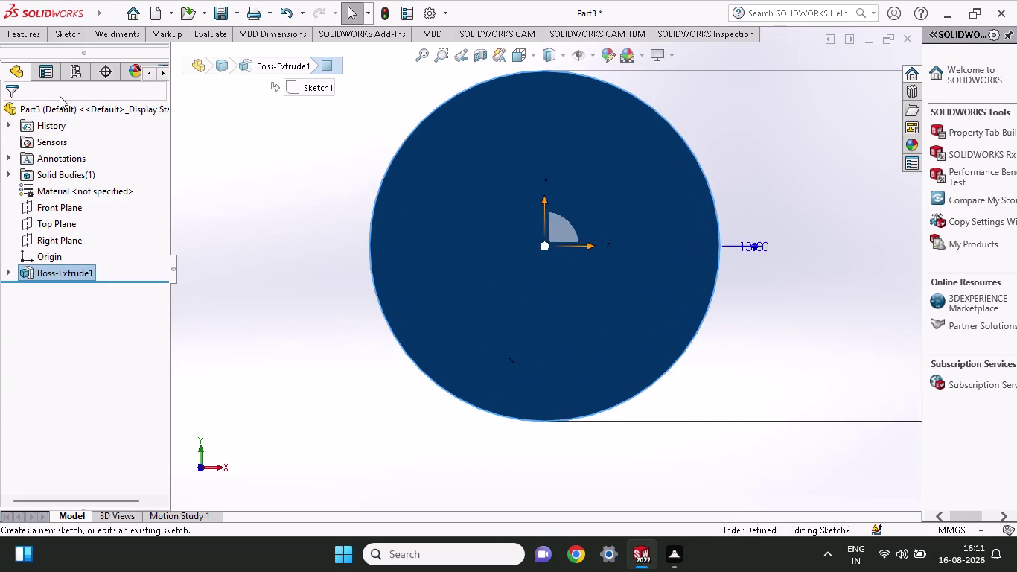
click(58, 38)
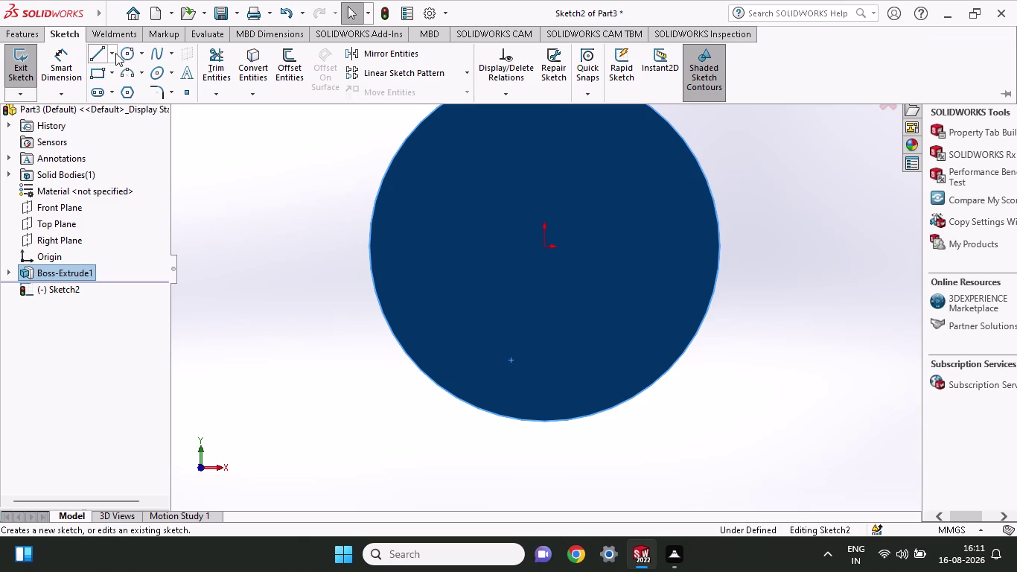
click(118, 56)
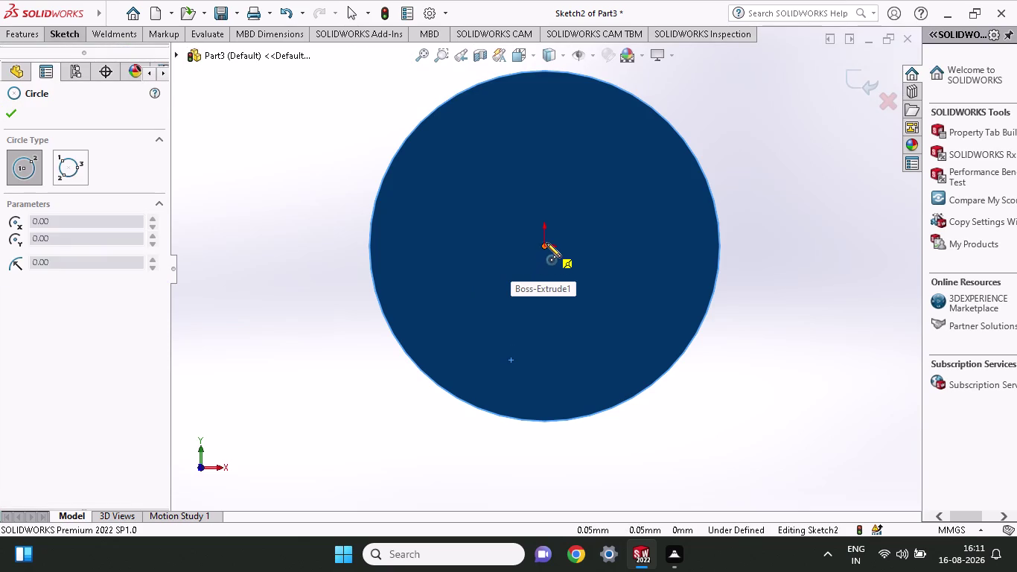
click(545, 247)
click(602, 314)
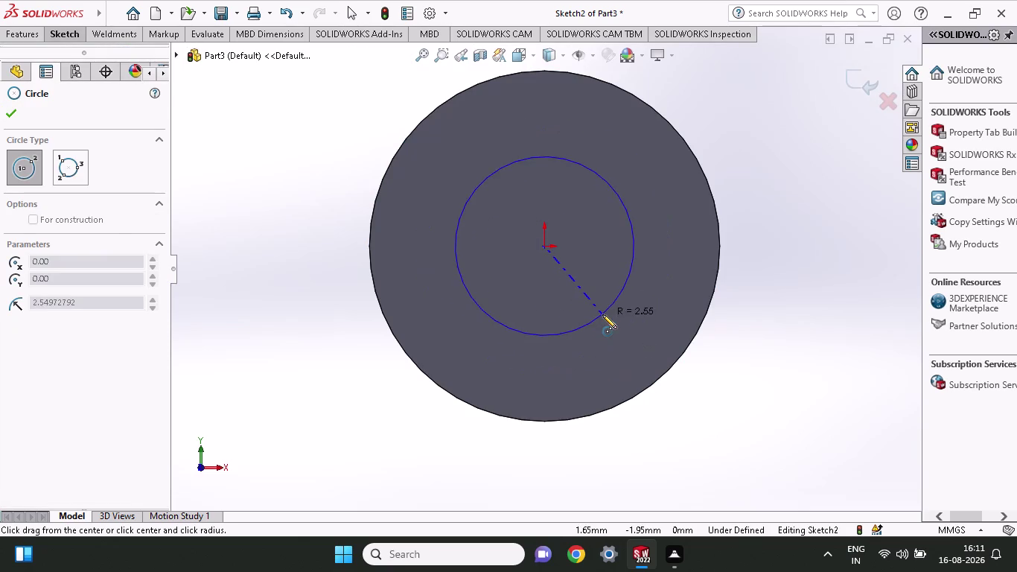
click(60, 34)
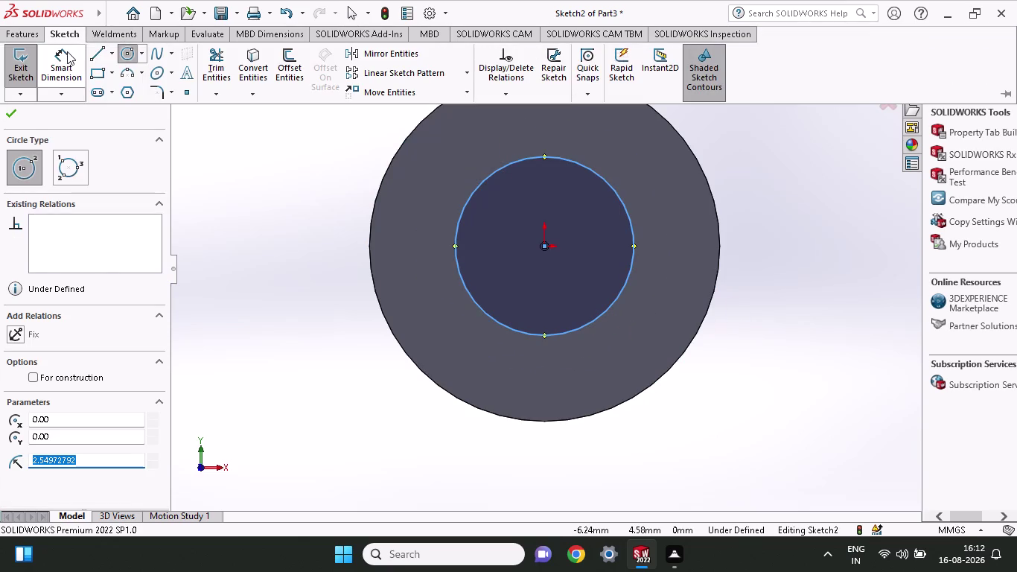
click(68, 56)
click(561, 326)
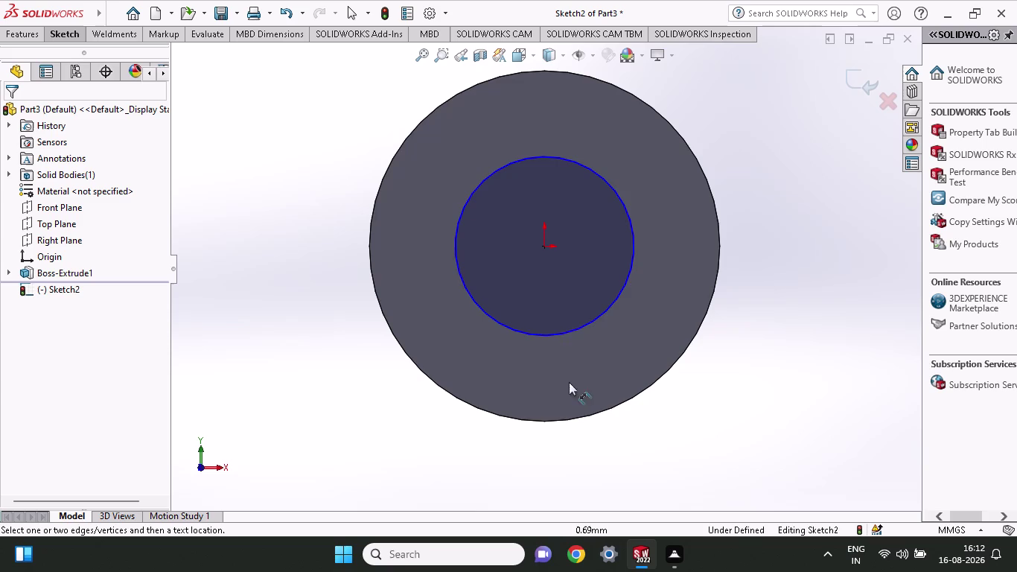
click(561, 337)
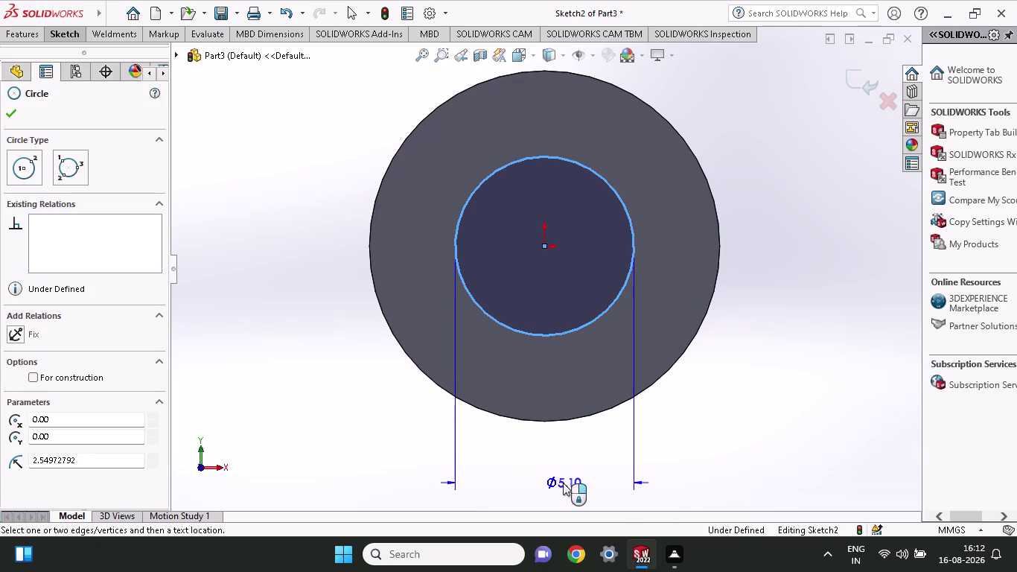
click(562, 483)
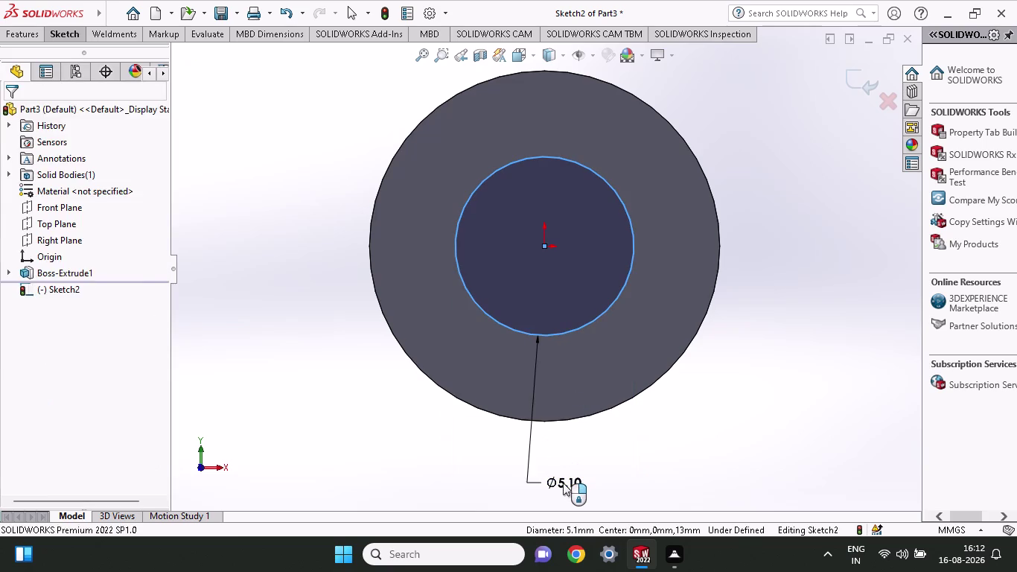
key(4)
key(Return)
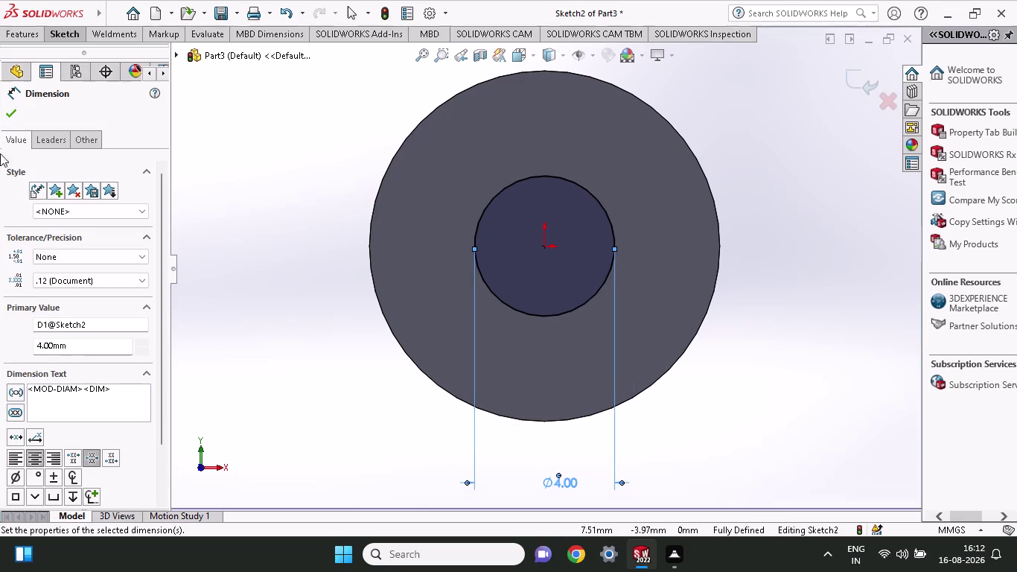
click(22, 36)
Cancel the Boss-Extrude and launch Extruded Cut on the 4 mm circle sketch.
click(35, 71)
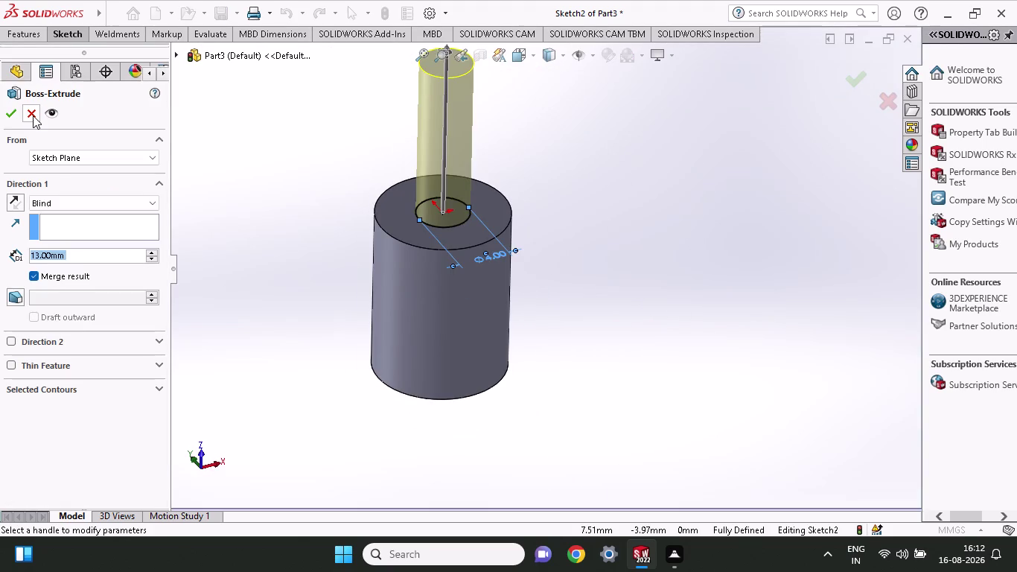
click(33, 116)
click(27, 39)
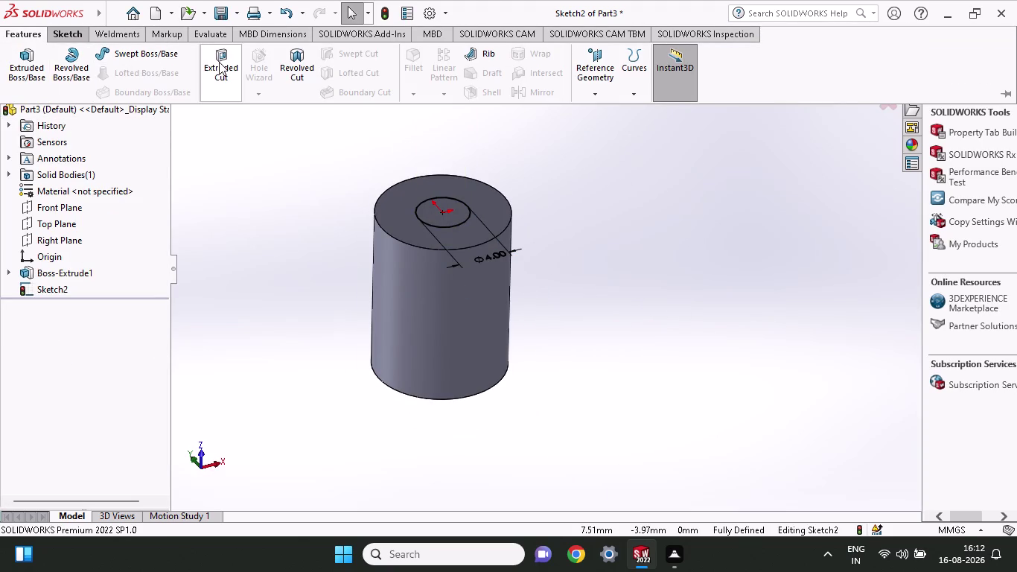
click(220, 62)
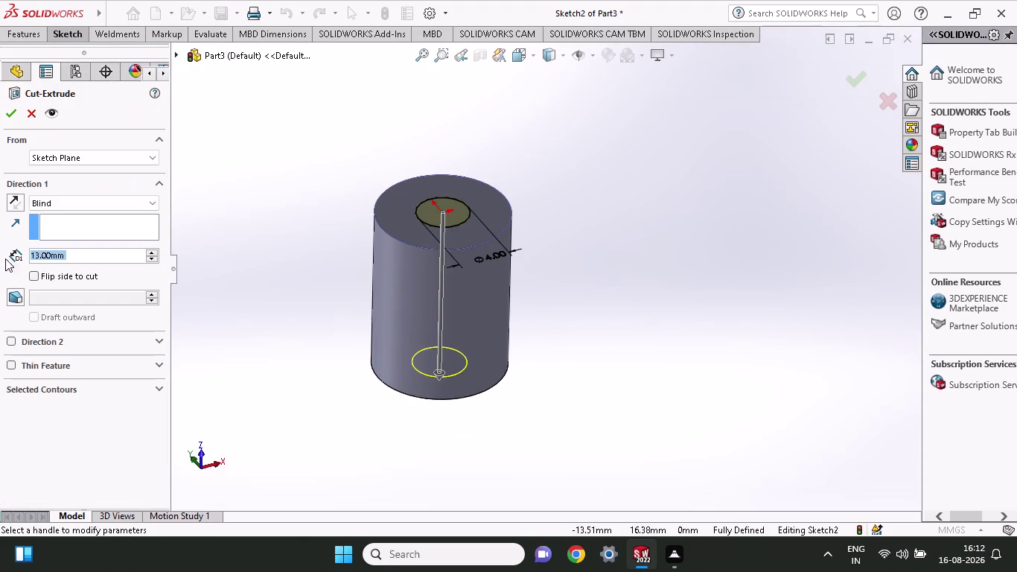
Cut outside the 4 mm circle 2 mm deep with a 45° draft, creating Cut-Extrude1.
click(16, 261)
click(14, 296)
text(4)
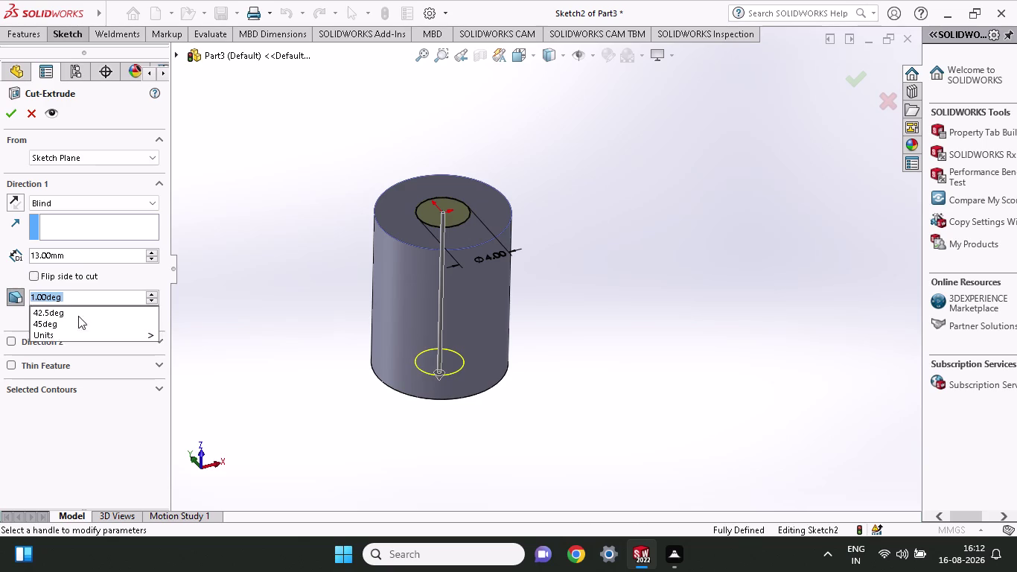
text(5)
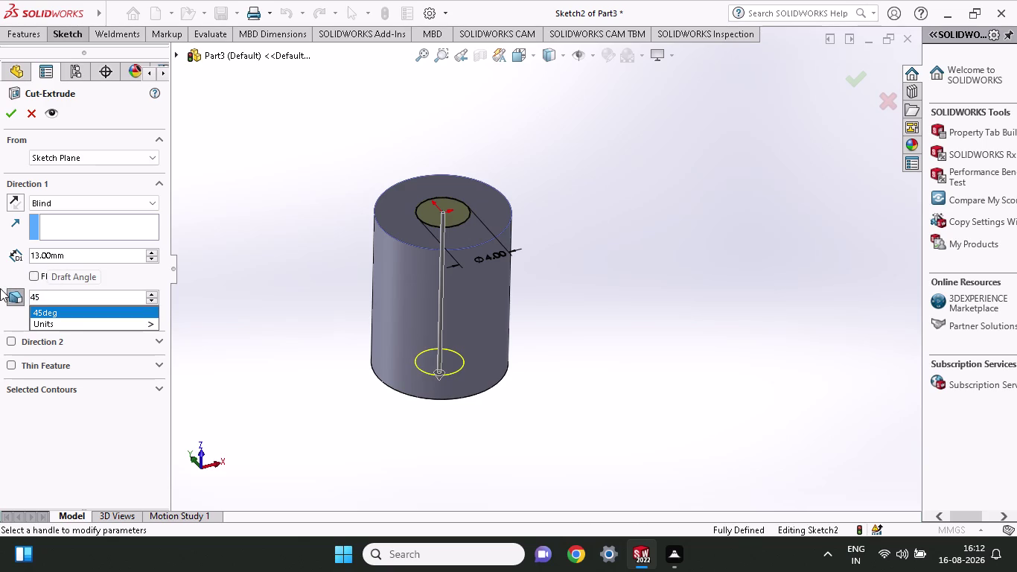
click(16, 297)
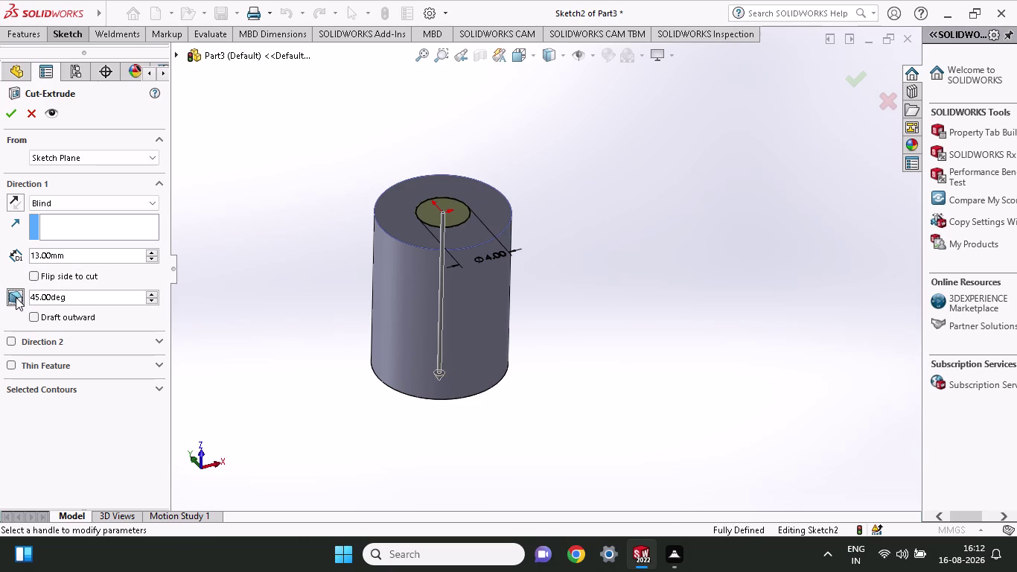
click(35, 274)
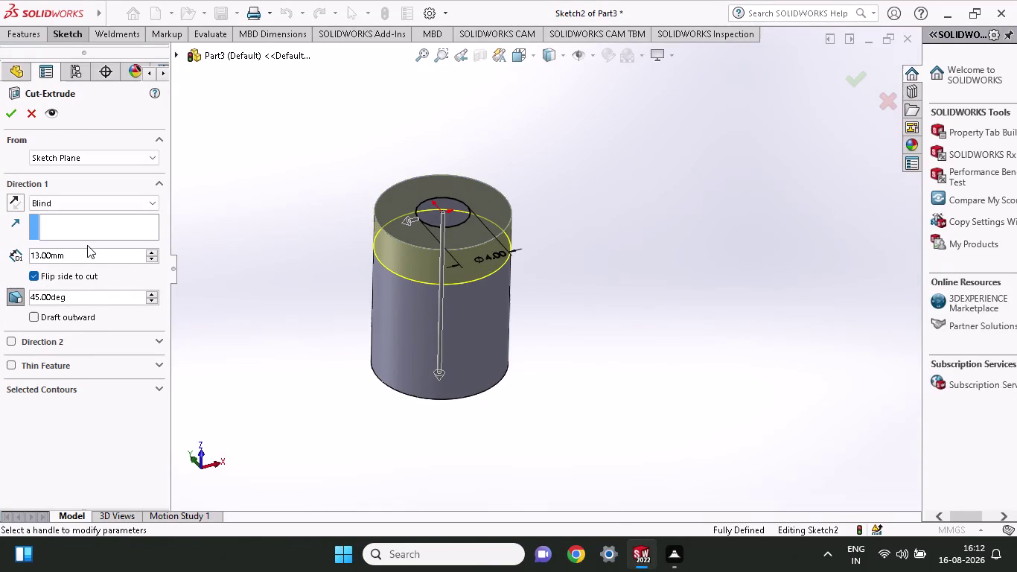
drag(84, 262, 0, 271)
key(2)
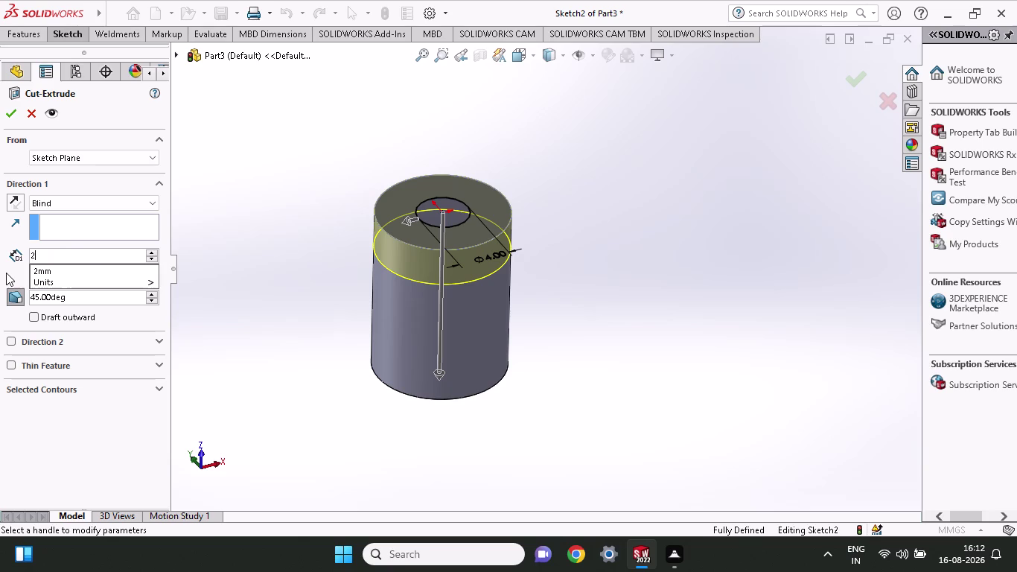
click(10, 117)
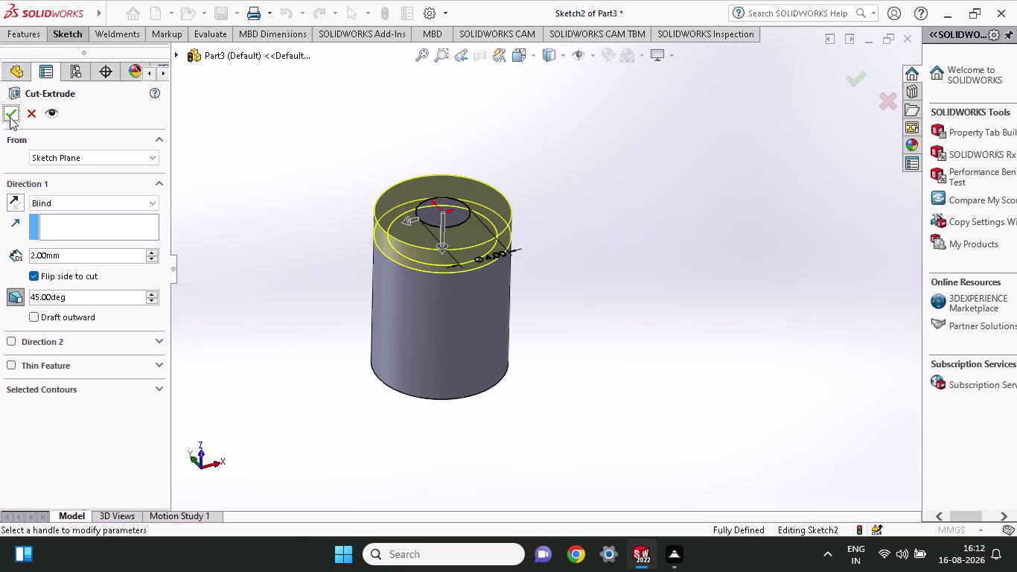
click(10, 117)
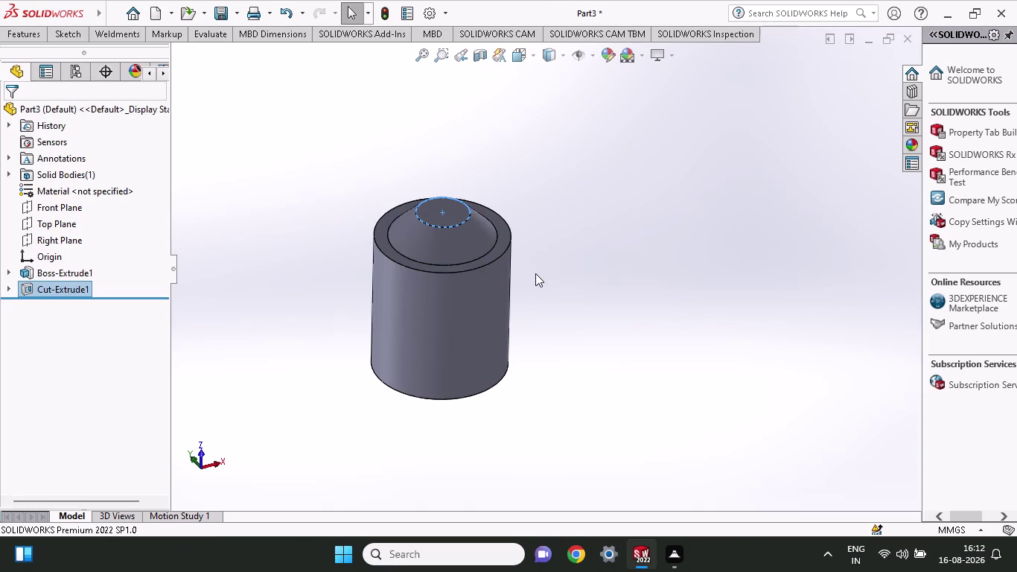
Inspect the tapered top, then select the cylinder's flat bottom face.
middle_drag(535, 273, 529, 195)
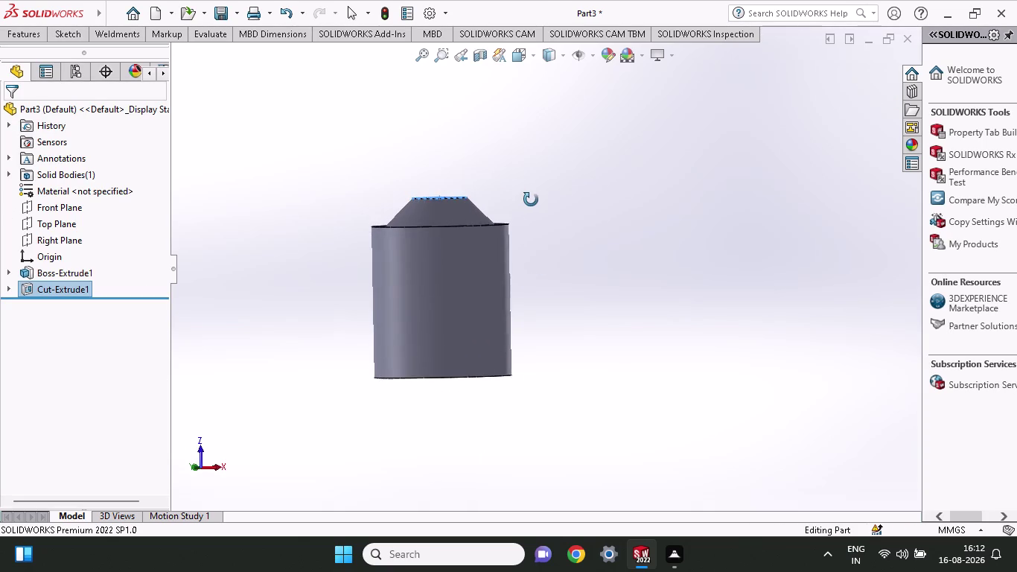
middle_drag(529, 195, 530, 453)
click(522, 437)
middle_drag(524, 397, 524, 396)
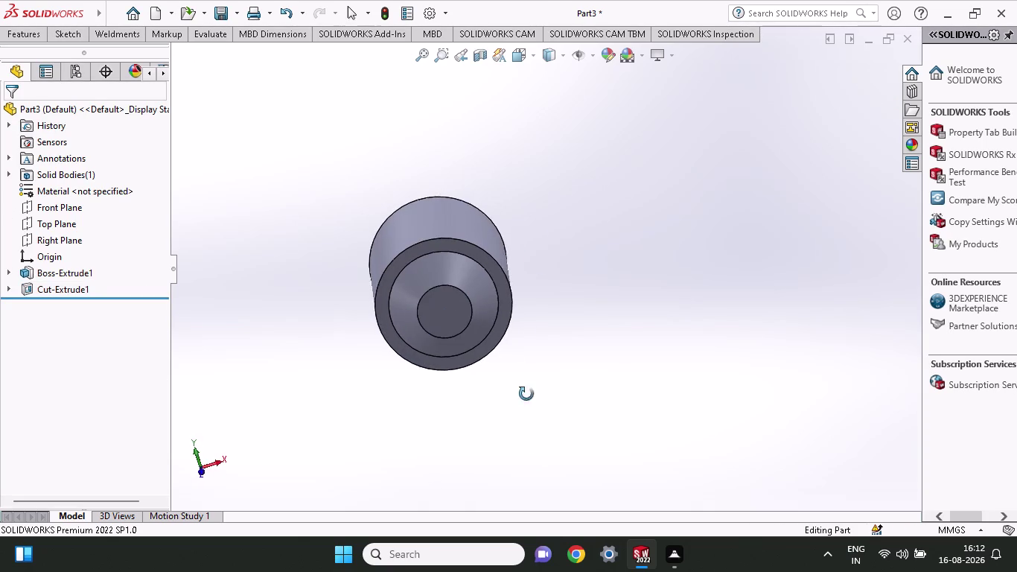
middle_drag(524, 396, 521, 174)
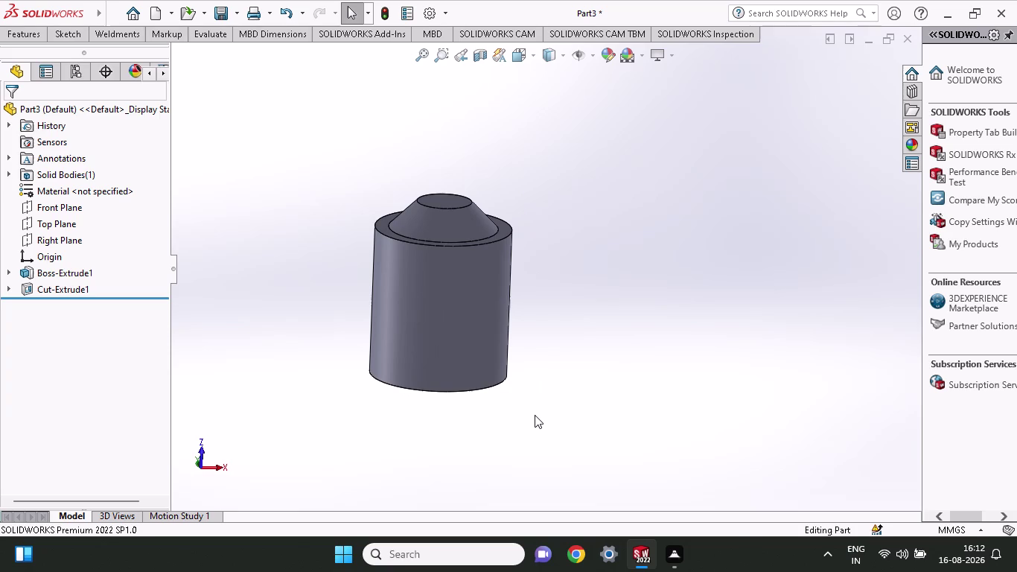
middle_drag(535, 410, 538, 212)
click(451, 328)
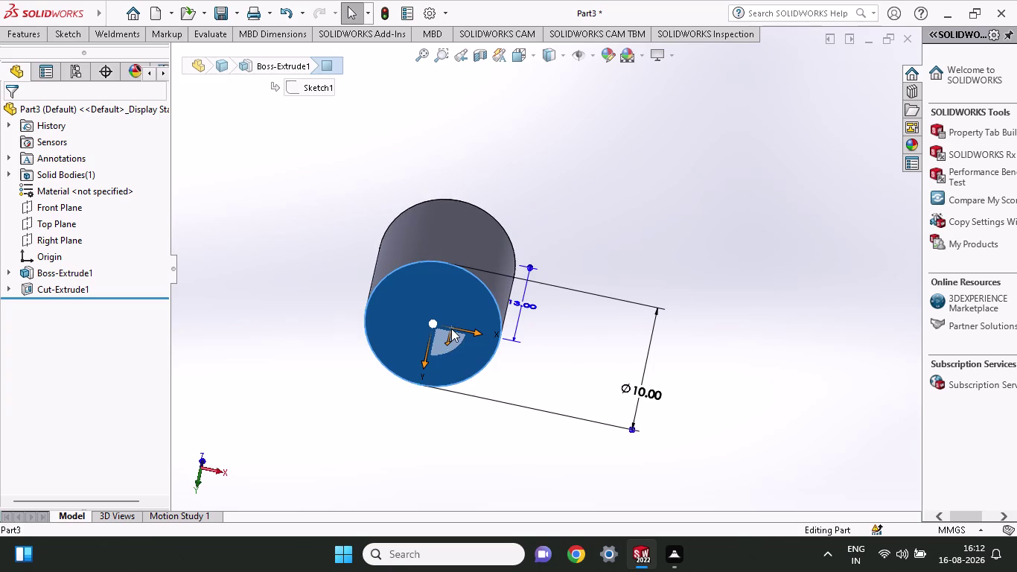
click(453, 309)
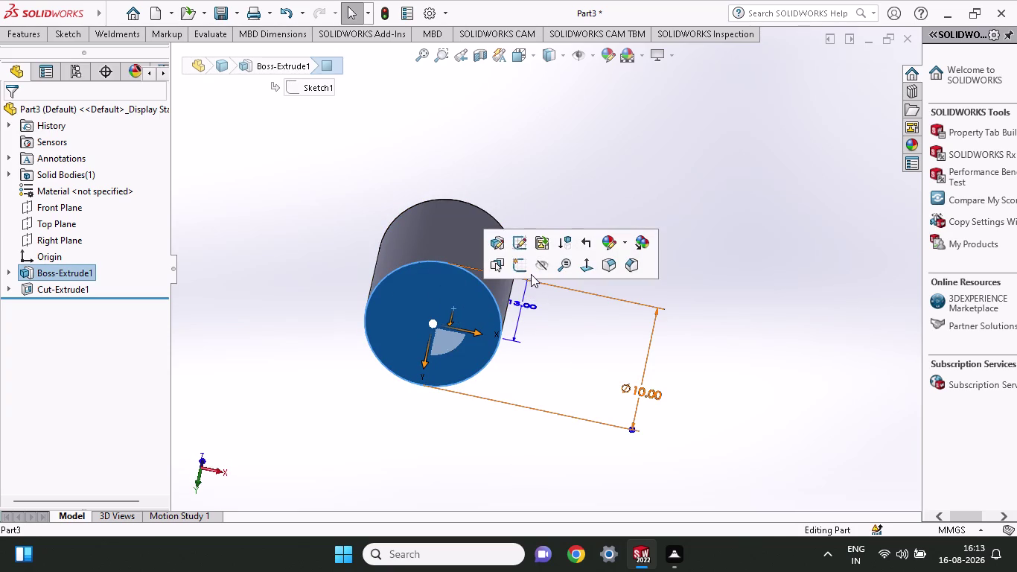
Start a sketch on the bottom face and draw a circle centred on the origin.
click(524, 266)
click(57, 35)
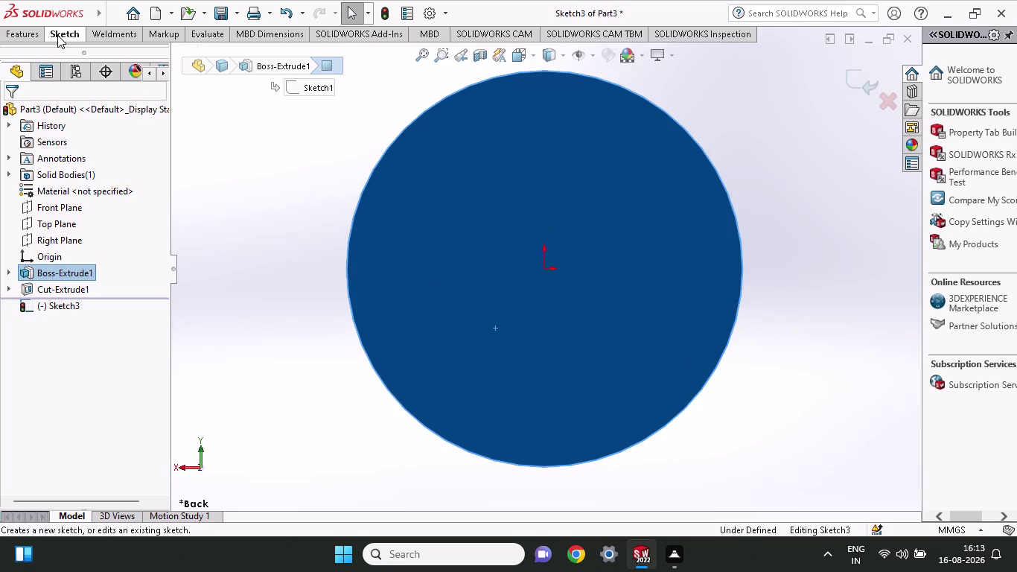
click(134, 53)
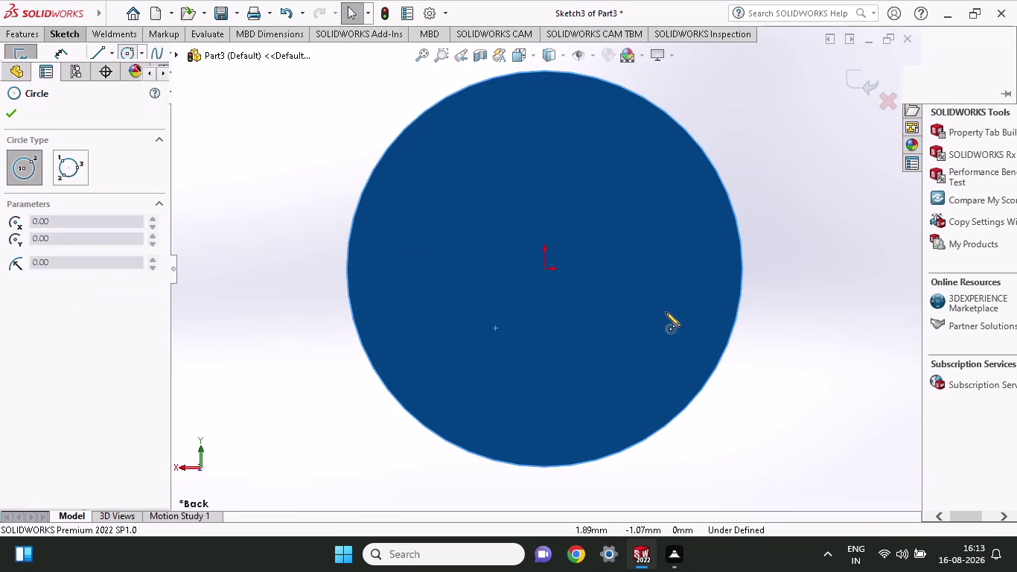
click(544, 268)
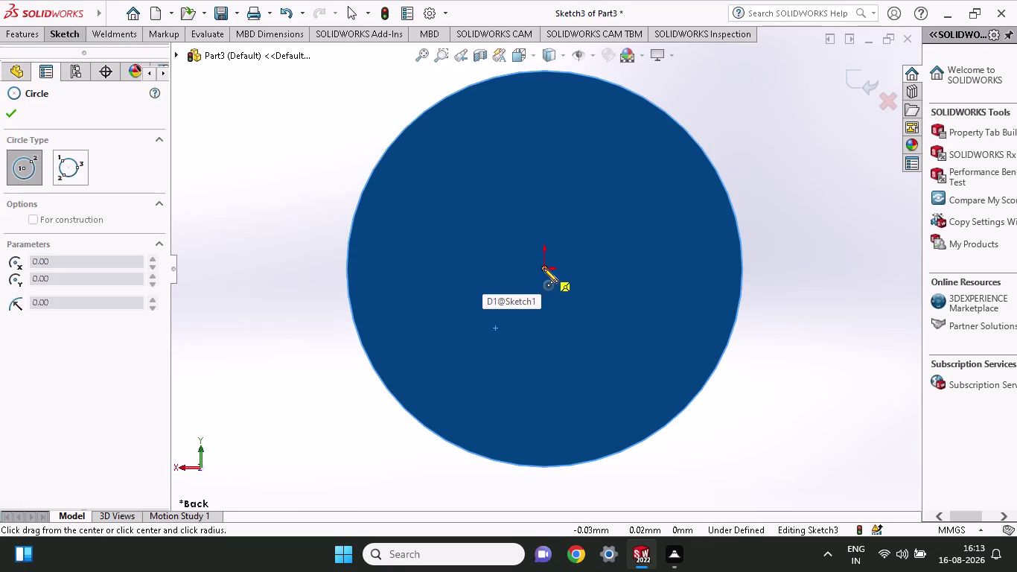
click(559, 346)
click(72, 39)
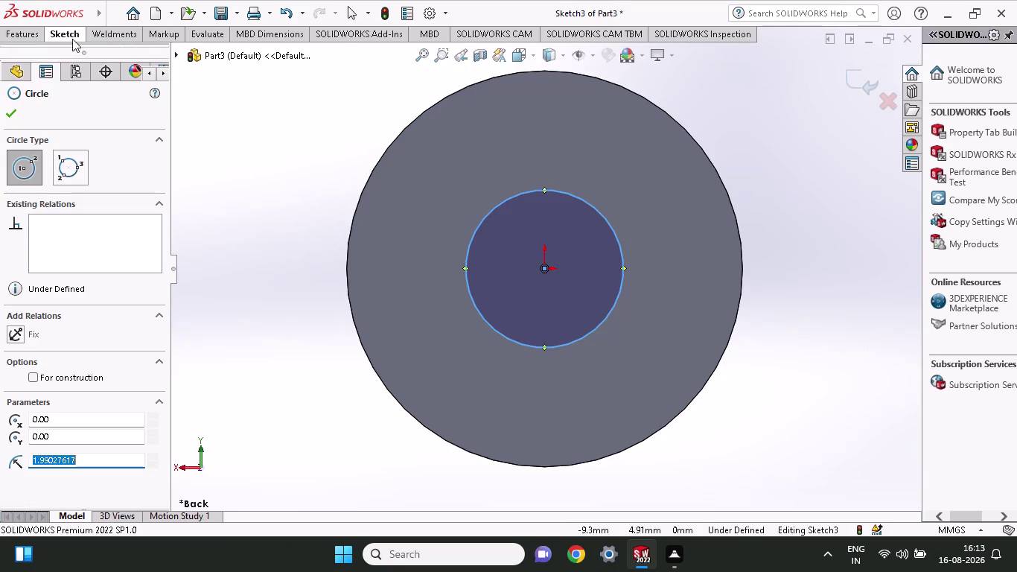
click(75, 64)
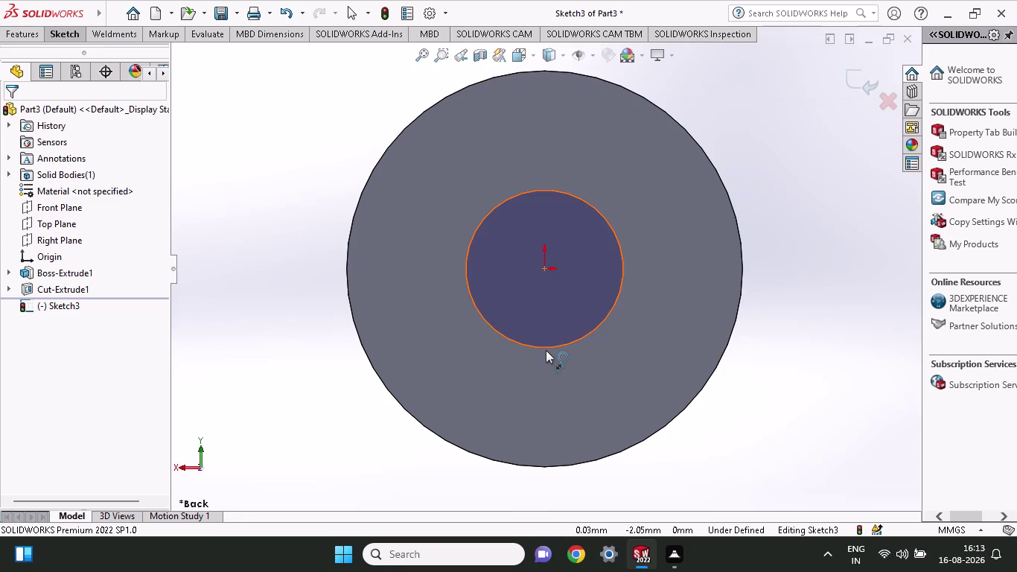
Dimension the circle's diameter to 4 mm.
click(546, 349)
click(364, 453)
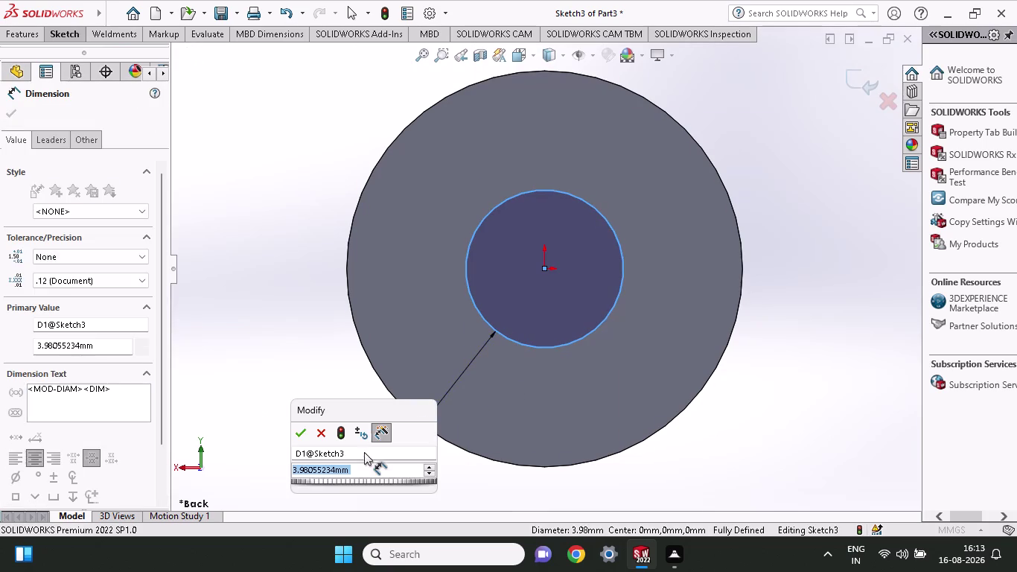
key(4)
key(Return)
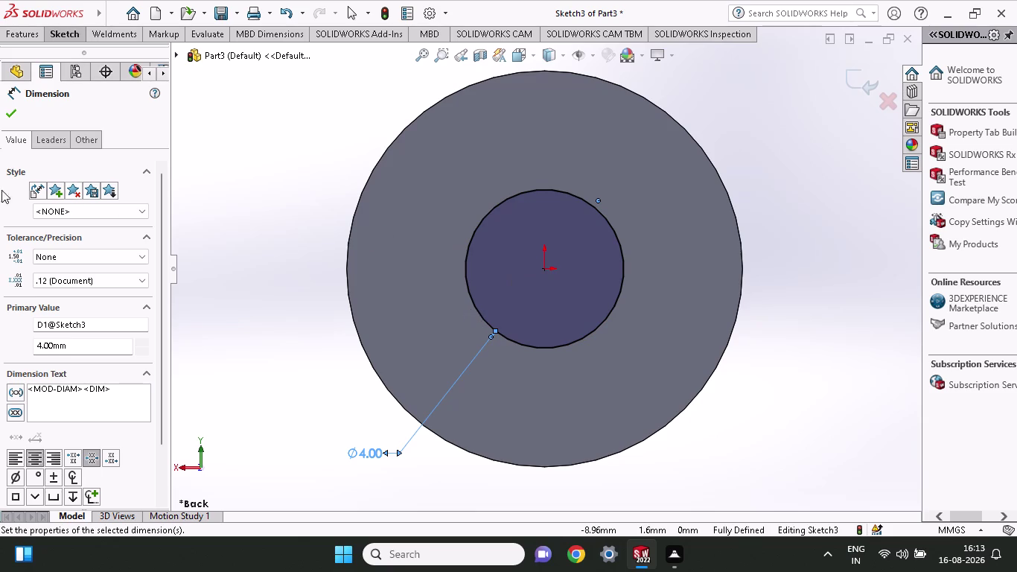
click(30, 30)
click(215, 68)
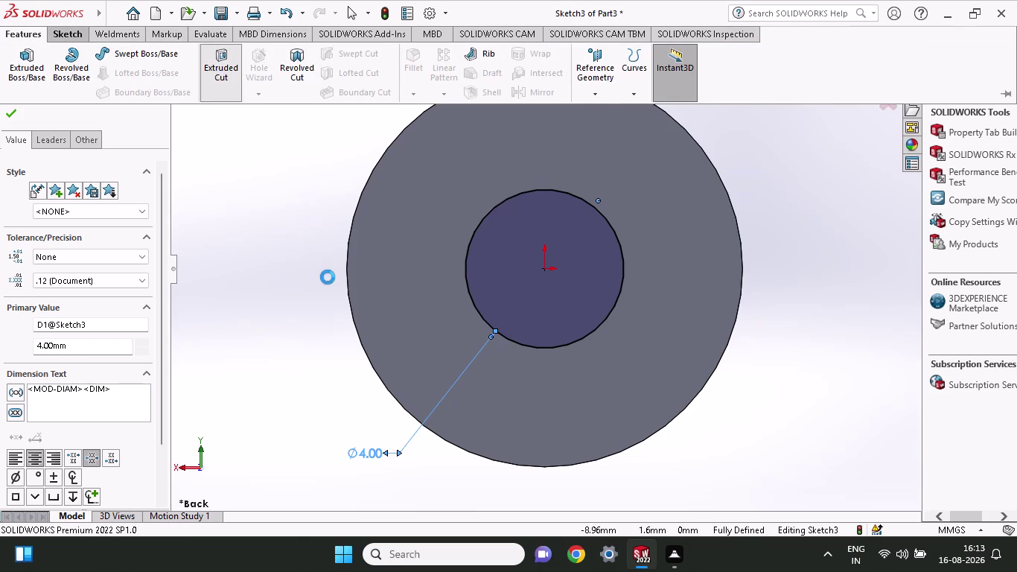
Cut outside the 4 mm circle on the bottom end, 2 mm deep with a 45° draft.
middle_drag(366, 444, 364, 354)
scroll(up, 3)
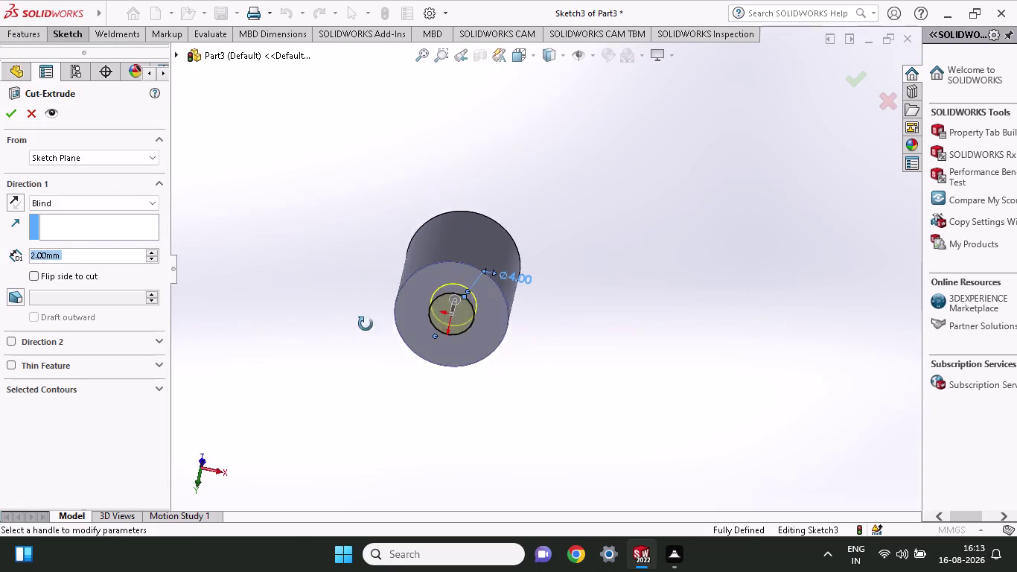
middle_drag(364, 354, 371, 221)
click(29, 280)
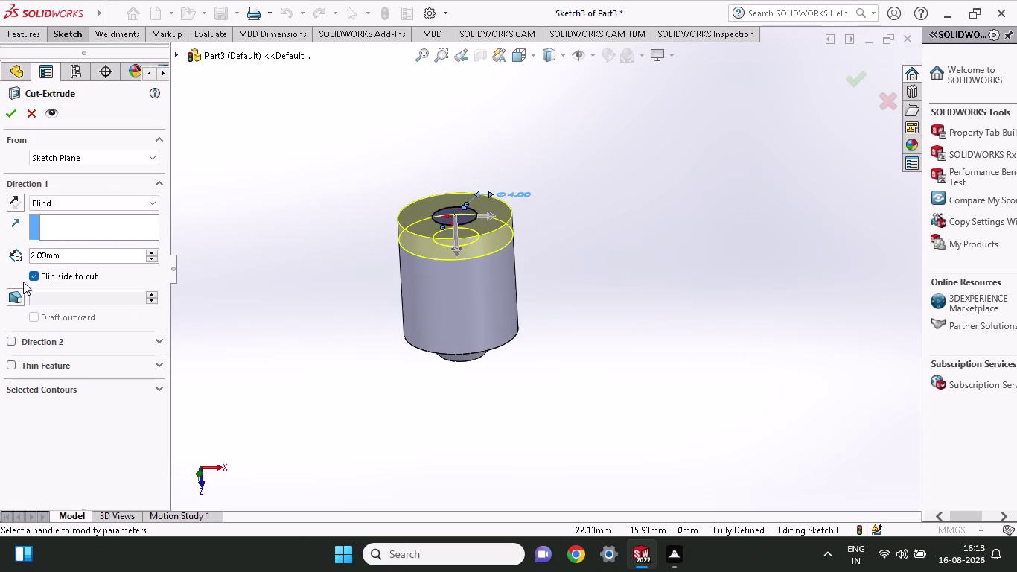
click(18, 294)
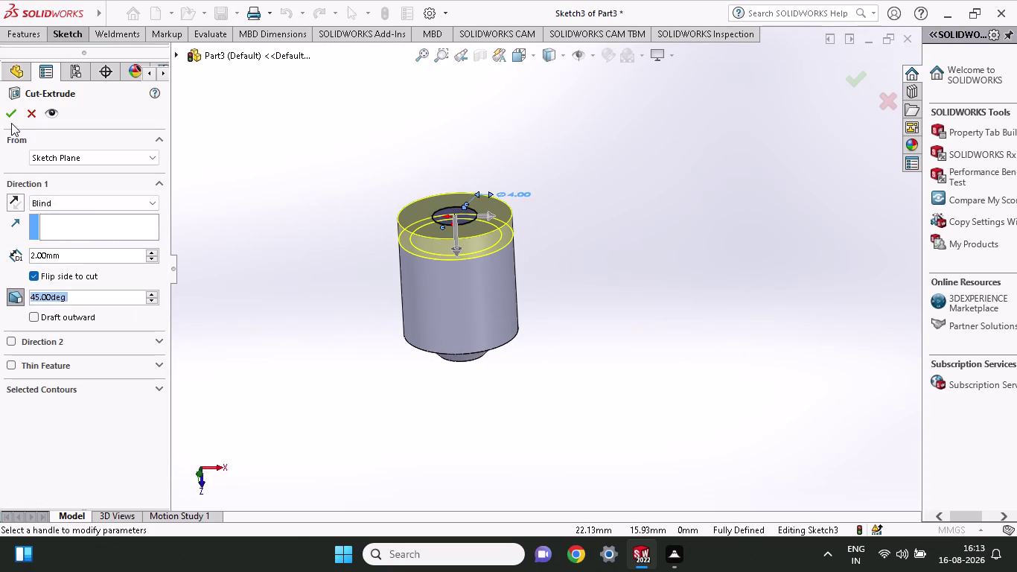
click(12, 120)
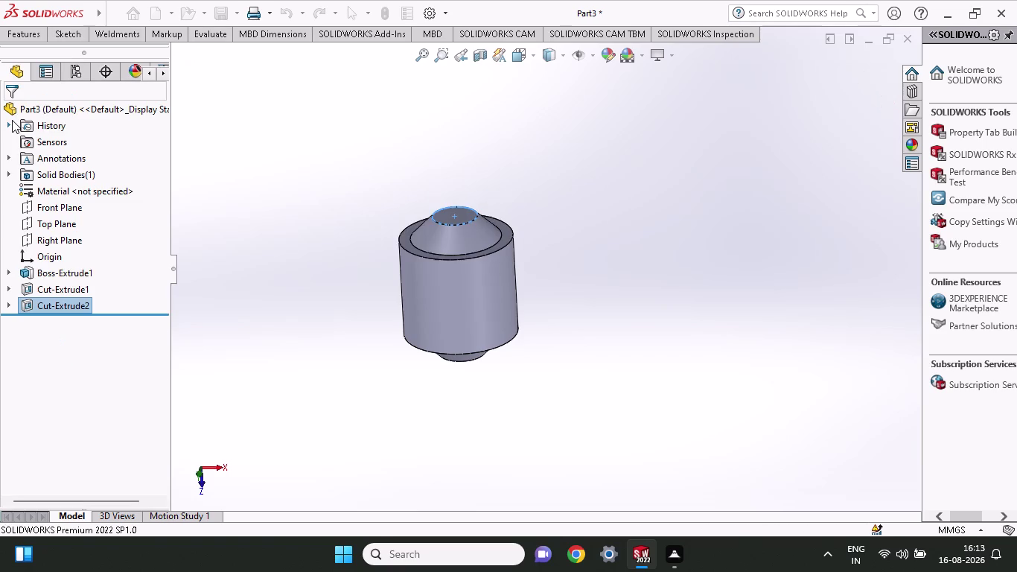
Inspect the tapered bottom end and begin a new sketch.
click(346, 326)
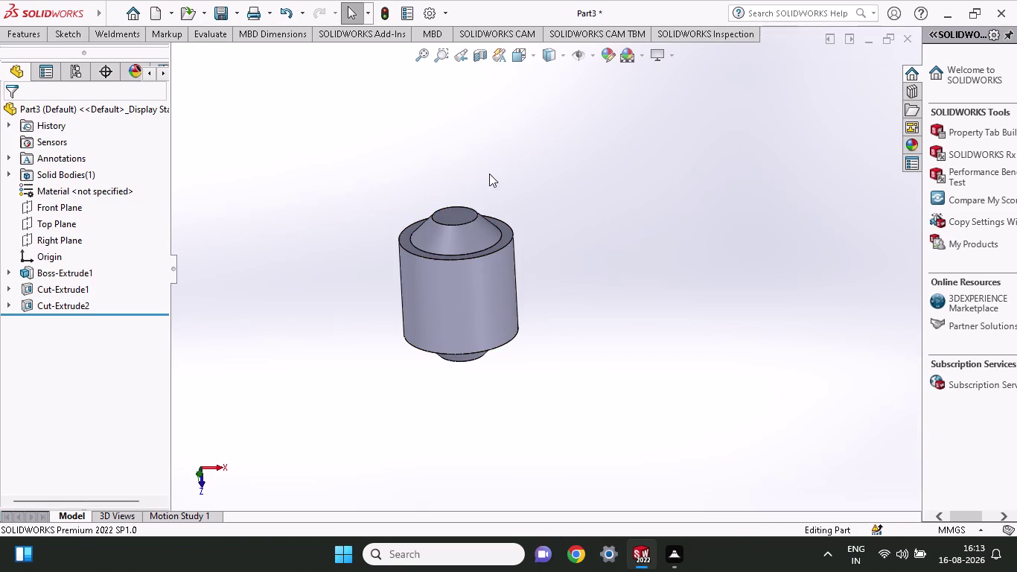
middle_drag(489, 174, 483, 519)
scroll(up, 3)
click(60, 40)
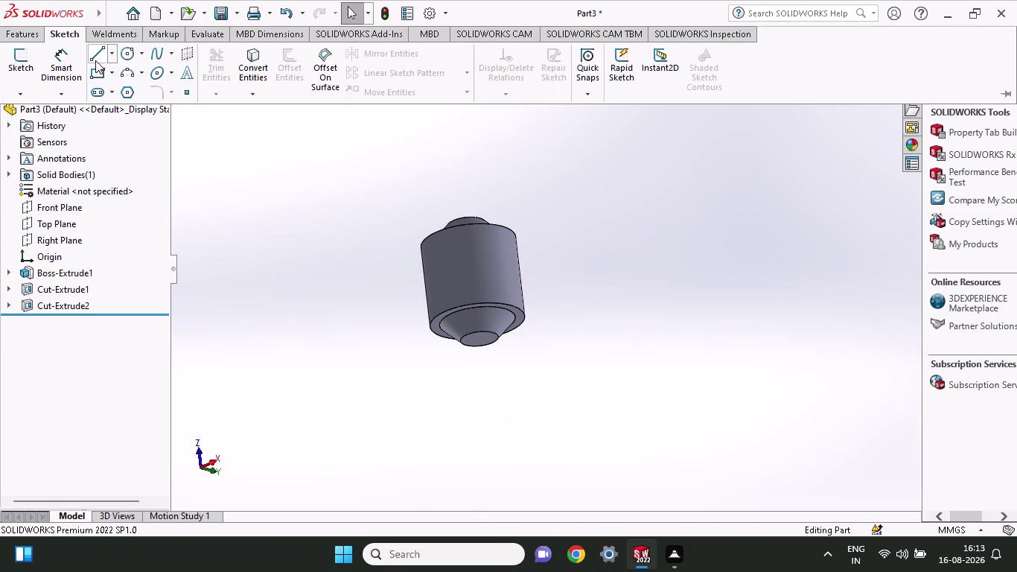
click(125, 57)
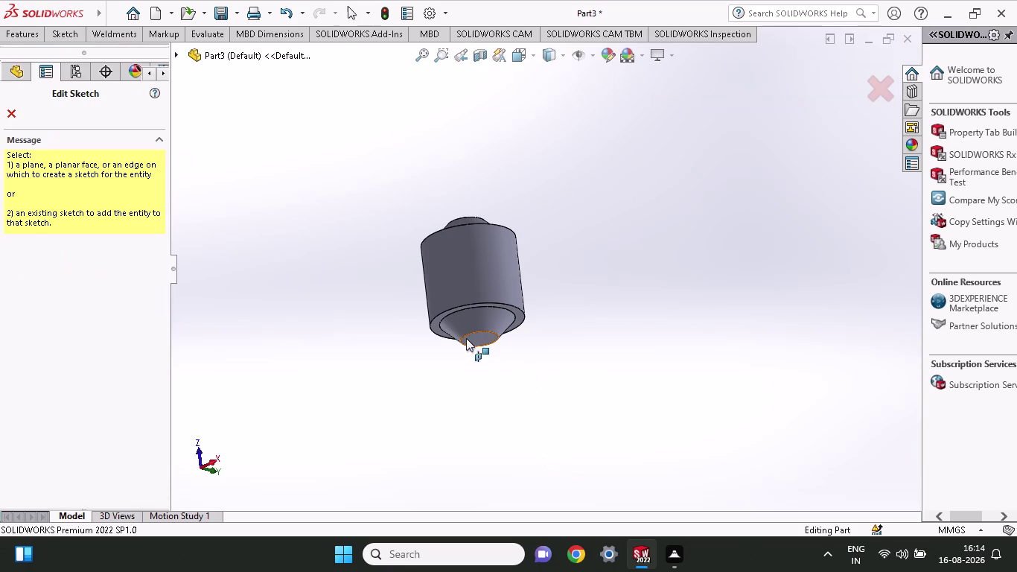
Sketch a 2 mm radius circle at the origin on the tapered end's flat face.
click(466, 338)
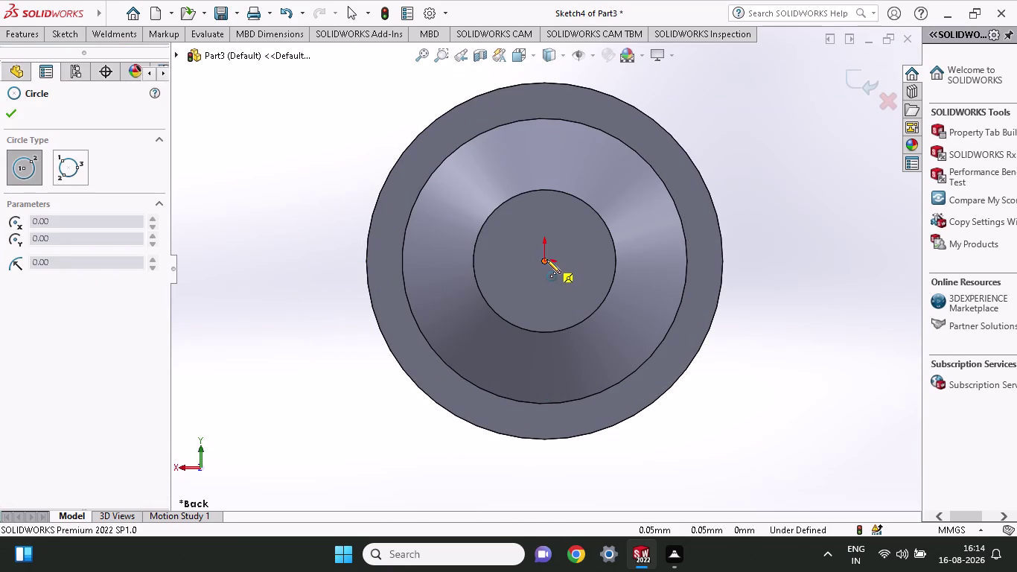
click(547, 259)
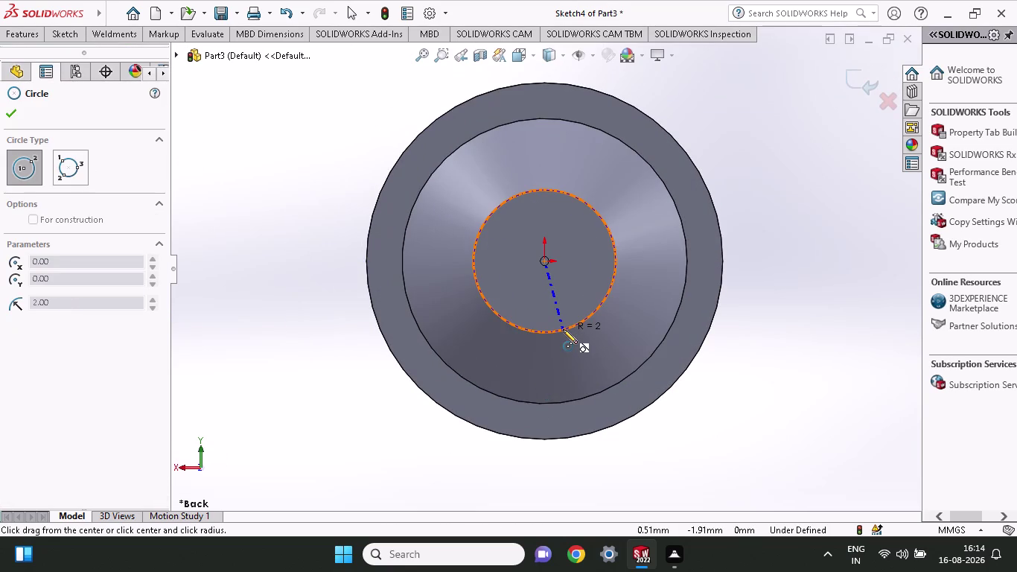
click(563, 329)
Extrude the circle 35 mm as a blind boss to form Boss-Extrude2.
click(9, 39)
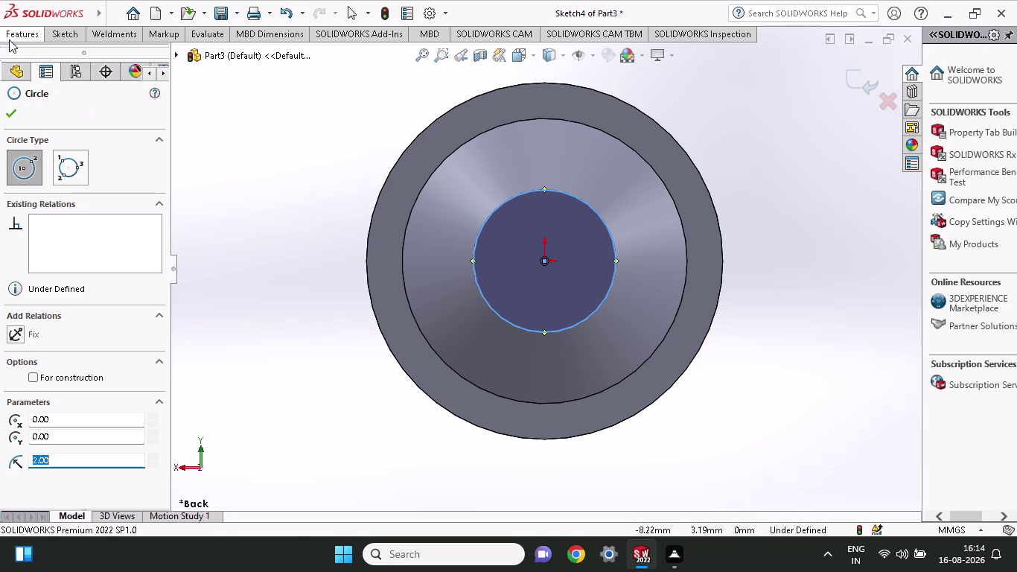
click(32, 80)
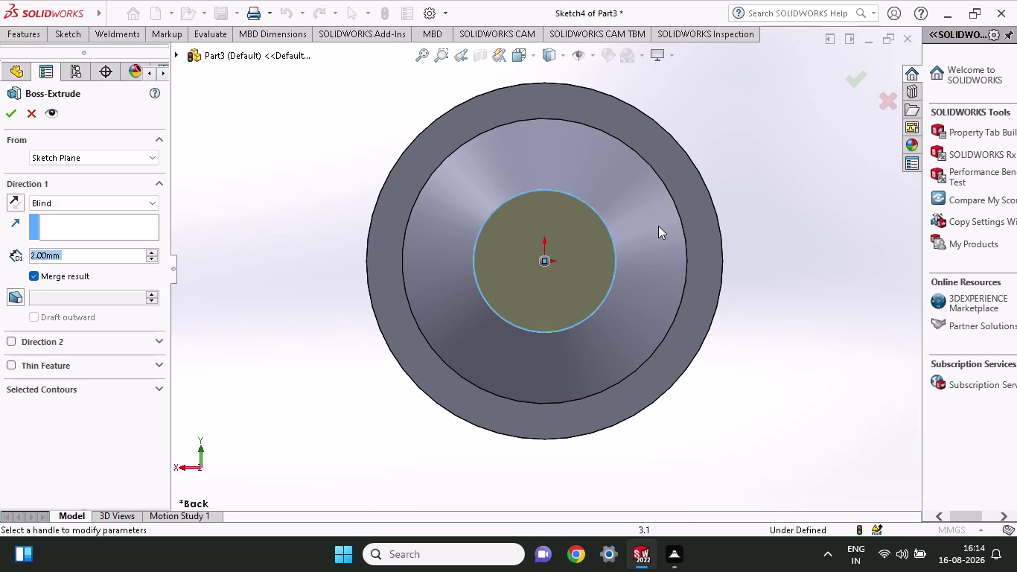
middle_drag(703, 150, 720, 207)
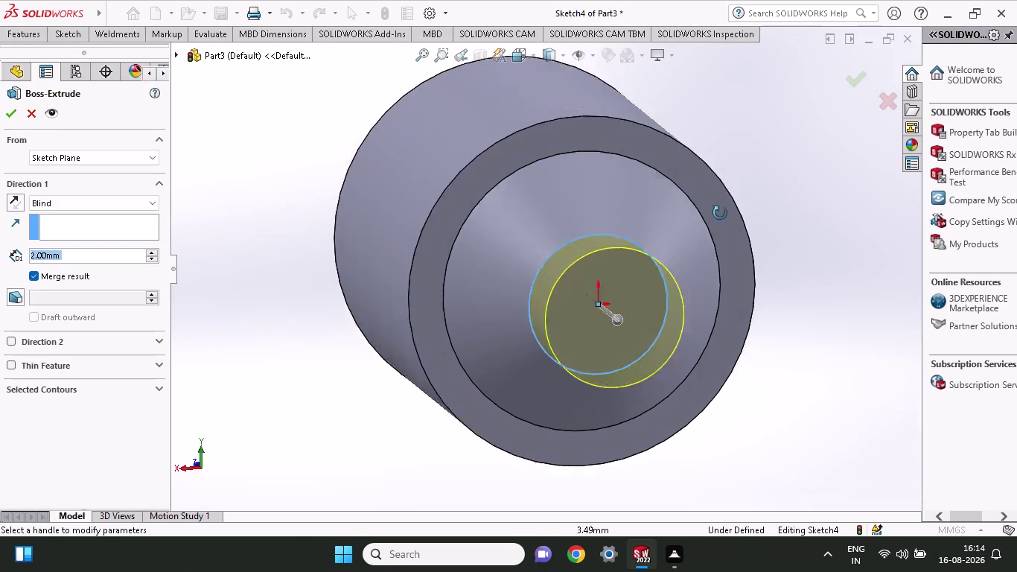
middle_drag(719, 207, 689, 331)
scroll(up, 3)
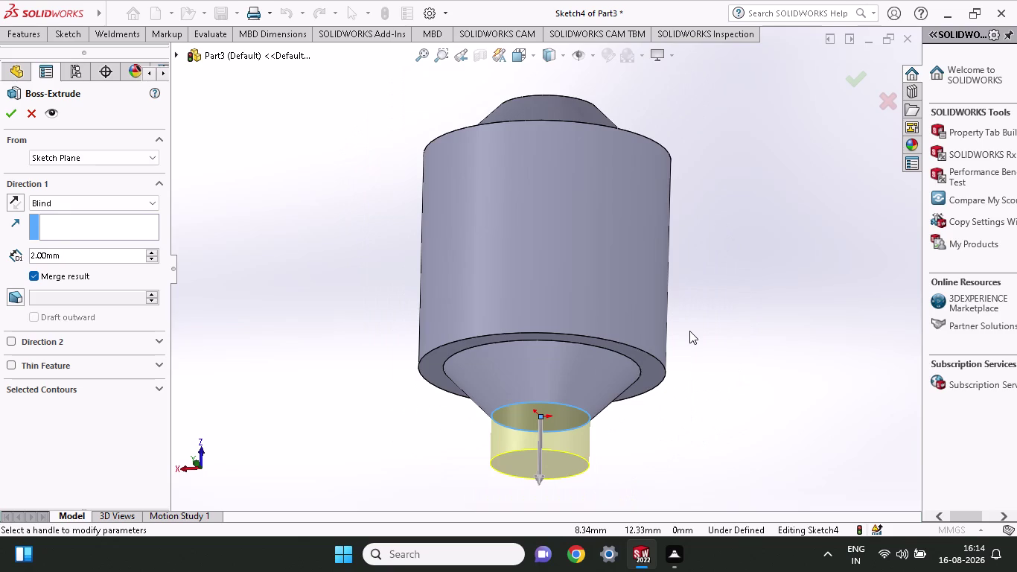
drag(64, 257, 0, 251)
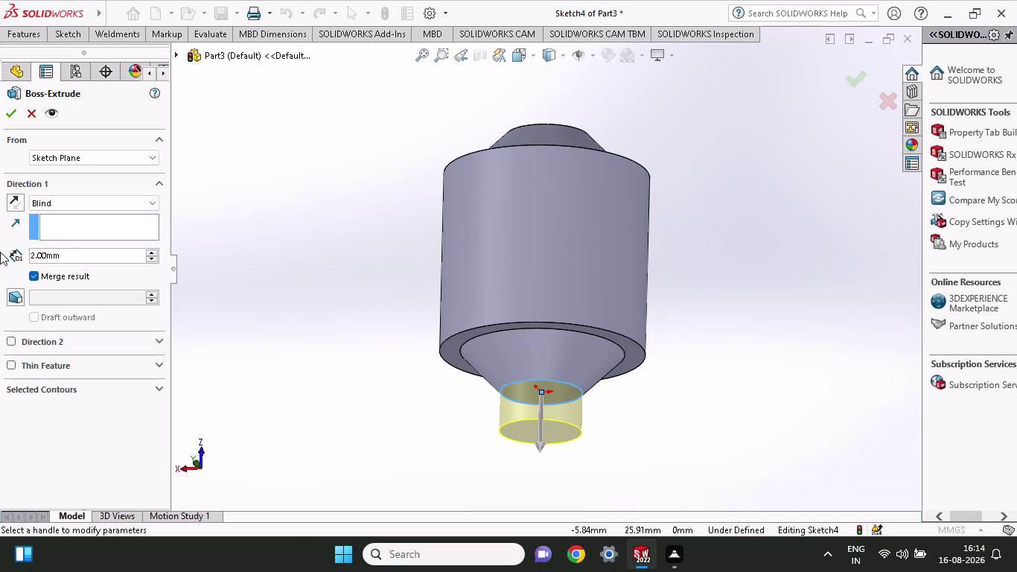
text(35)
click(87, 246)
click(69, 254)
drag(103, 249, 0, 283)
drag(63, 252, 0, 255)
text(35)
click(6, 117)
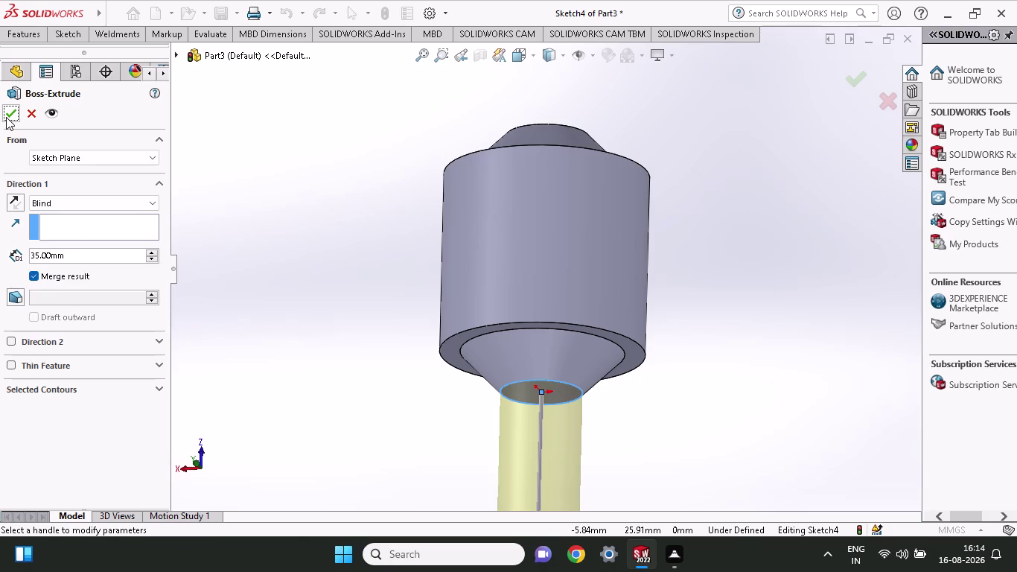
click(6, 116)
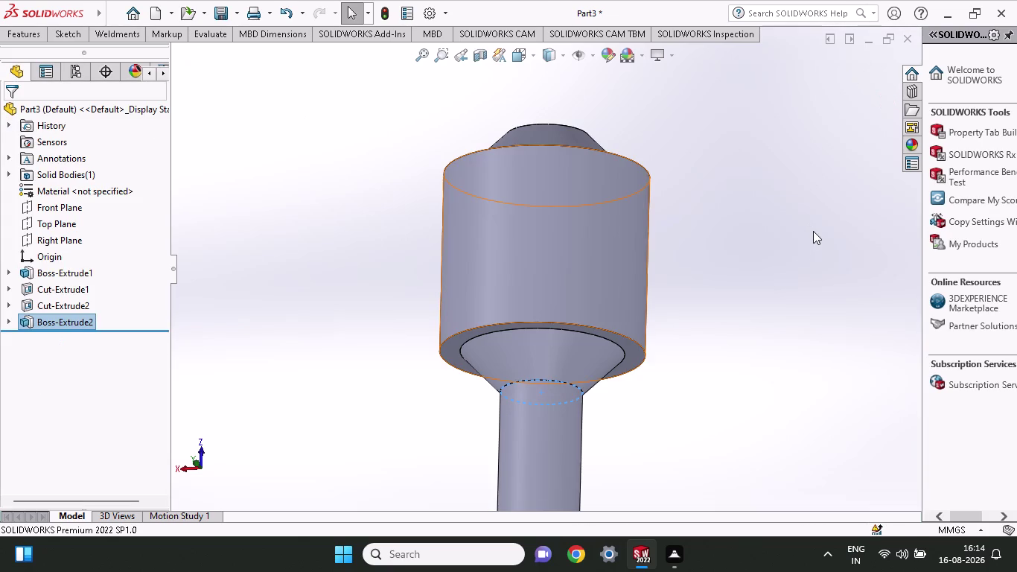
click(798, 268)
scroll(up, 3)
middle_drag(679, 377, 679, 199)
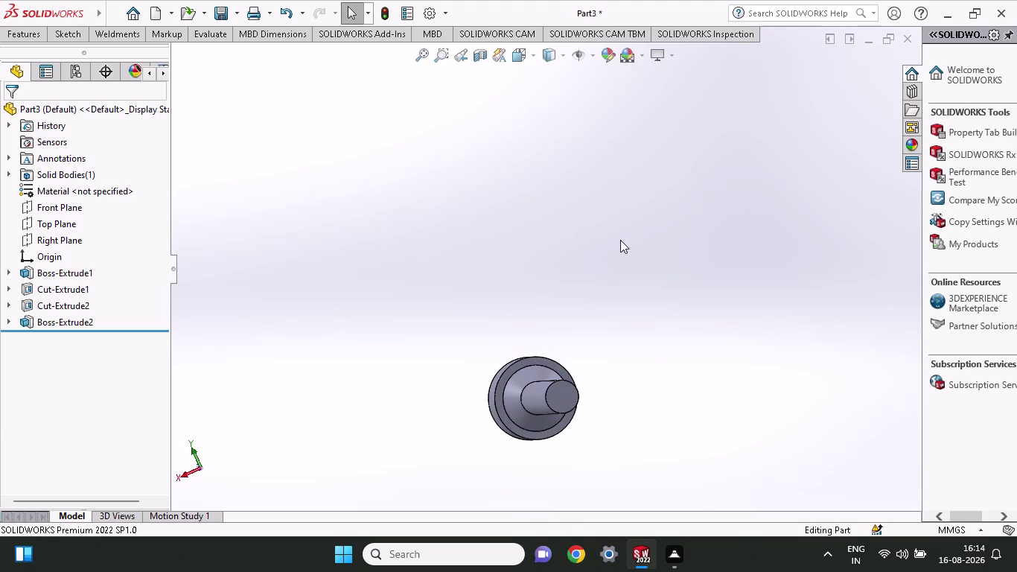
scroll(up, 3)
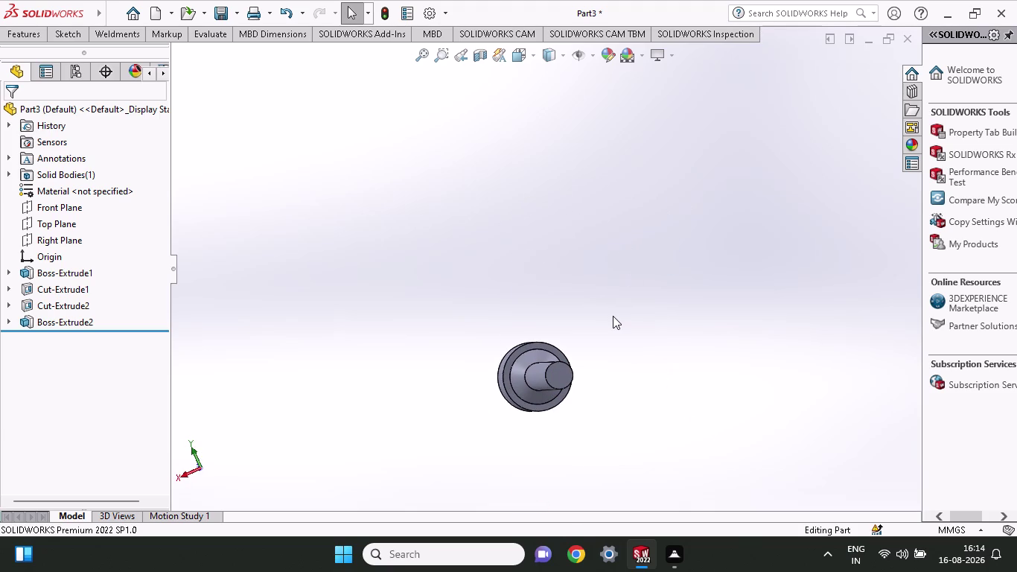
scroll(down, 3)
scroll(down, 3)
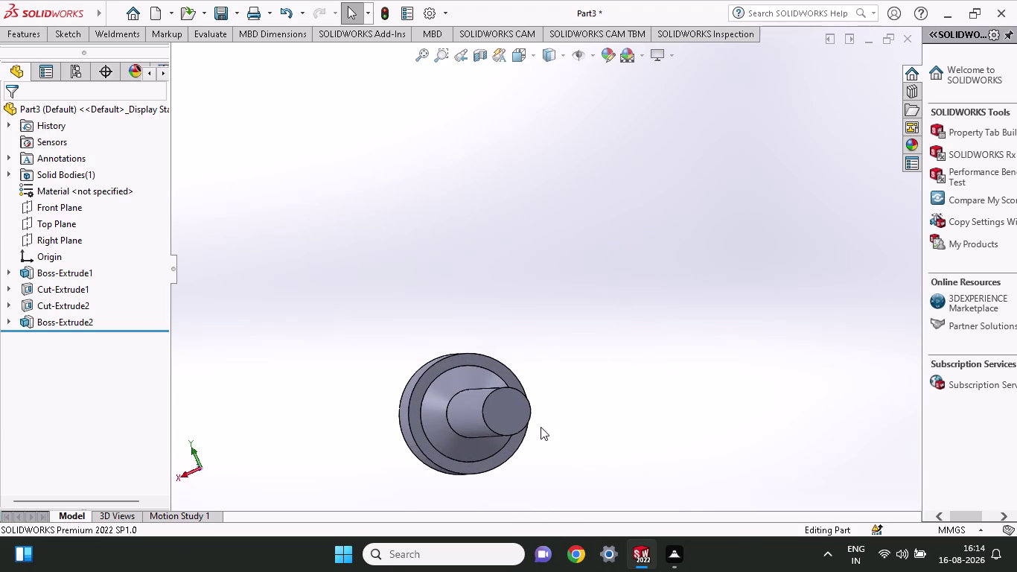
click(517, 423)
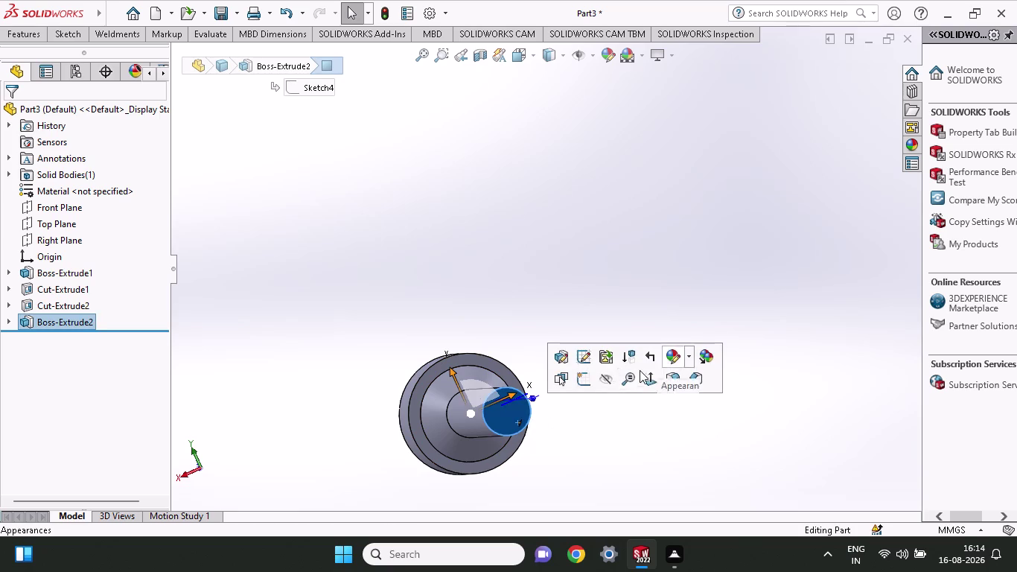
Open Sketch5 on the shaft end face and start a circle at the origin.
click(591, 386)
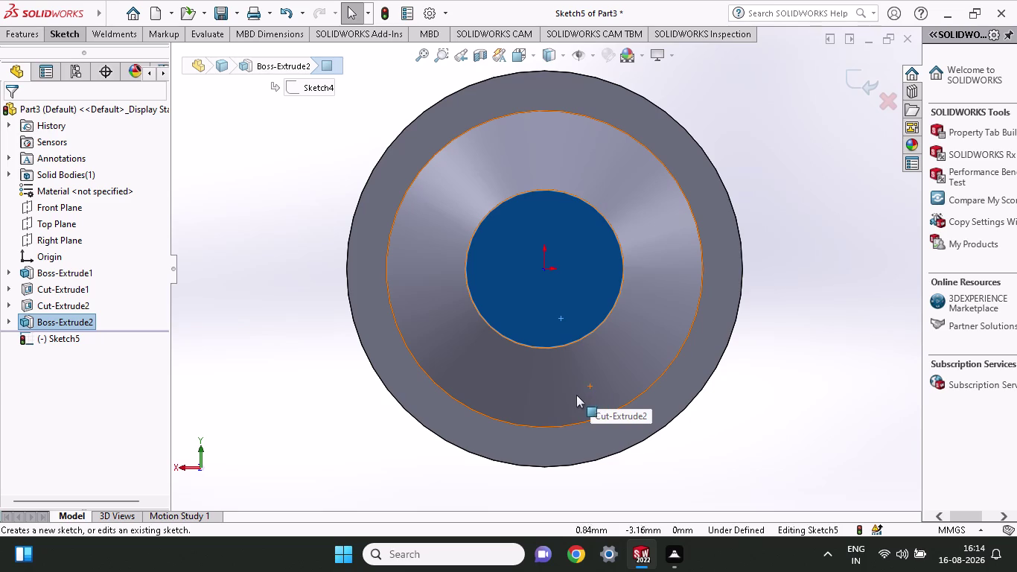
click(72, 35)
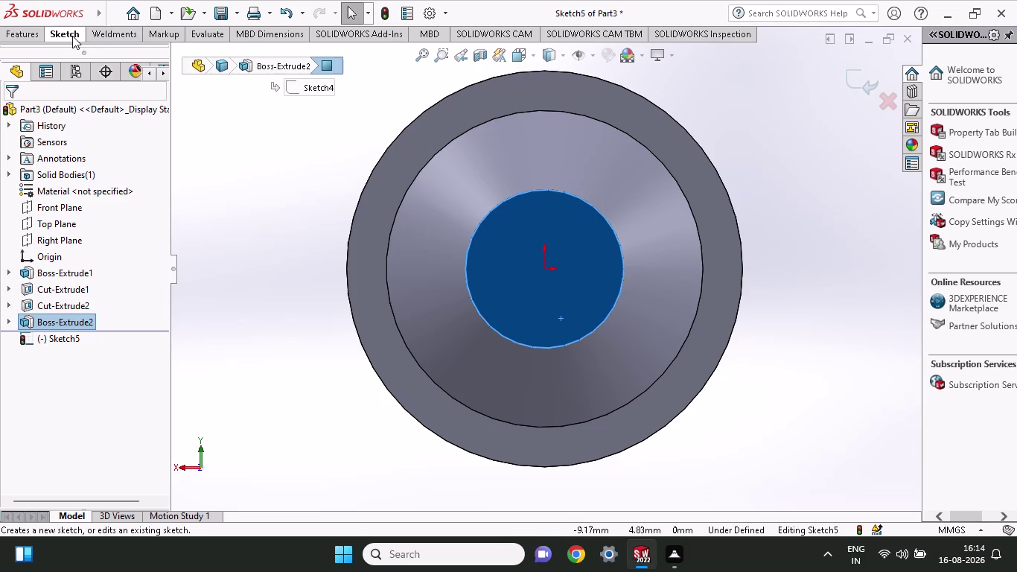
click(119, 57)
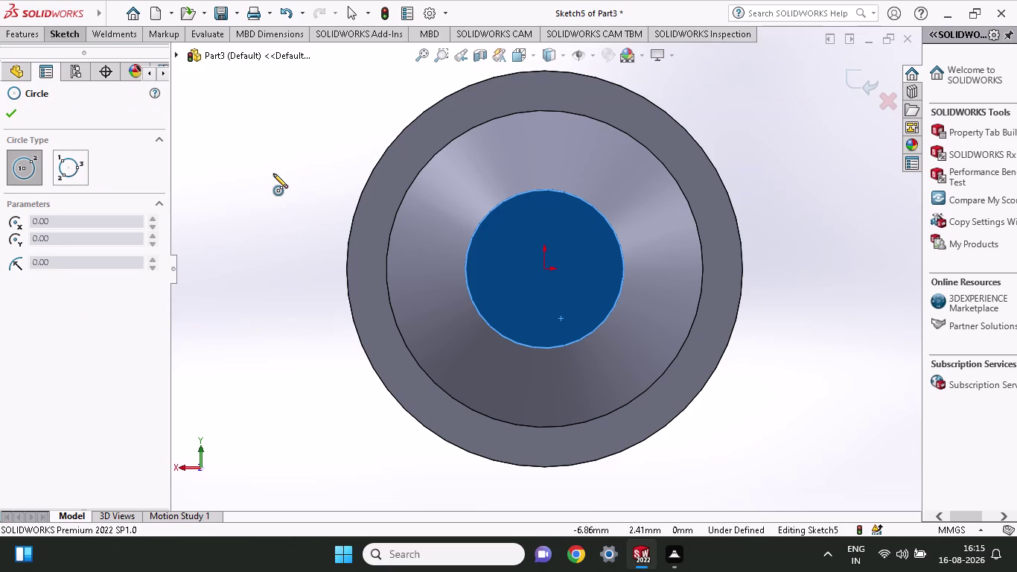
click(547, 271)
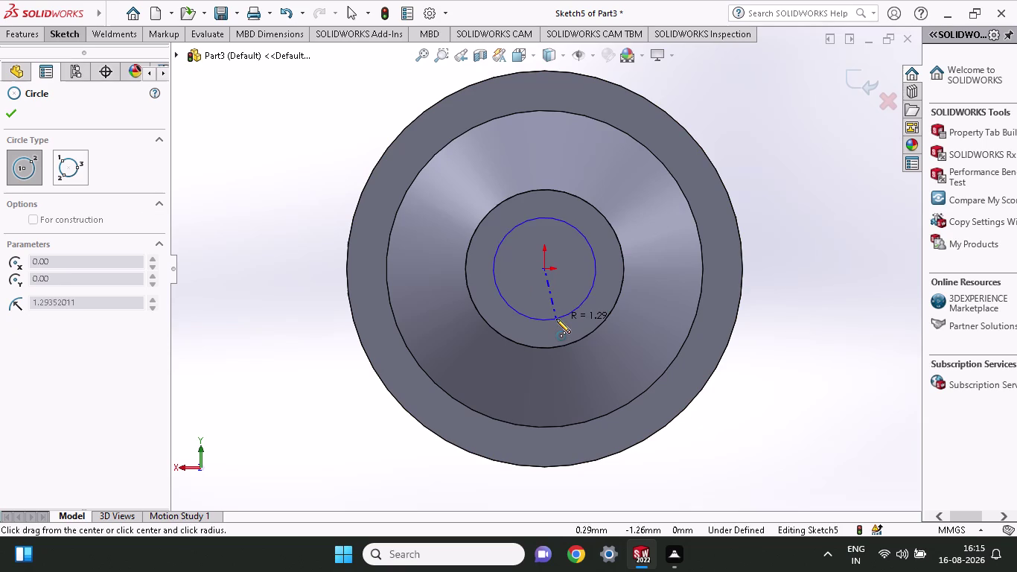
Finish the centred circle on the shaft end and dimension it to 2 mm diameter.
click(556, 319)
click(68, 37)
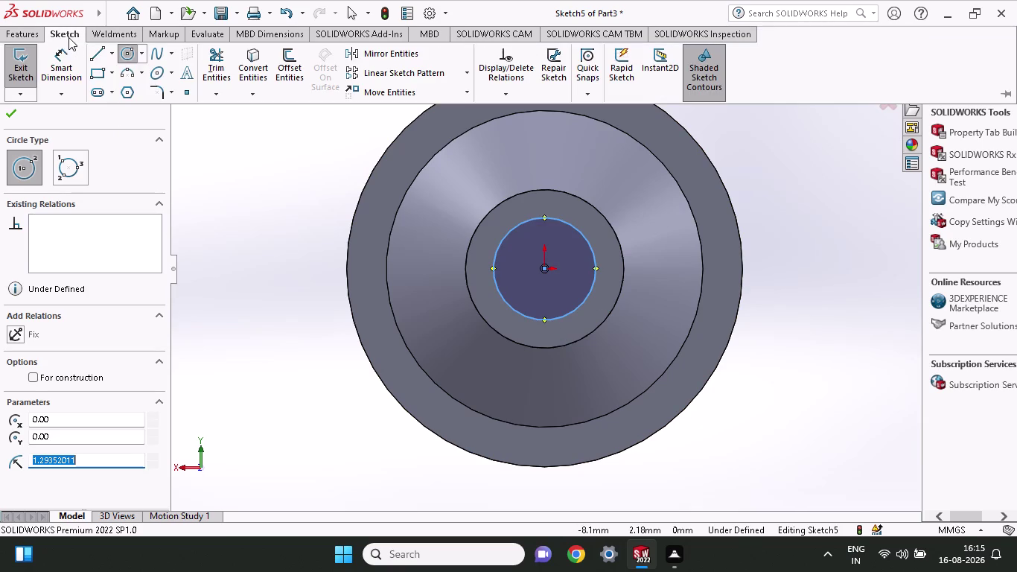
click(73, 63)
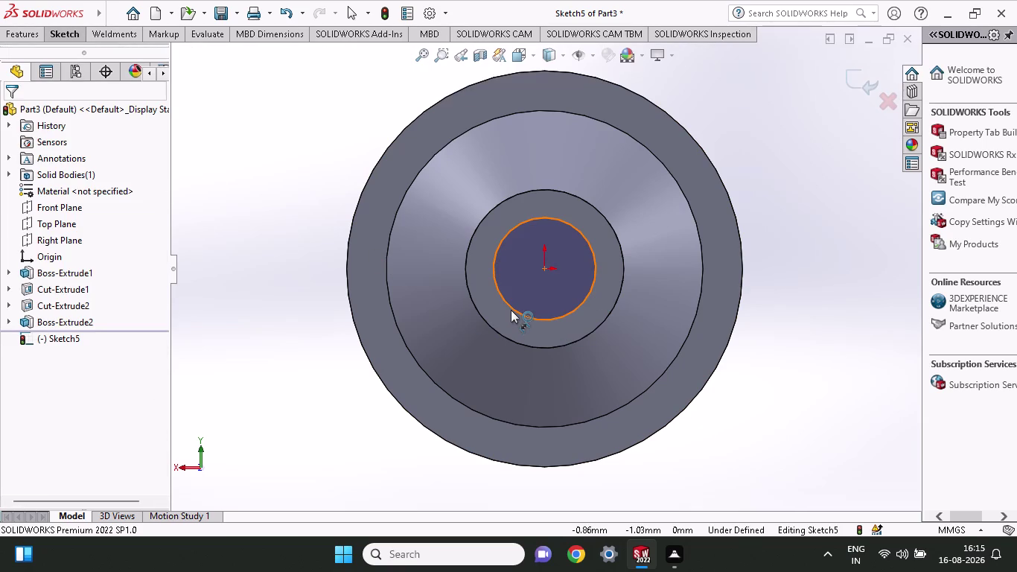
click(511, 307)
click(302, 391)
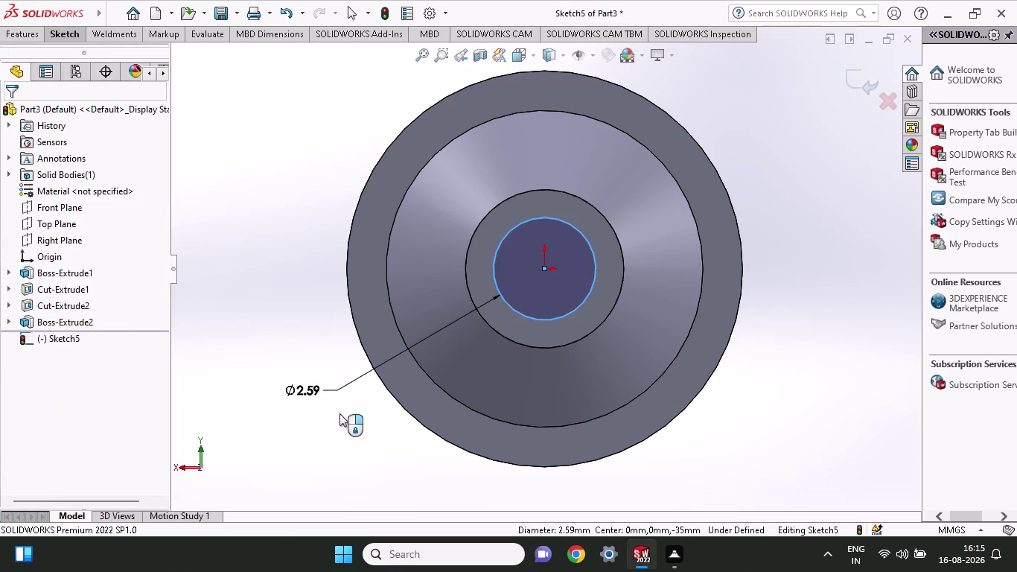
key(2)
key(Return)
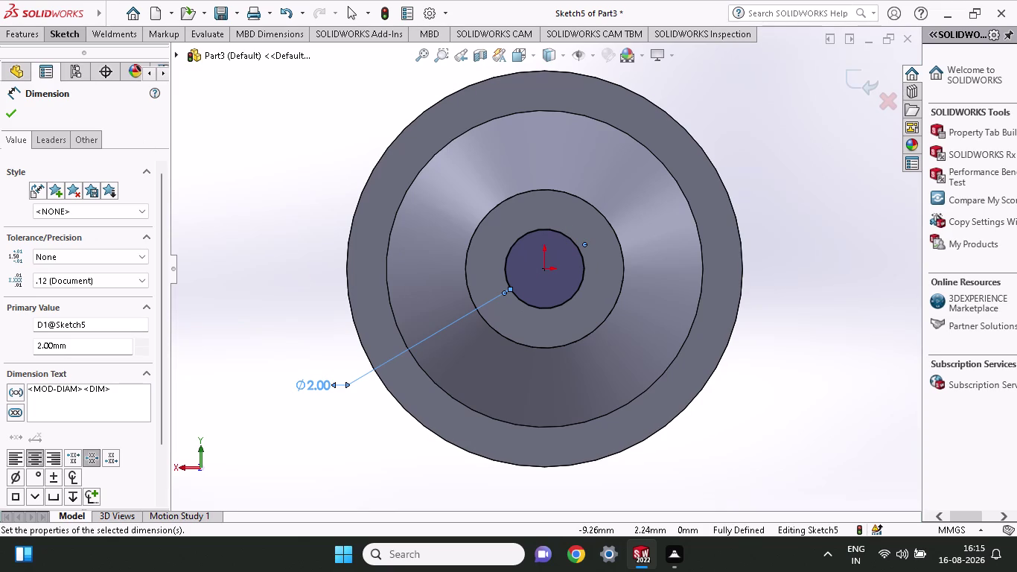
click(8, 31)
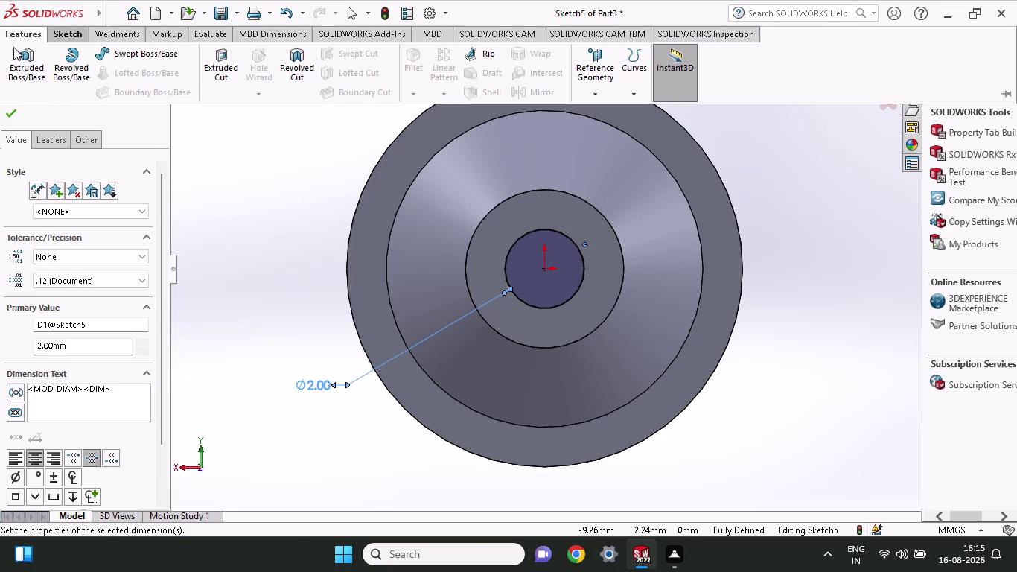
click(217, 67)
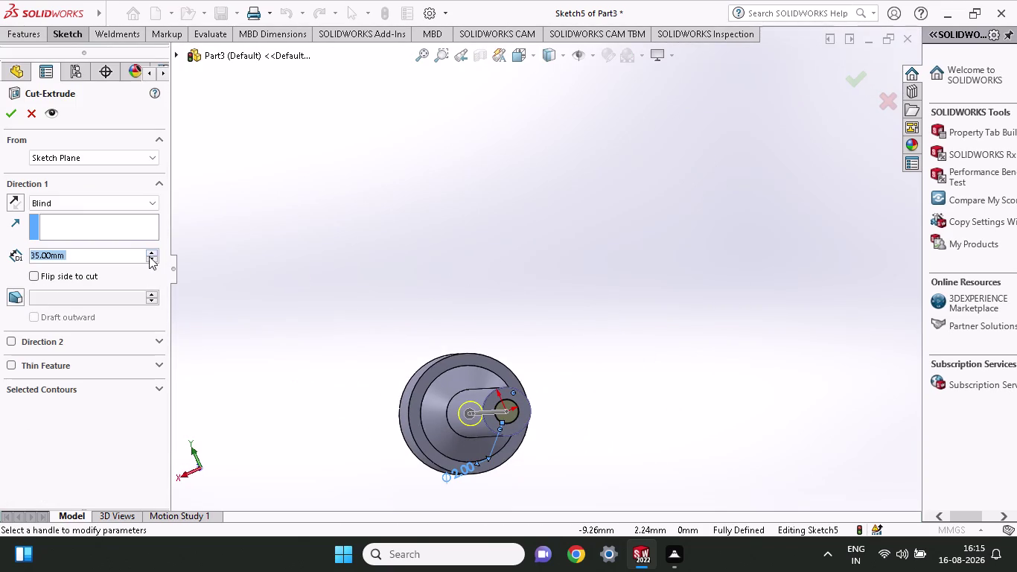
Try a 1 mm flipped-side cut from the circle, inspect it, then undo it.
click(39, 274)
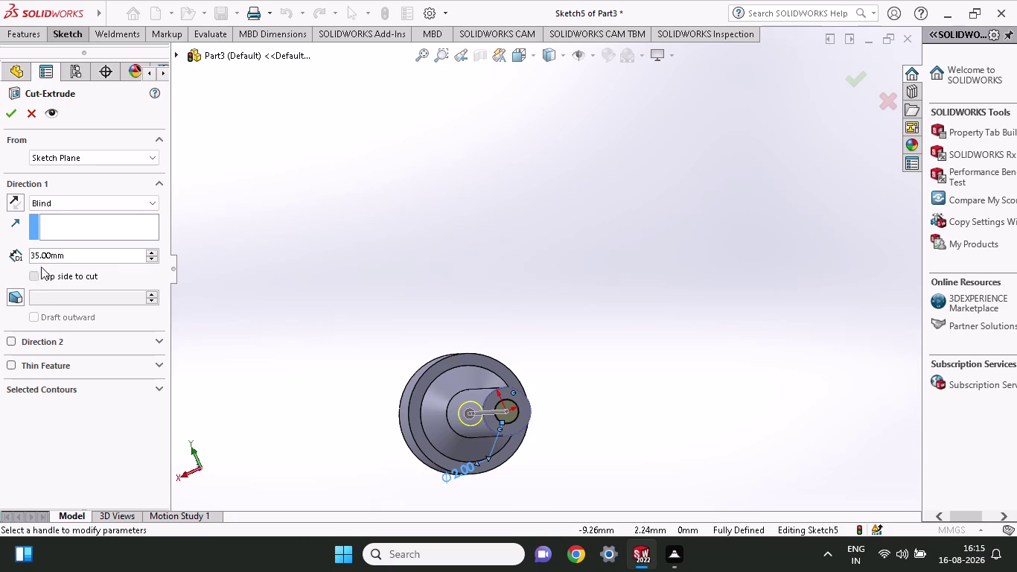
drag(68, 257, 7, 256)
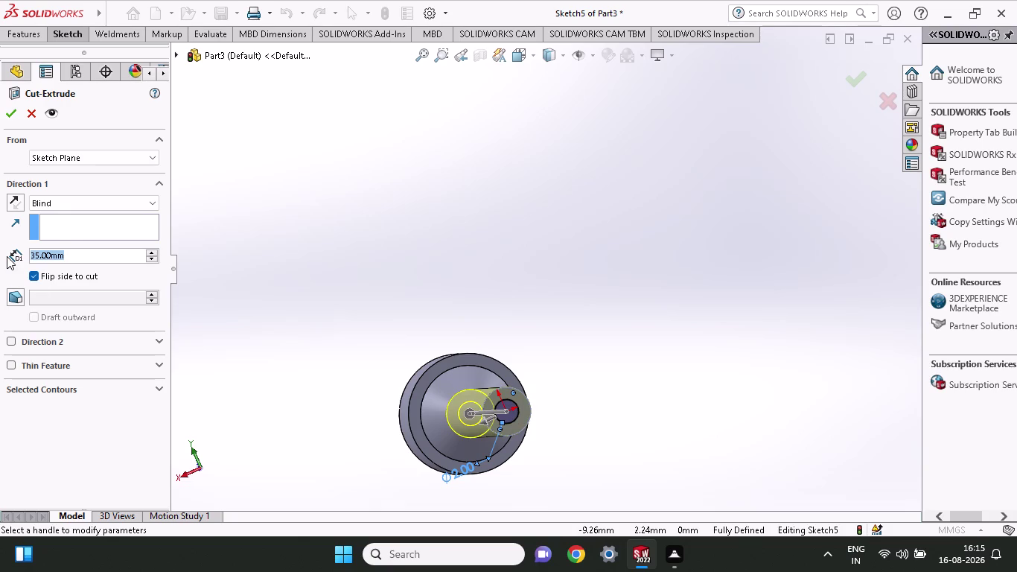
key(1)
click(18, 299)
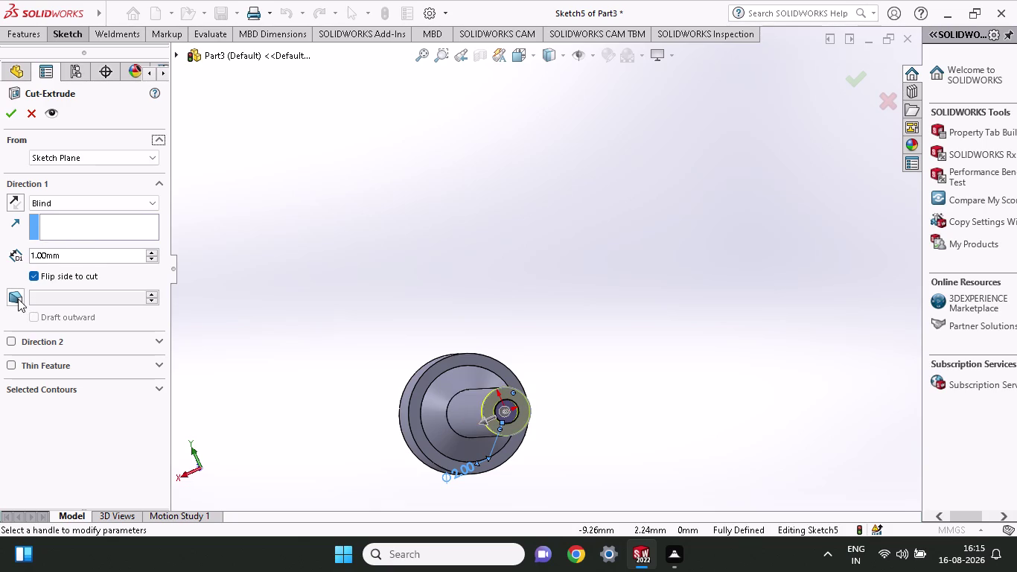
click(12, 115)
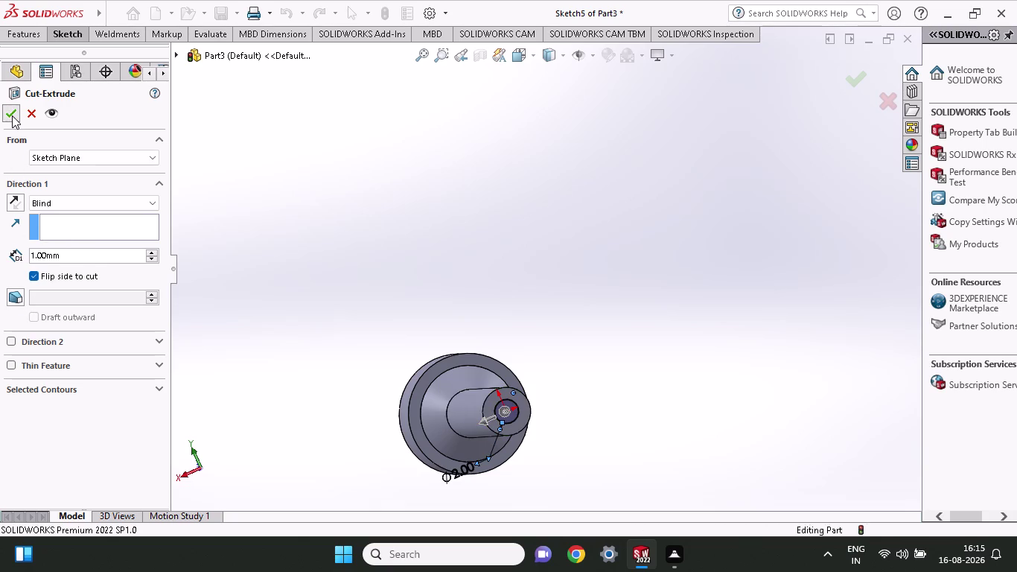
middle_drag(495, 349, 516, 437)
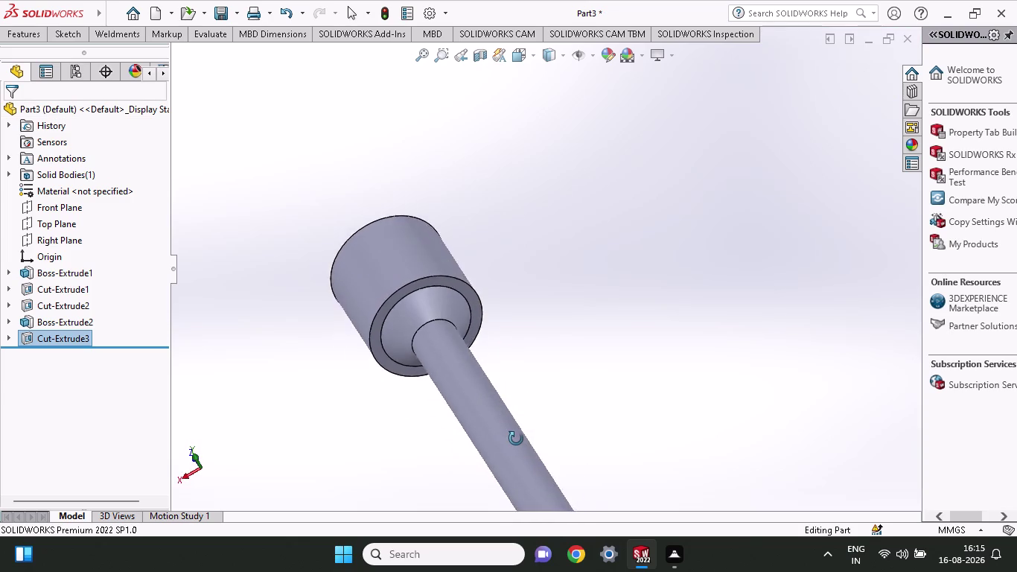
middle_drag(516, 438, 516, 439)
scroll(up, 3)
middle_drag(537, 419, 551, 532)
key(ctrl+z)
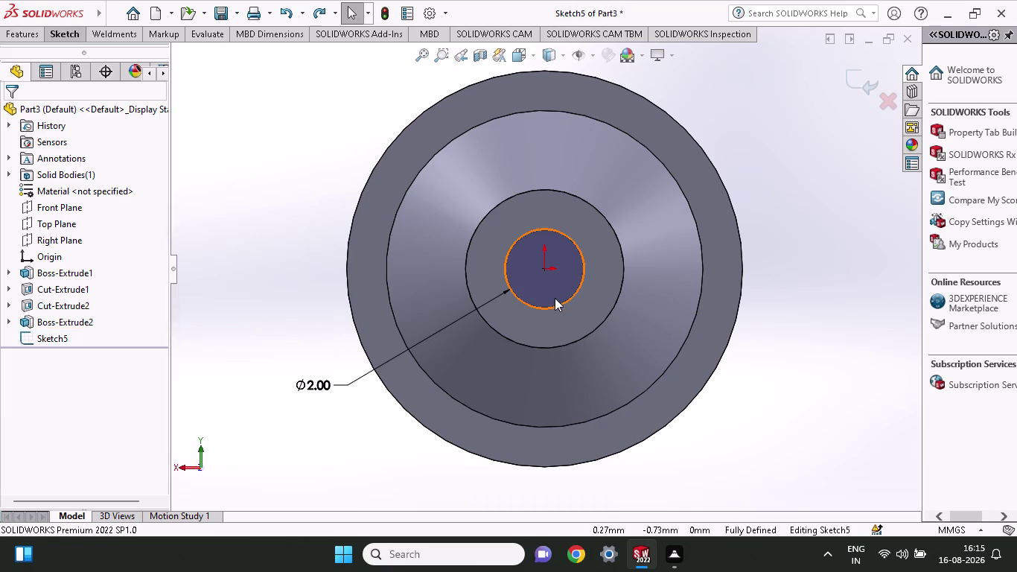
Change the shaft-end circle's diameter to 4 mm.
double_click(300, 383)
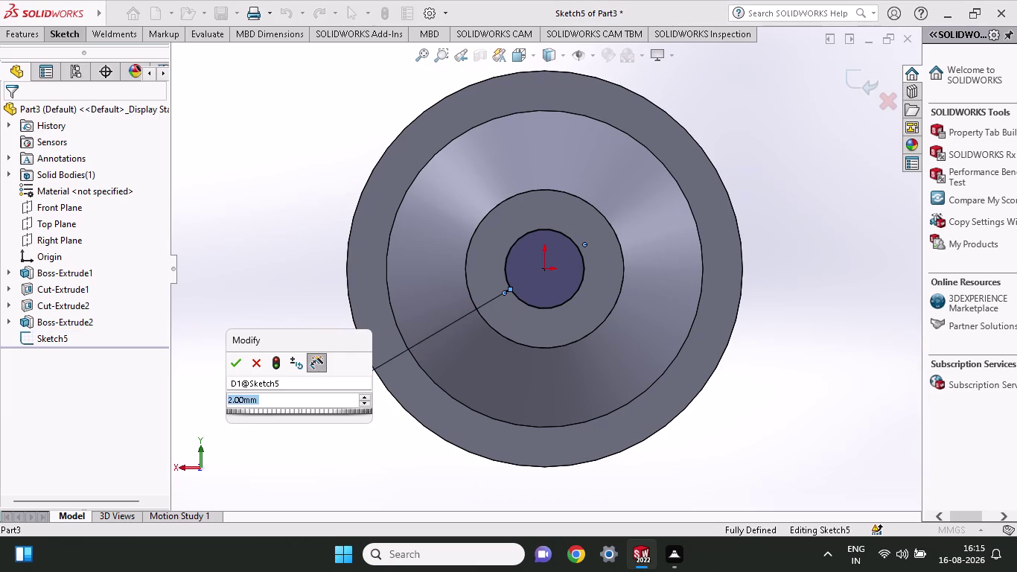
key(4)
key(Return)
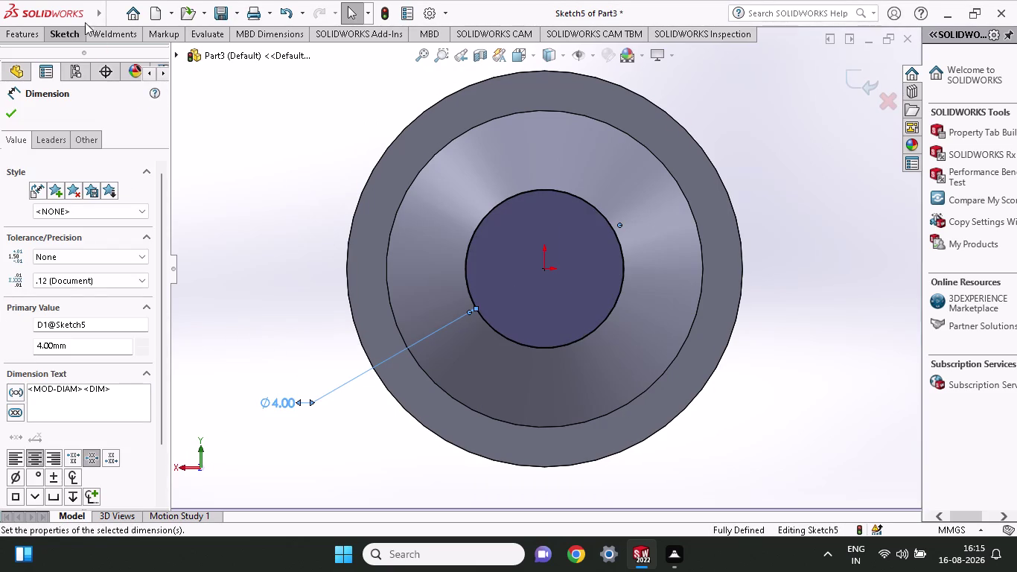
click(26, 38)
click(225, 74)
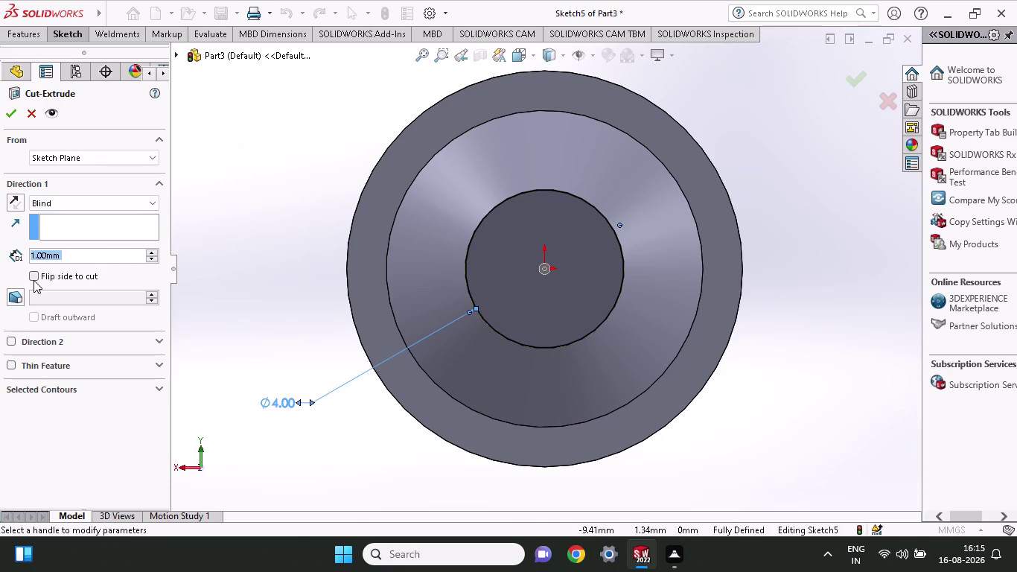
Add a 45° draft to the 1 mm cut and try applying it while inspecting the tip.
click(33, 280)
click(8, 296)
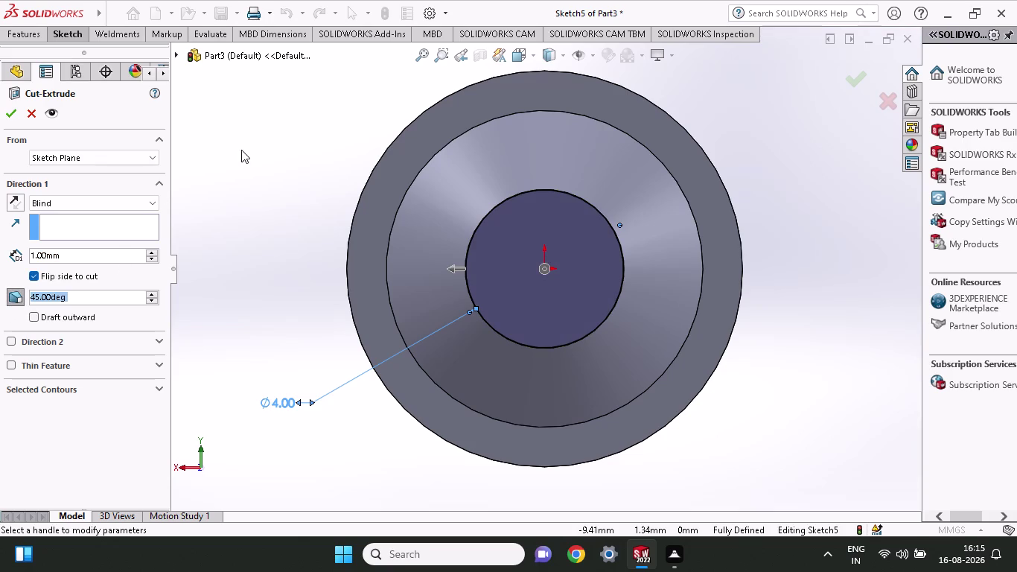
middle_drag(269, 147, 301, 203)
scroll(up, 3)
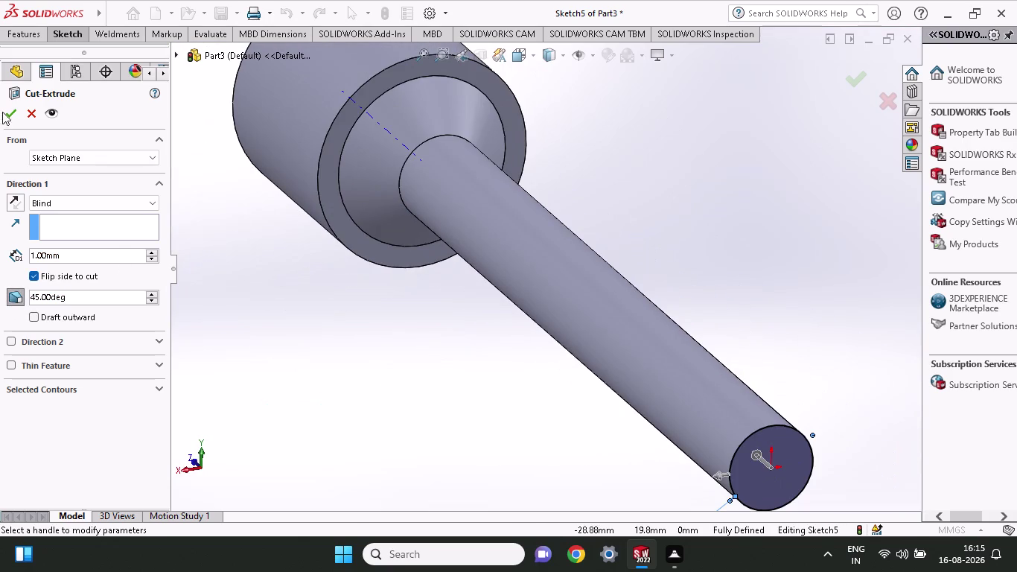
click(7, 113)
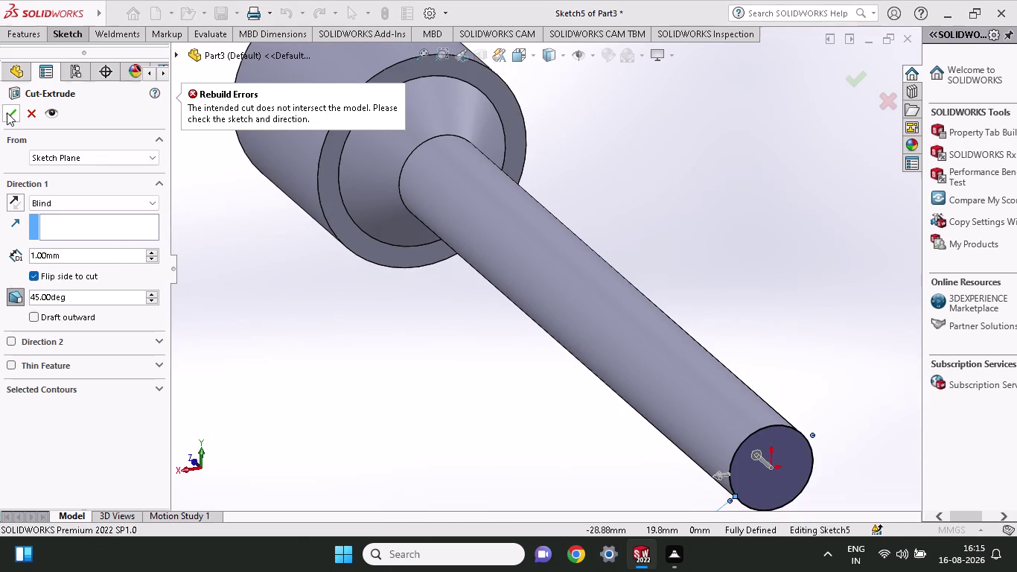
click(518, 362)
middle_drag(517, 362, 533, 457)
scroll(up, 3)
scroll(up, 3)
scroll(up, 3)
middle_drag(545, 417, 550, 467)
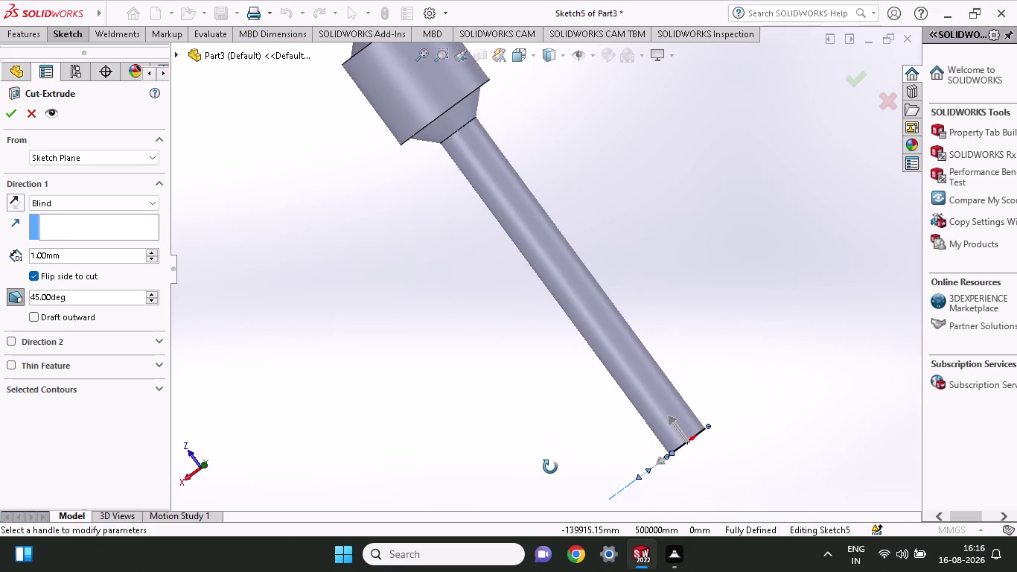
middle_drag(550, 467, 504, 343)
scroll(down, 3)
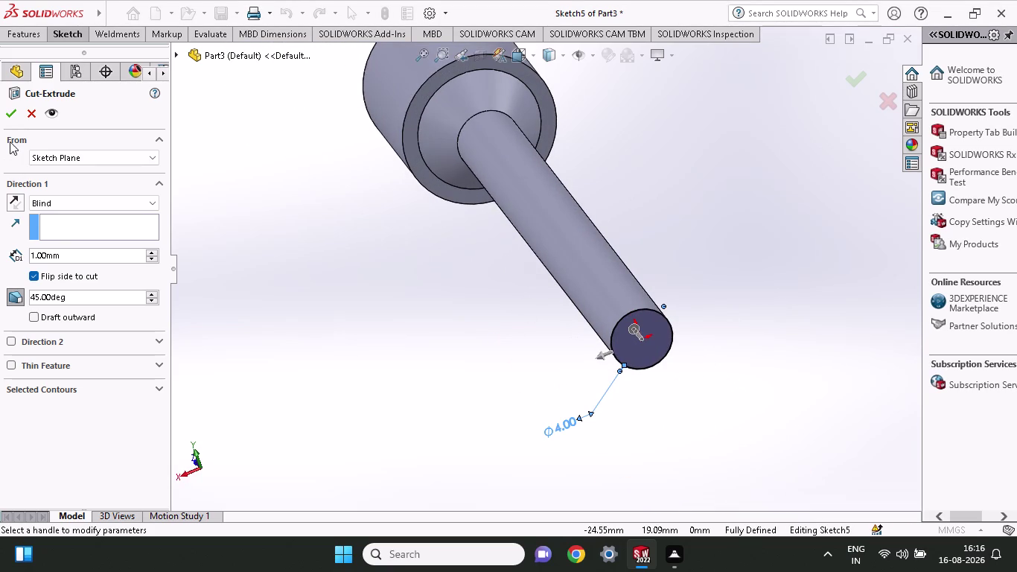
click(10, 120)
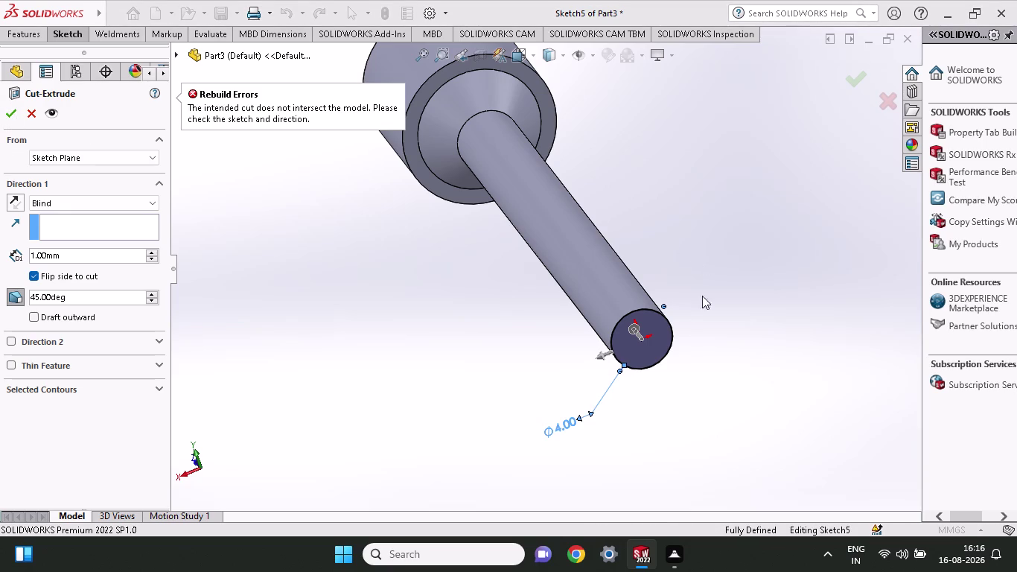
Retry the failing cut, abandon it, and reopen the tip circle's Ø4.00 dimension.
click(637, 360)
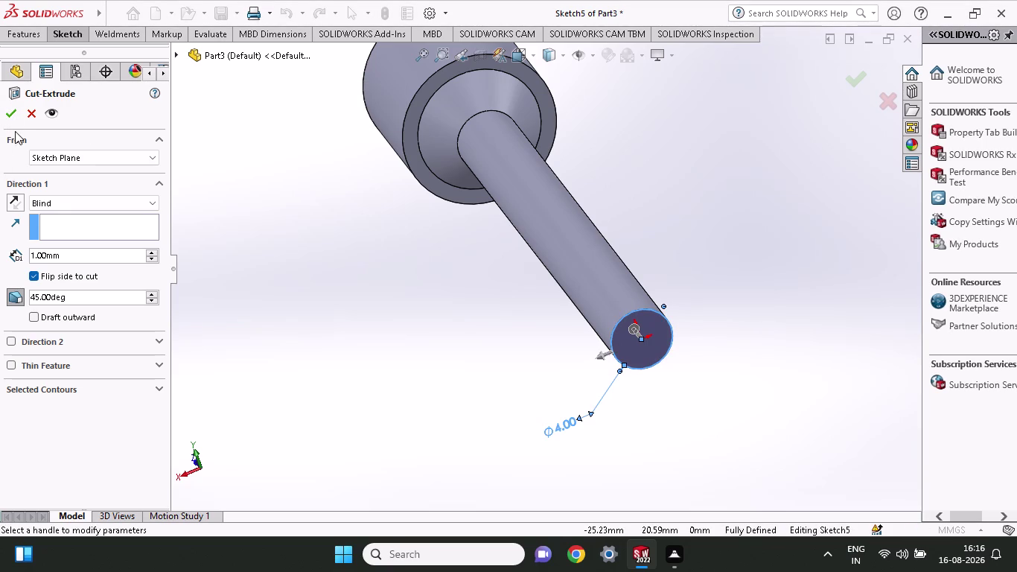
click(10, 115)
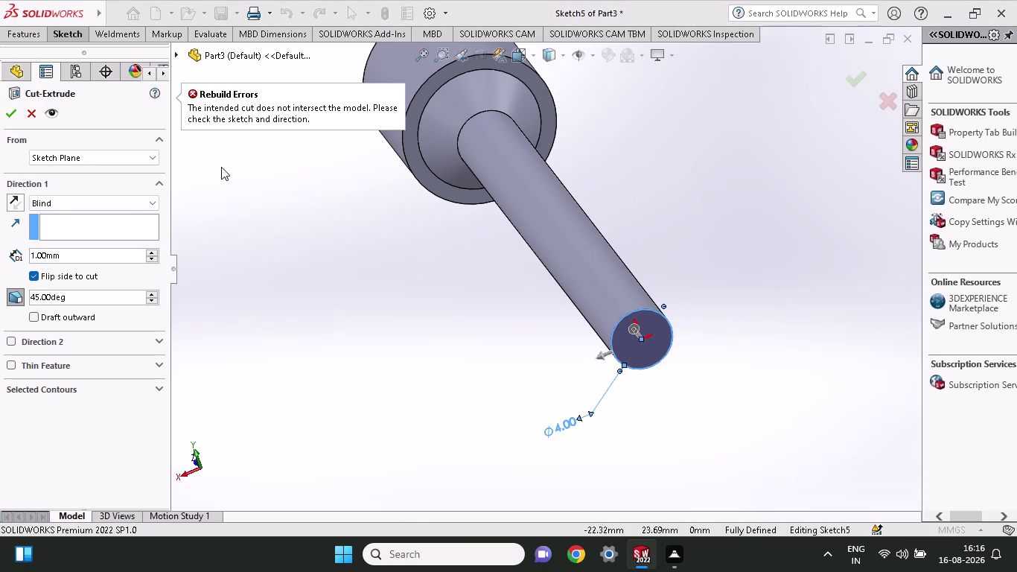
scroll(up, 3)
middle_drag(749, 283, 735, 332)
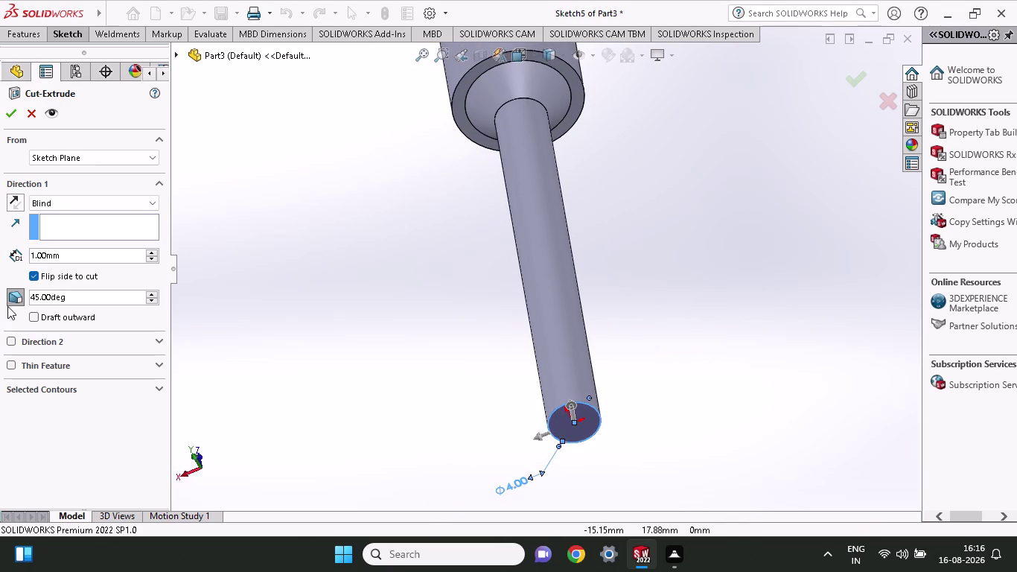
key(ctrl+x)
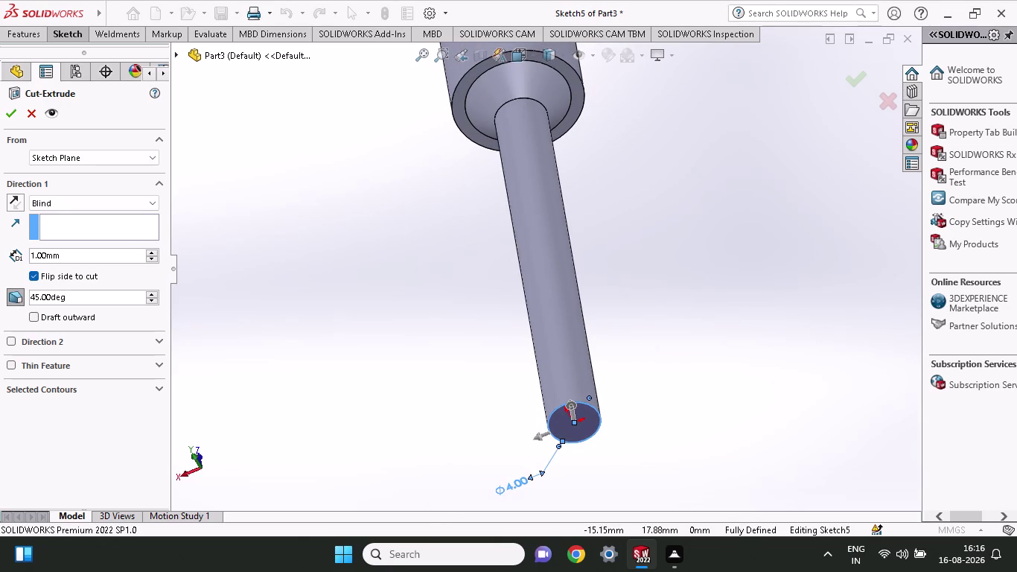
key(ctrl+z)
key(Escape)
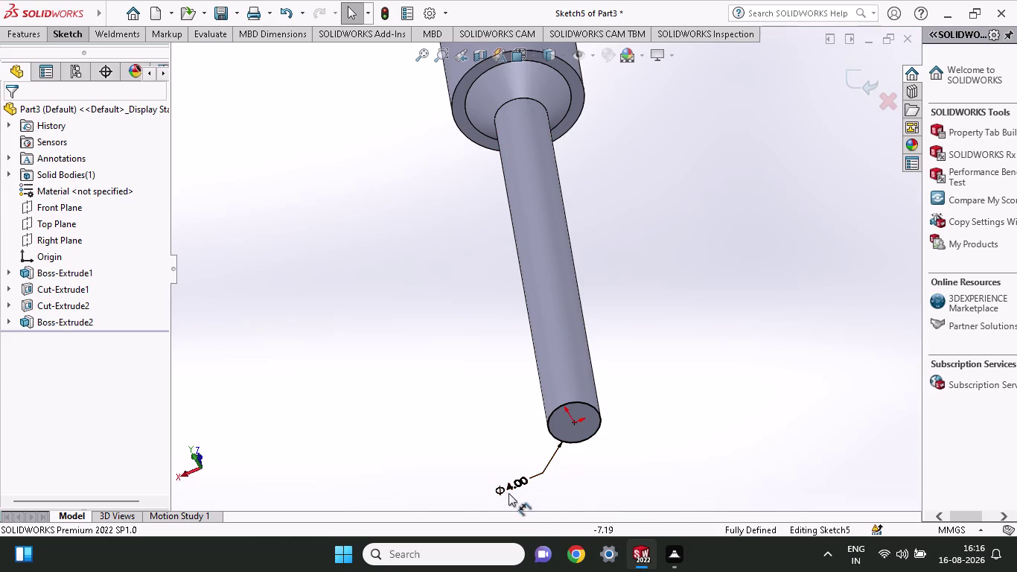
double_click(510, 491)
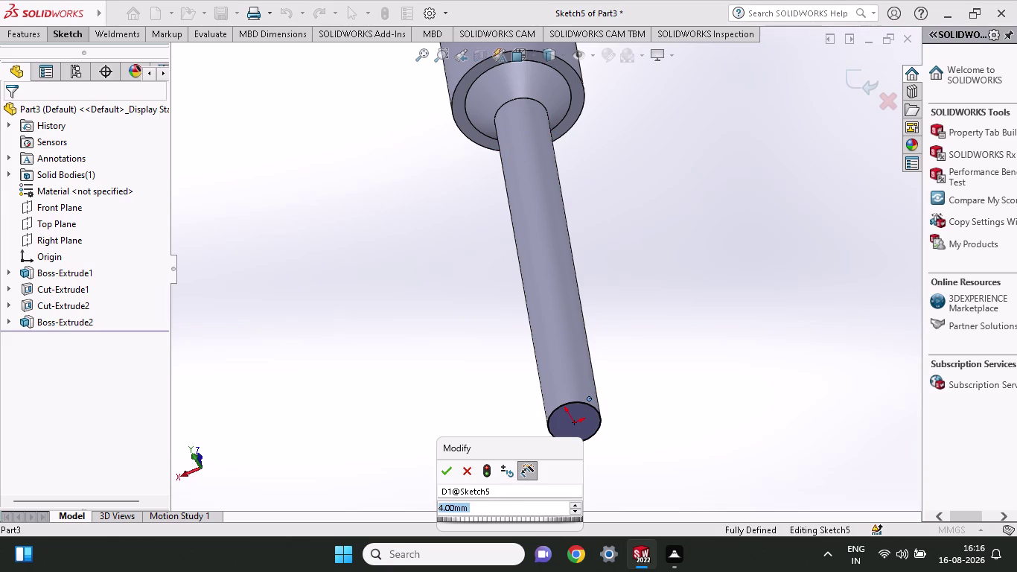
Set Sketch5's tip circle to 3 mm diameter and start an extruded cut from it.
key(3)
key(Return)
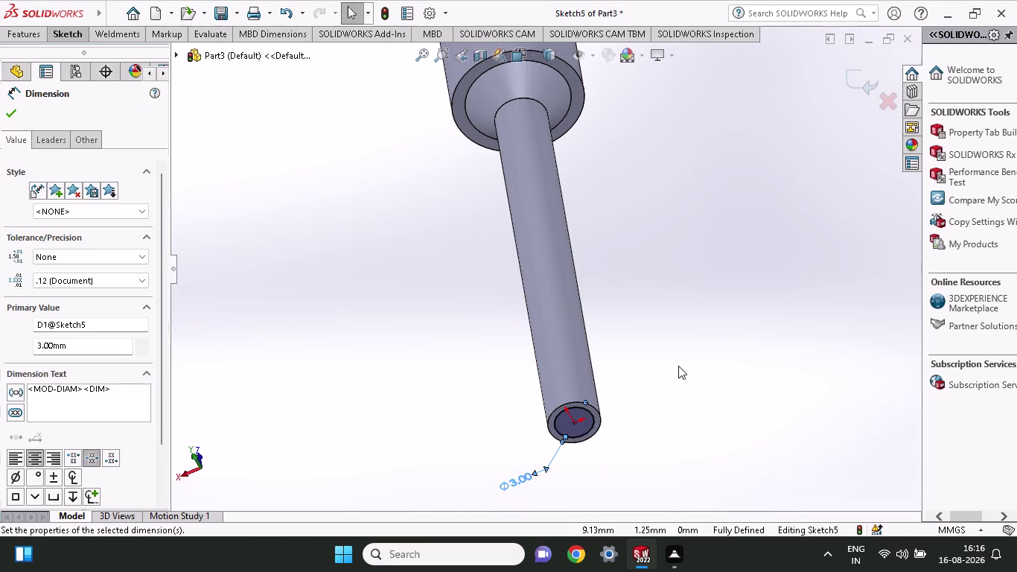
click(12, 31)
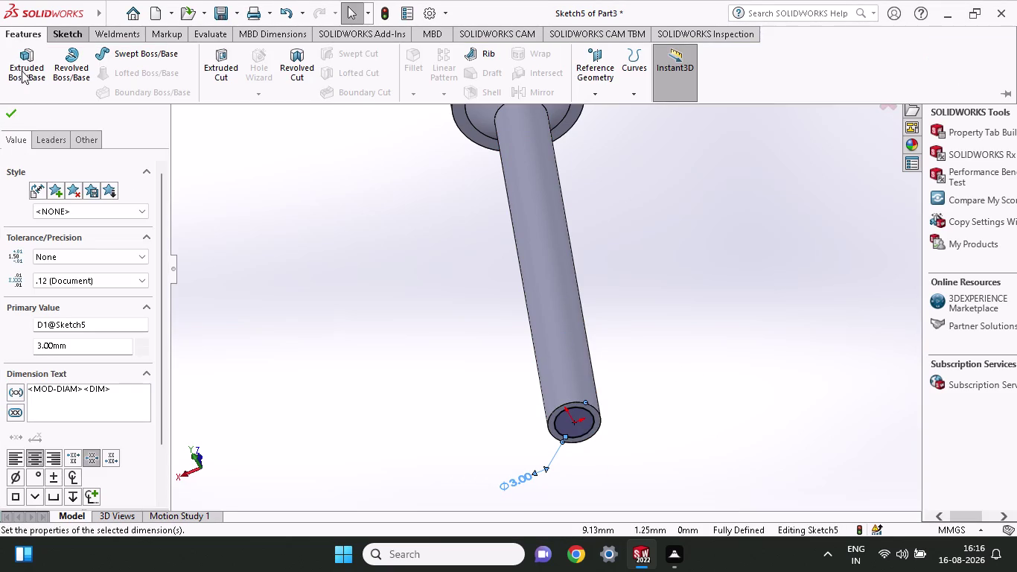
click(221, 58)
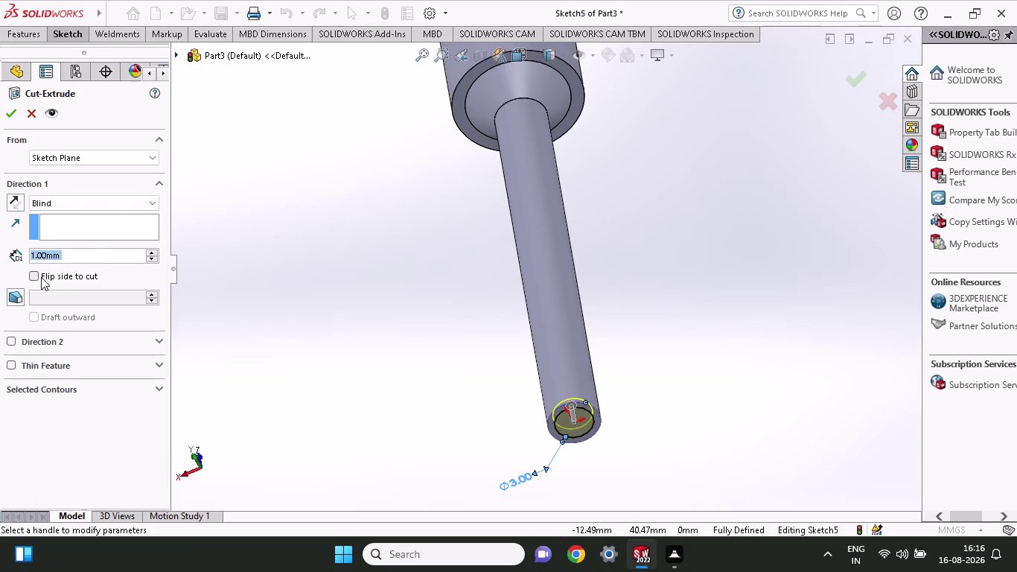
Flip the cut to the outside of the 3 mm circle and add a 45° draft.
click(37, 278)
click(15, 301)
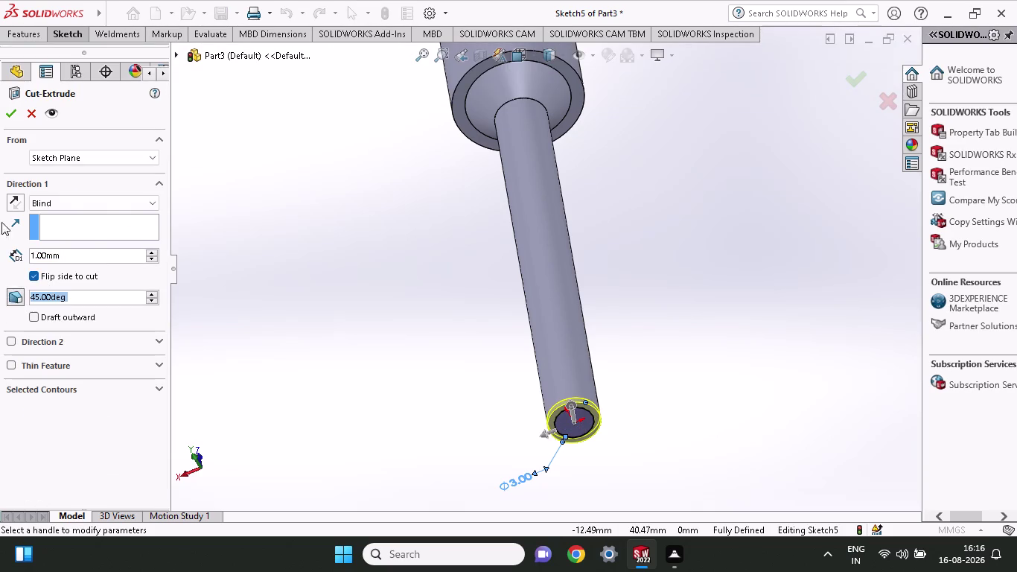
click(8, 113)
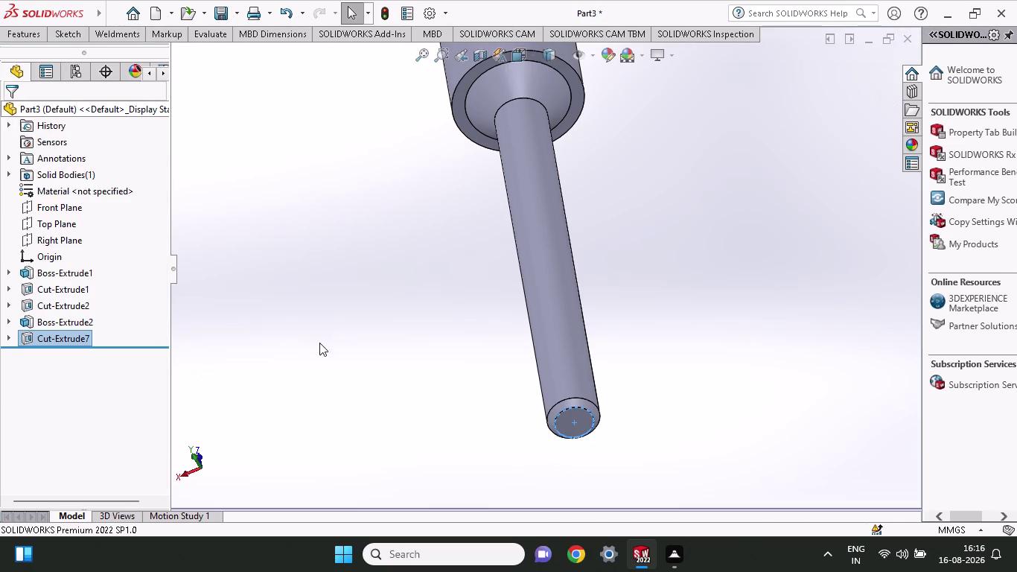
Orbit and zoom to inspect the chamfered fastener, then begin Save As.
click(318, 303)
middle_drag(317, 304, 336, 368)
scroll(up, 3)
middle_drag(337, 331, 337, 386)
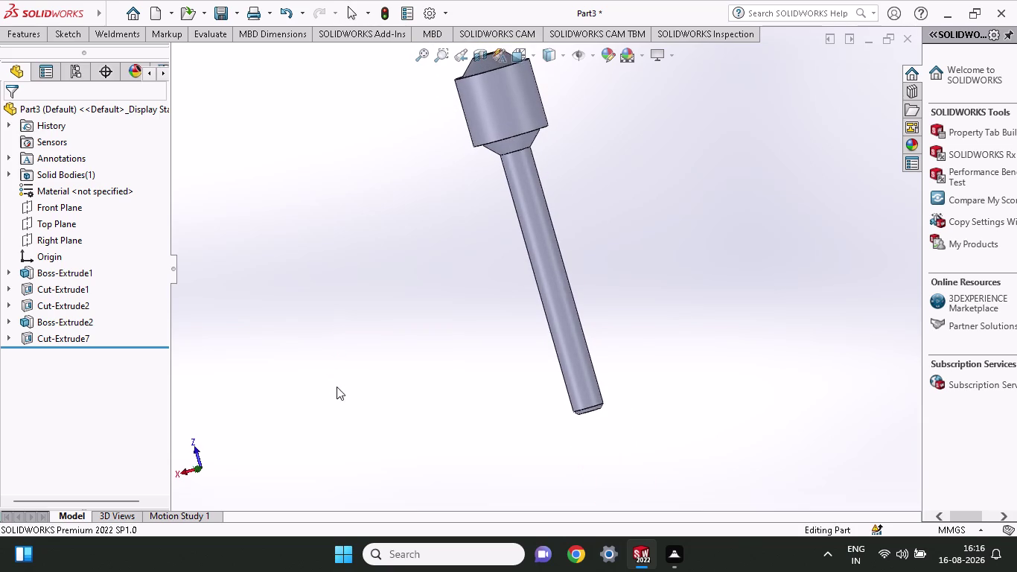
scroll(up, 3)
scroll(down, 3)
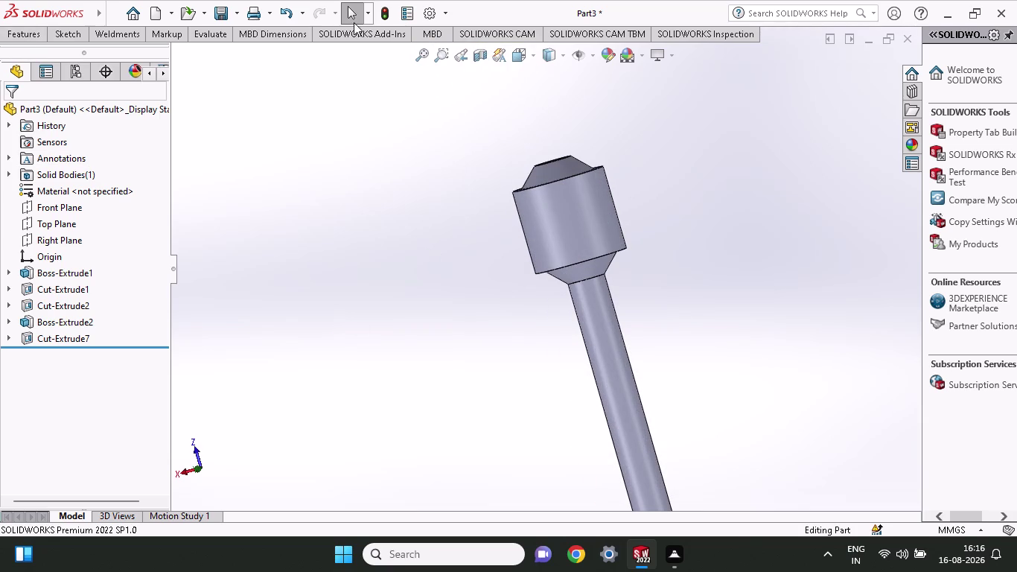
click(236, 17)
Save Part3 as 'fastner' in the Documents folder.
click(238, 51)
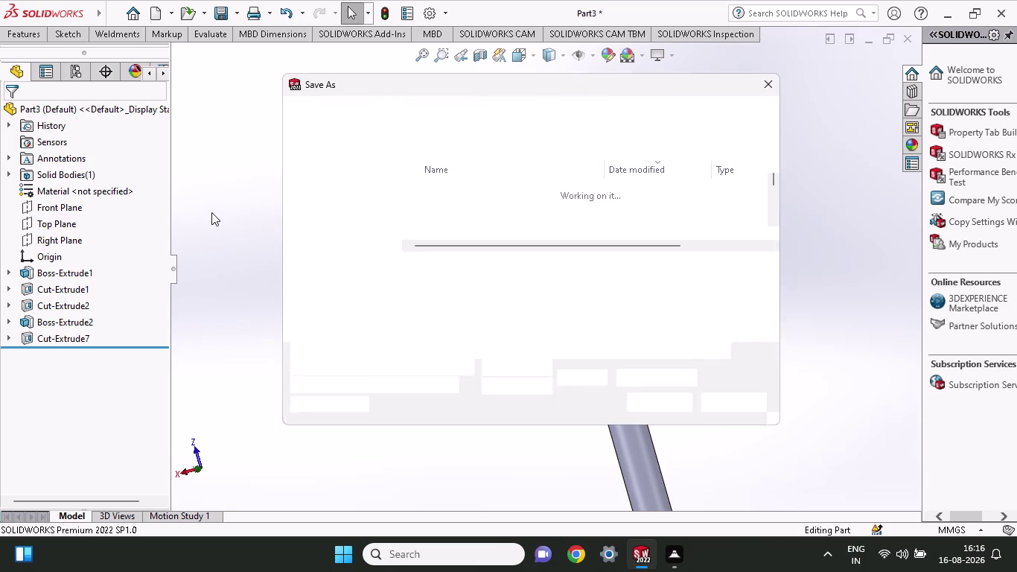
drag(425, 268, 331, 273)
text(fas)
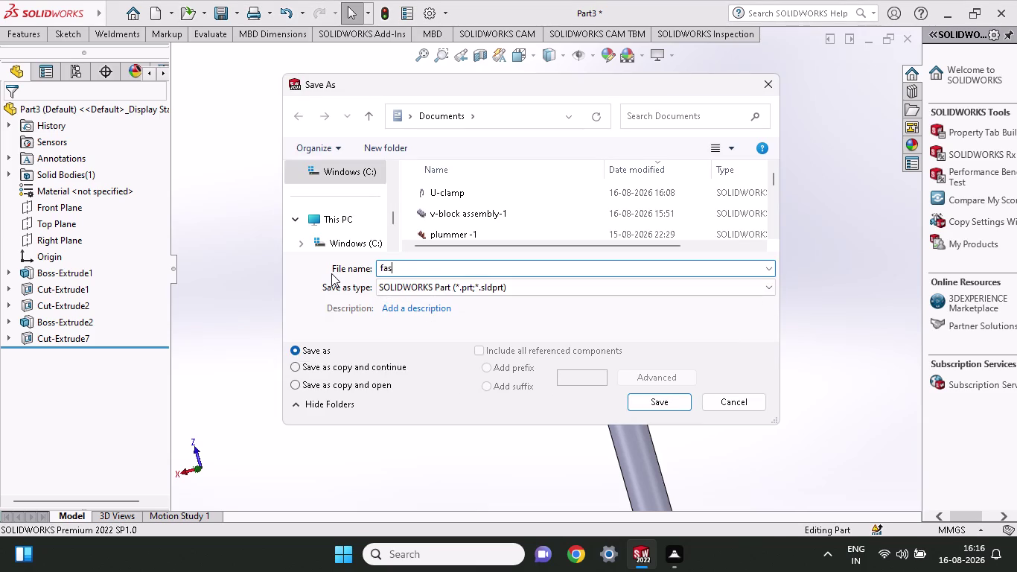
text(tner)
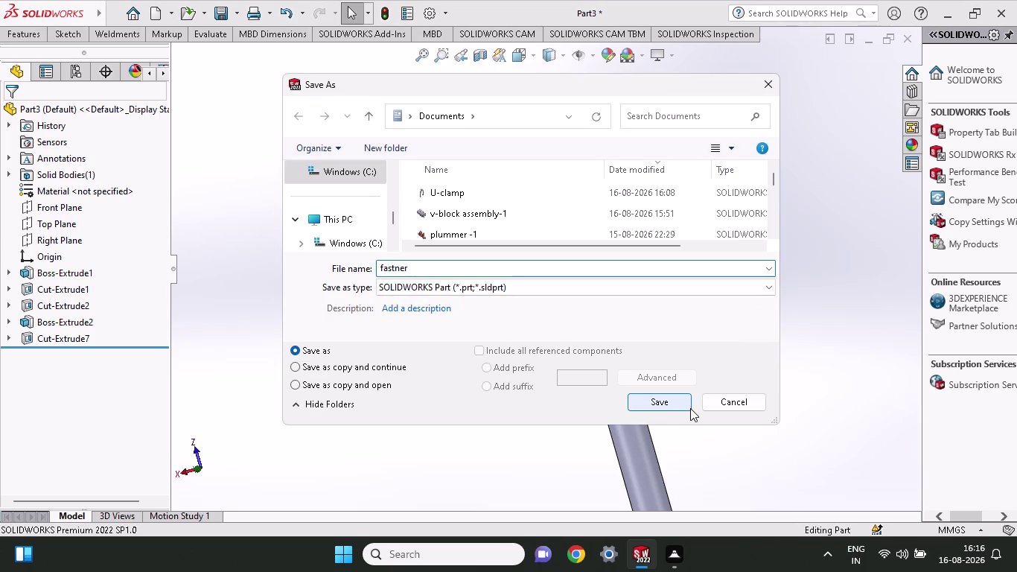
click(670, 399)
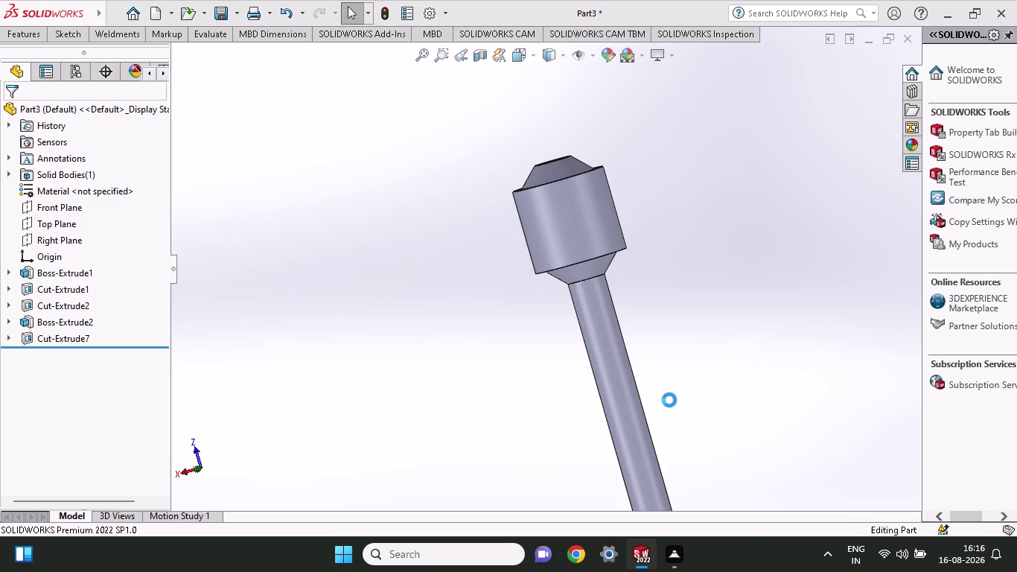